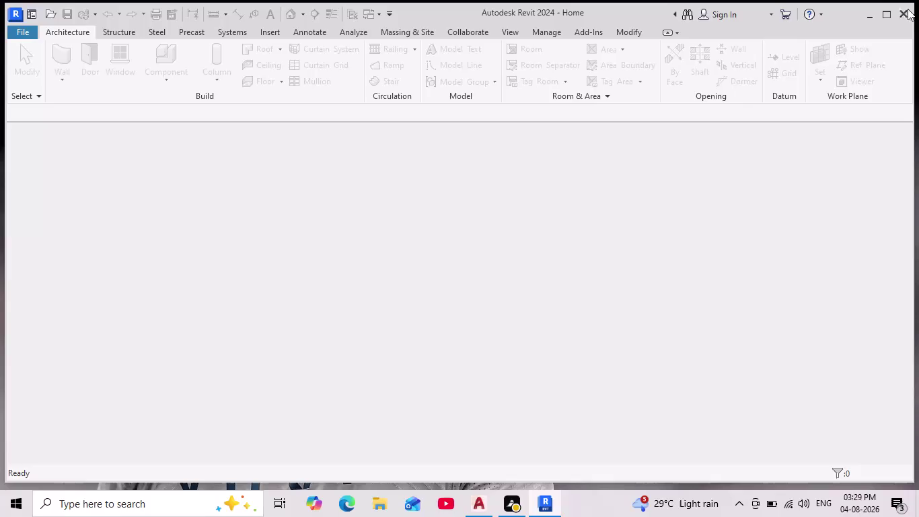
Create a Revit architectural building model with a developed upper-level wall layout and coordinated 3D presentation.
From the Home page's recent models, begin a new project.
click(34, 17)
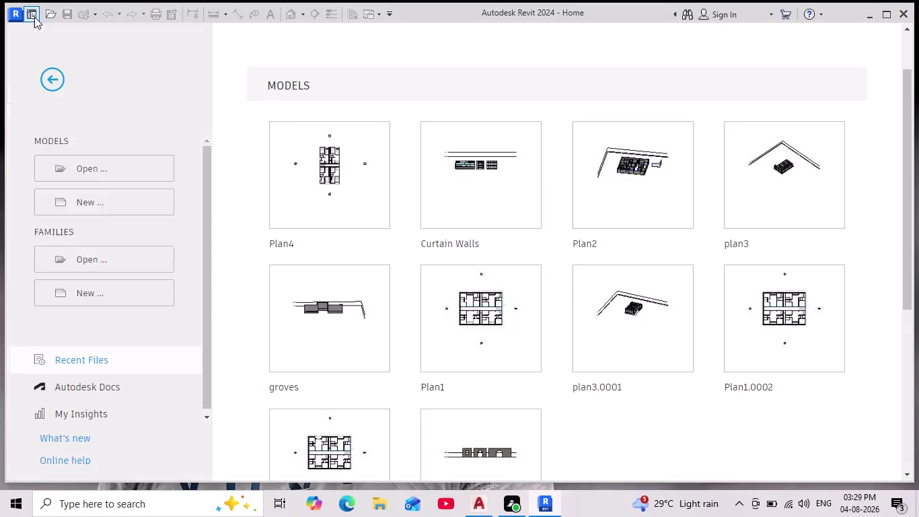
scroll(down, 3)
scroll(up, 3)
scroll(down, 3)
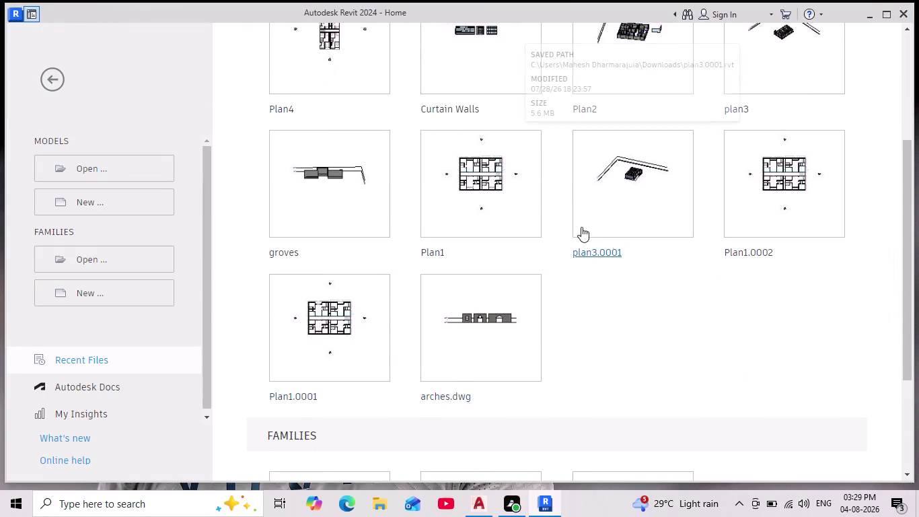
scroll(up, 3)
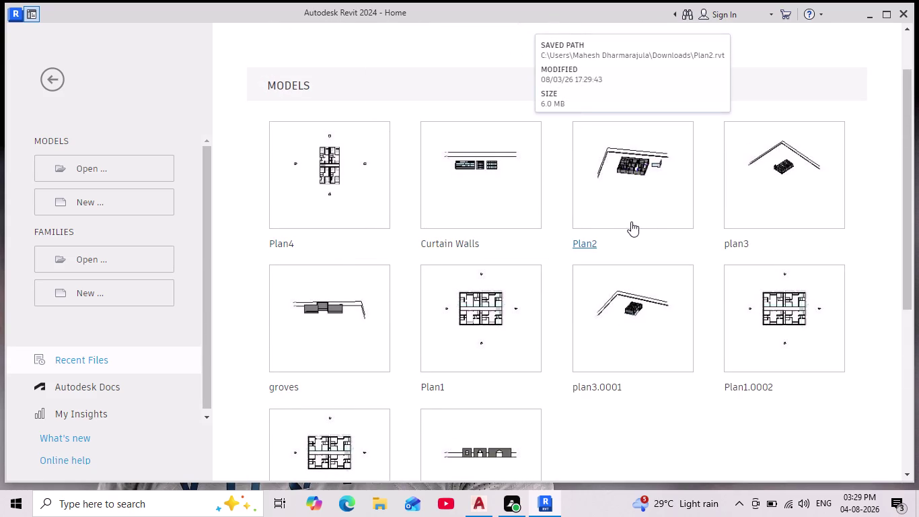
click(149, 199)
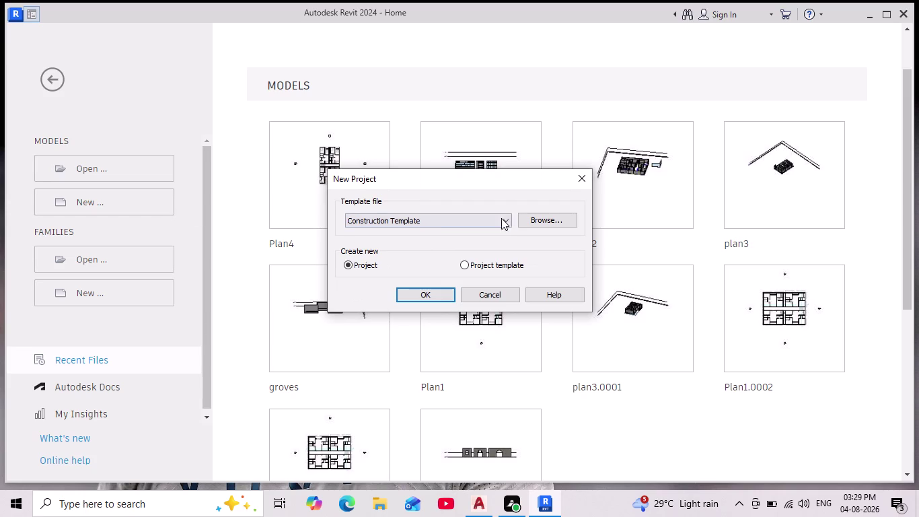
Create a project from the Arc1 template and open the South elevation.
click(492, 219)
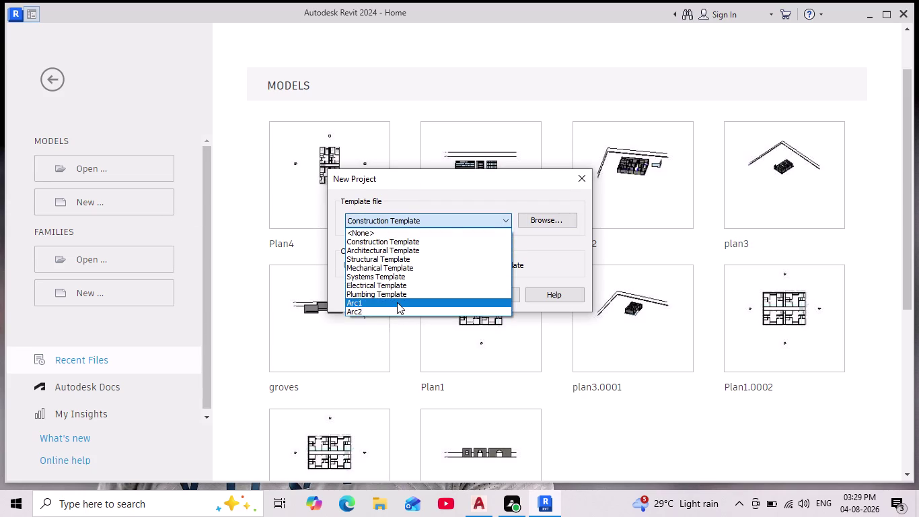
click(396, 302)
click(430, 290)
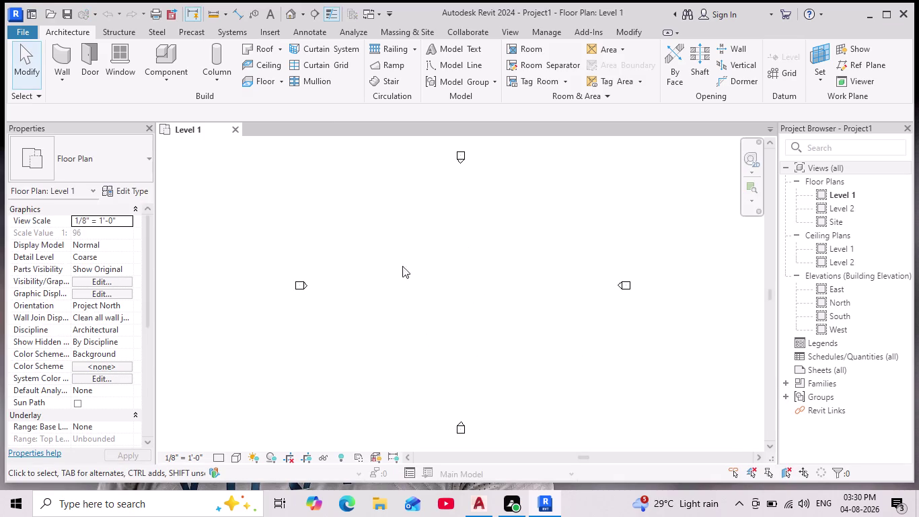
double_click(832, 316)
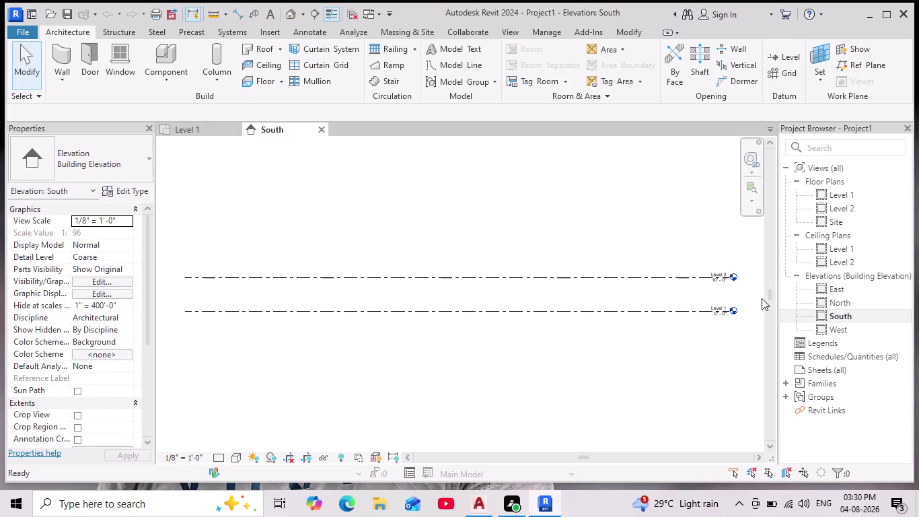
Add an elbow to the Level 2 head and move it up off its line.
scroll(up, 3)
scroll(up, 3)
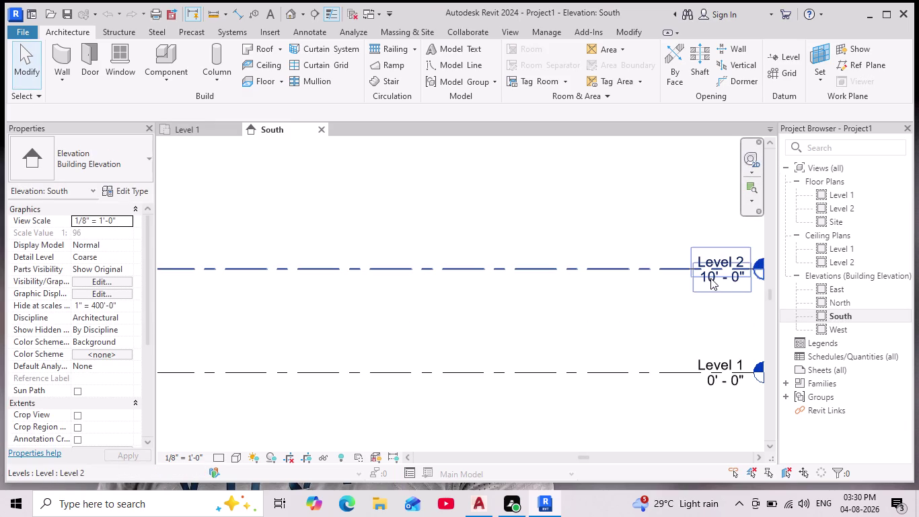
click(711, 277)
middle_drag(697, 318, 518, 278)
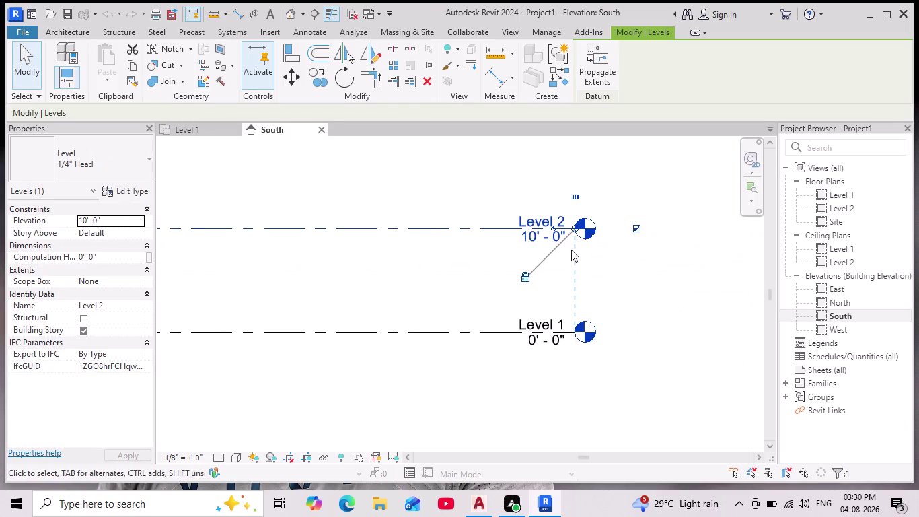
drag(555, 229, 562, 204)
drag(562, 204, 565, 178)
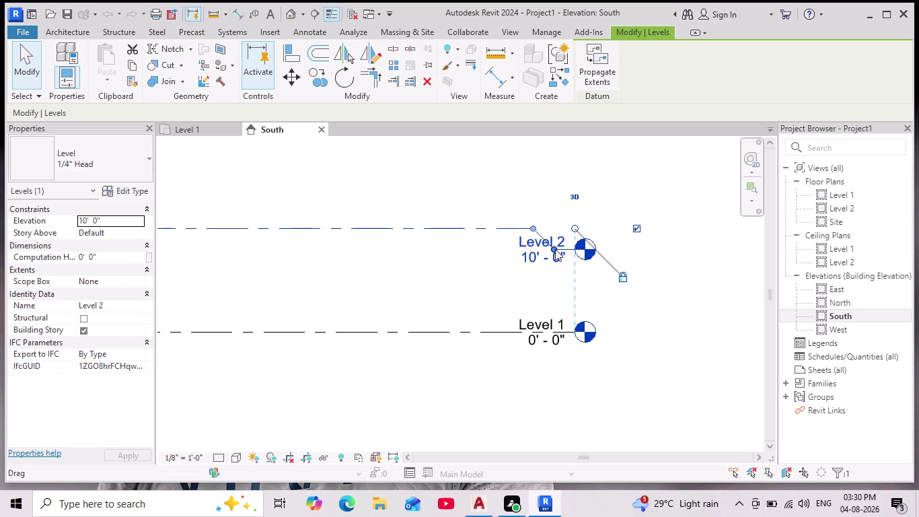
drag(555, 243, 565, 183)
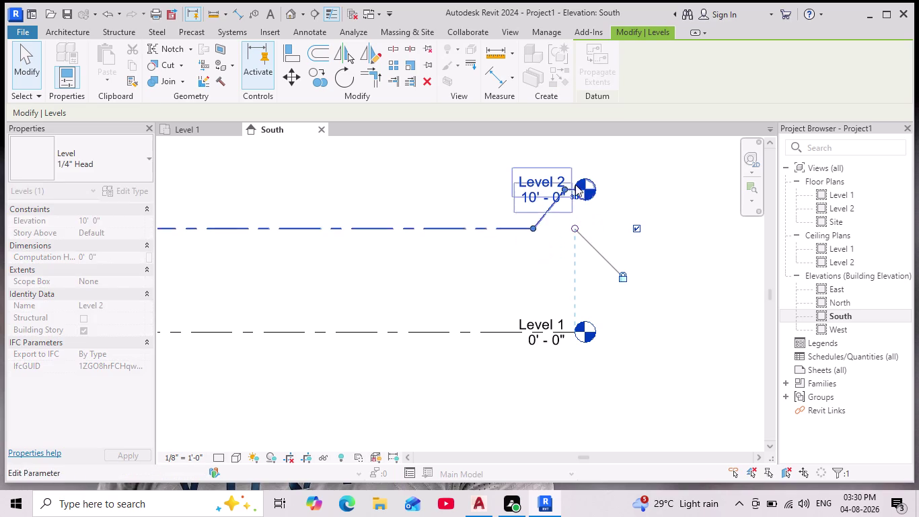
Change Level 2's elevation to 1'-6".
click(551, 195)
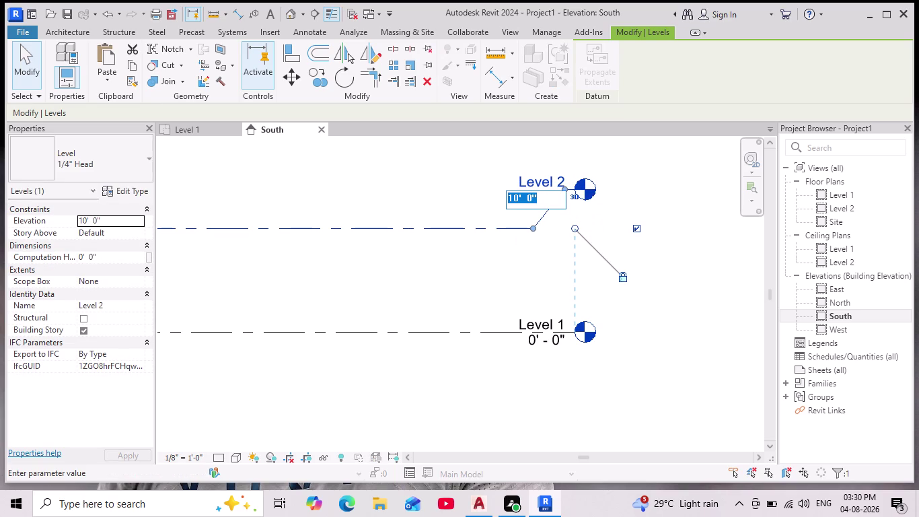
key(BackSpace)
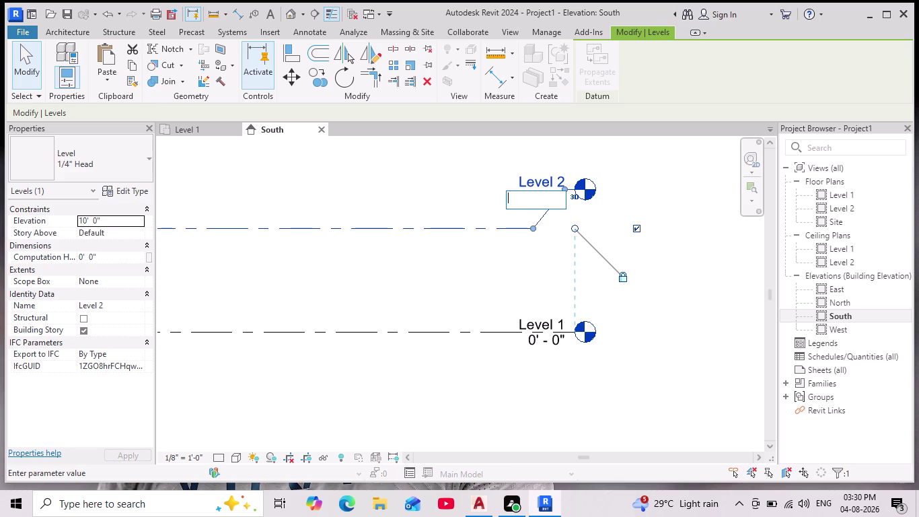
text(1')
text(6")
key(Return)
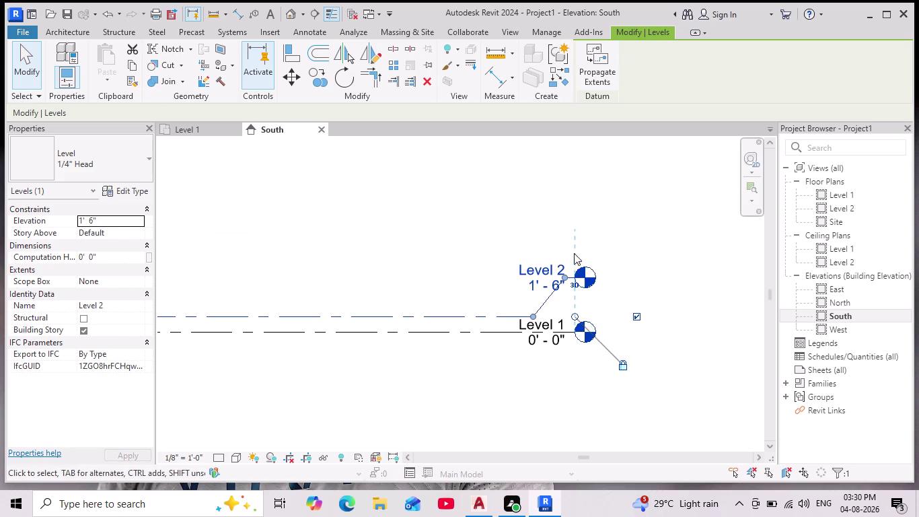
scroll(down, 3)
scroll(up, 3)
key(Escape)
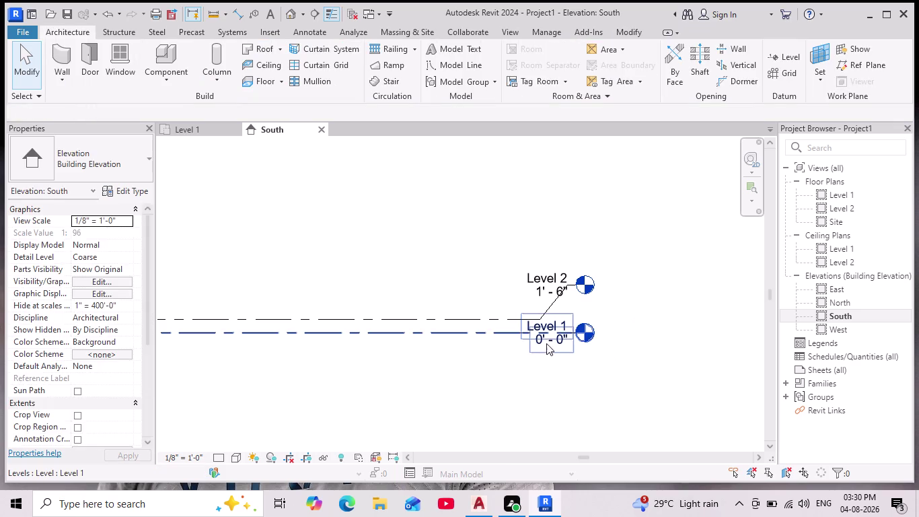
Offset the Level 1 head with an elbow.
click(546, 341)
click(558, 330)
key(Escape)
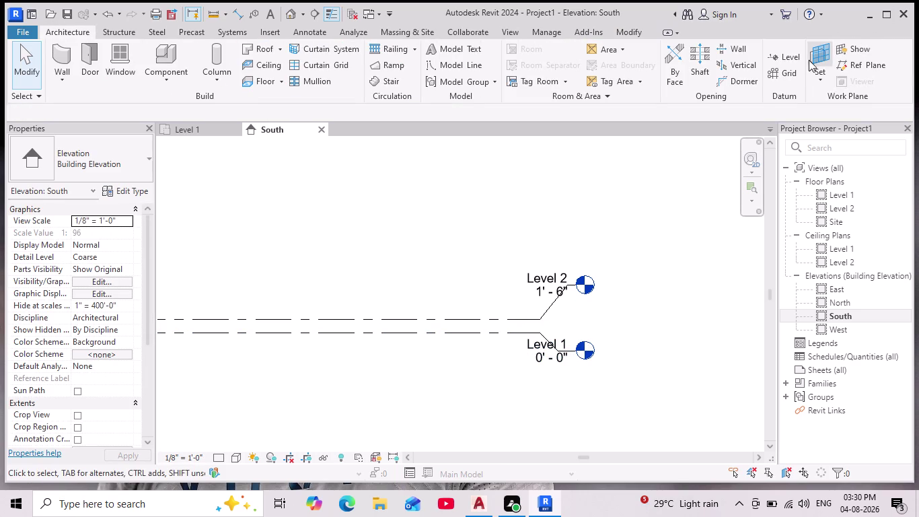
click(774, 57)
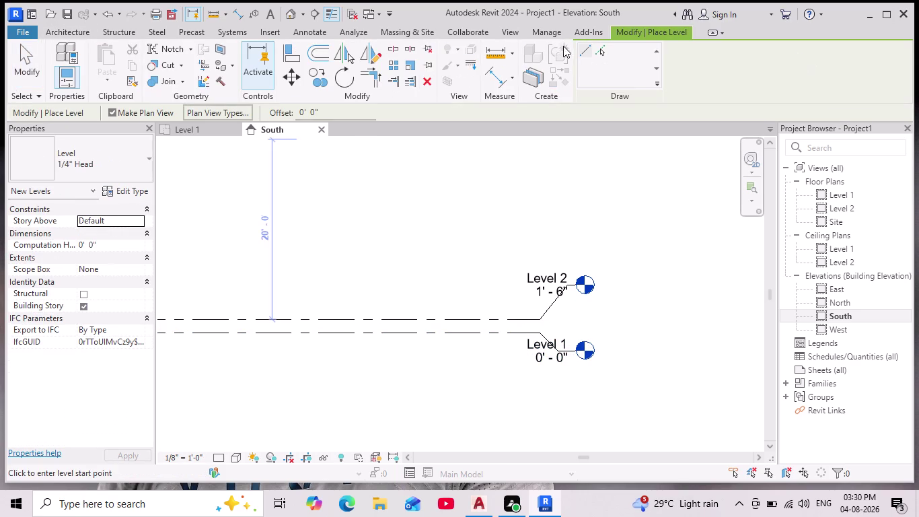
Create Level 3 by picking the Level 2 line with a 10' offset.
click(601, 53)
click(332, 111)
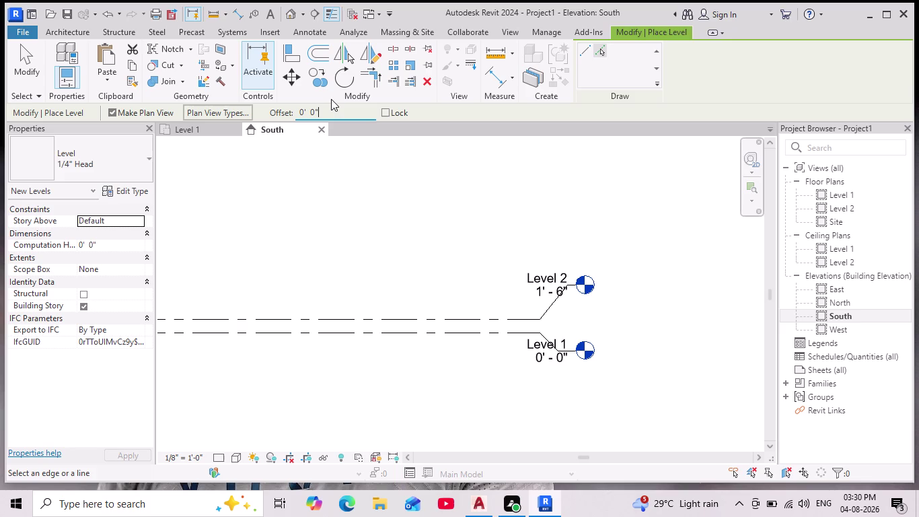
key(BackSpace)
key(BackSpace)
key(BackSpace)
text(1)
text(0')
key(Return)
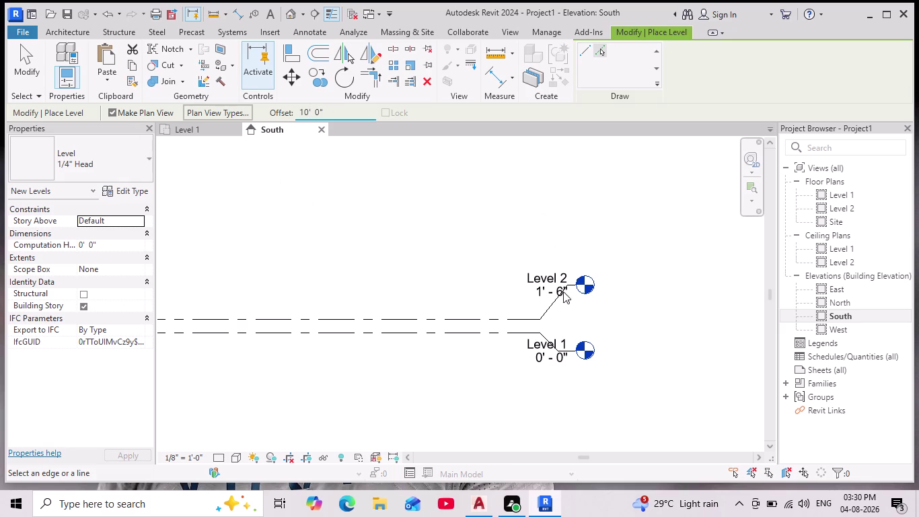
click(413, 316)
Undo the extra Level 4 placed above Level 3.
scroll(down, 3)
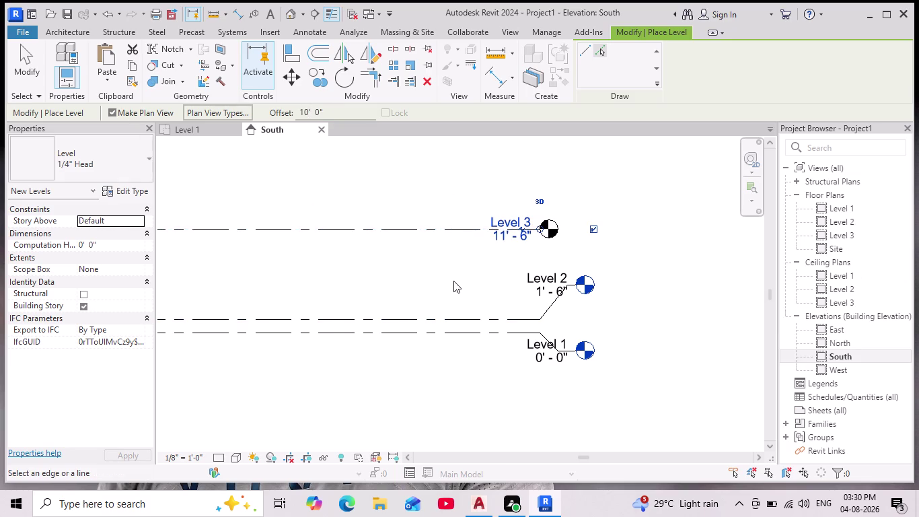
scroll(down, 3)
middle_drag(443, 317, 517, 324)
scroll(up, 3)
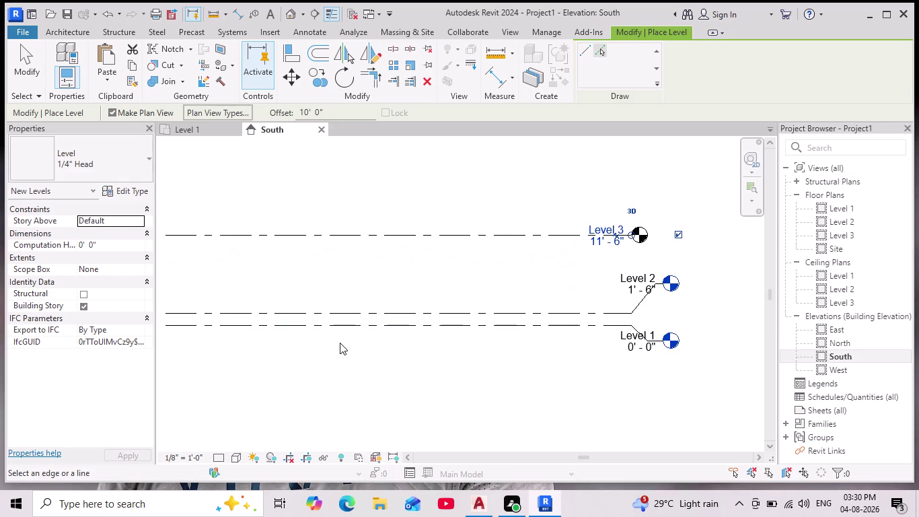
key(Escape)
click(610, 227)
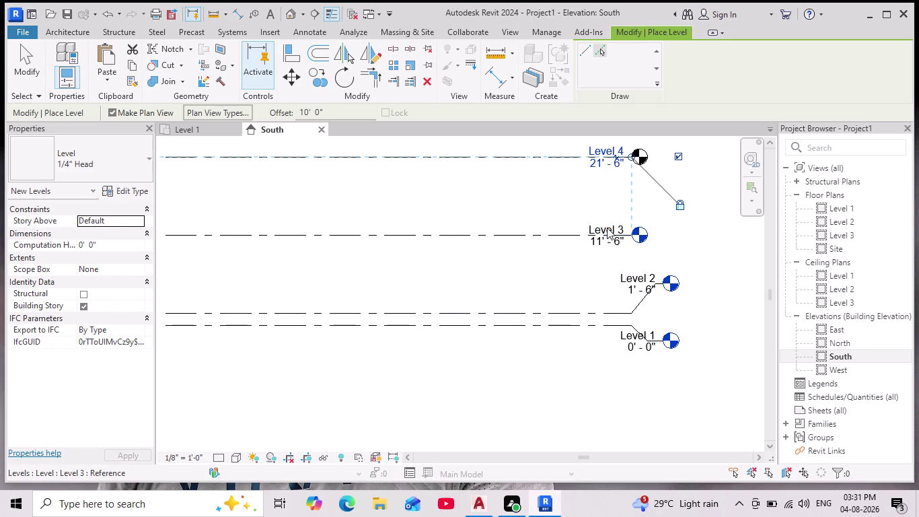
key(ctrl+z)
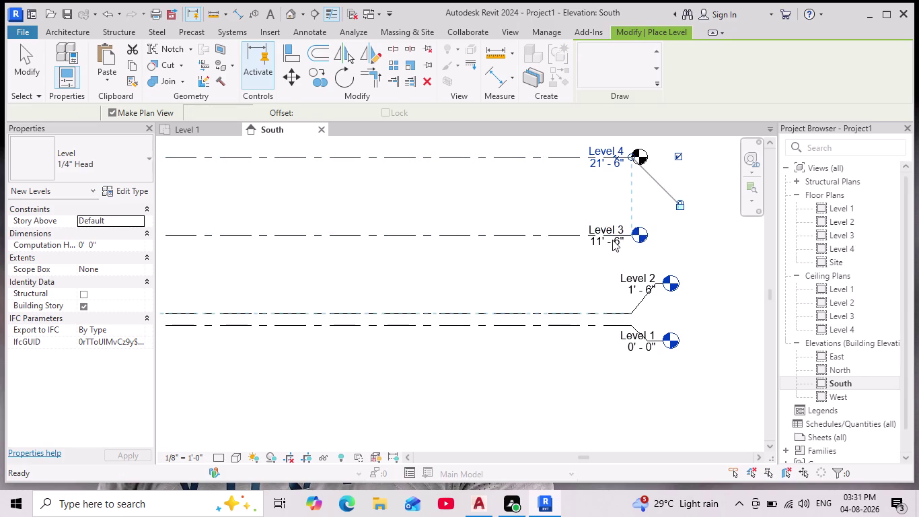
key(Escape)
Add an elbow to the Level 3 head and move it up off its line.
click(619, 244)
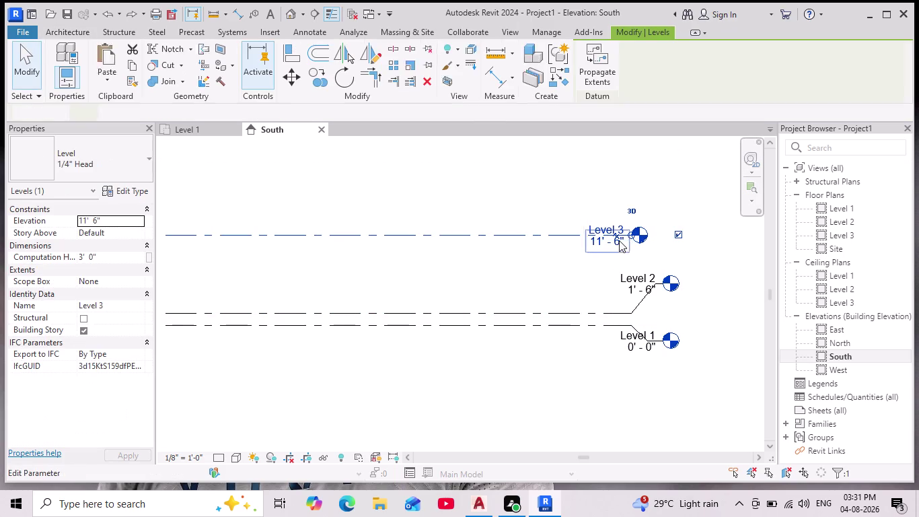
click(617, 236)
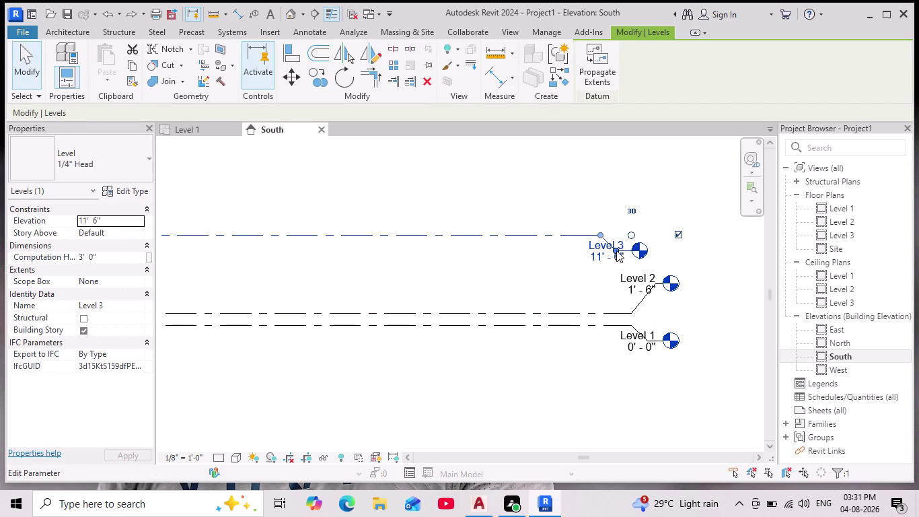
drag(616, 250, 645, 197)
key(Escape)
Recentre the levels in the elevation and open the Level 2 floor plan.
scroll(down, 3)
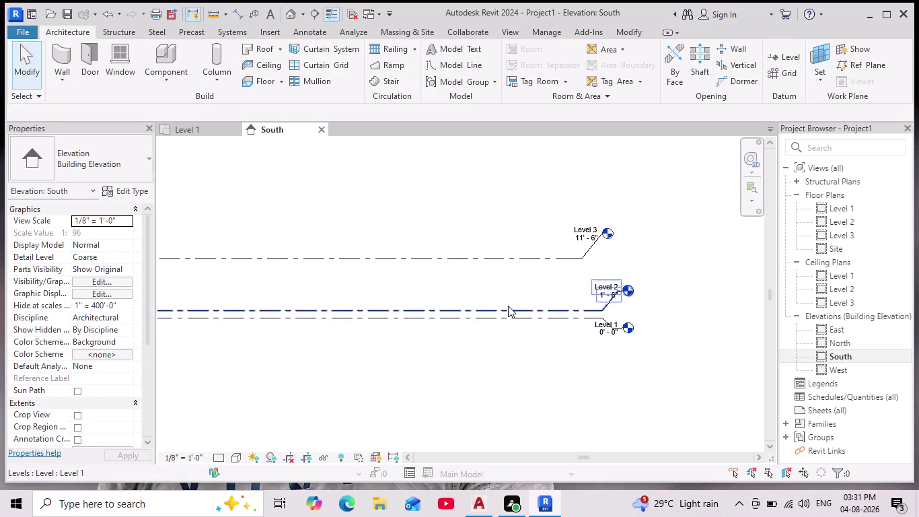
middle_drag(508, 305, 594, 306)
scroll(down, 3)
middle_drag(422, 328, 481, 333)
scroll(down, 3)
middle_drag(388, 341, 439, 347)
scroll(down, 3)
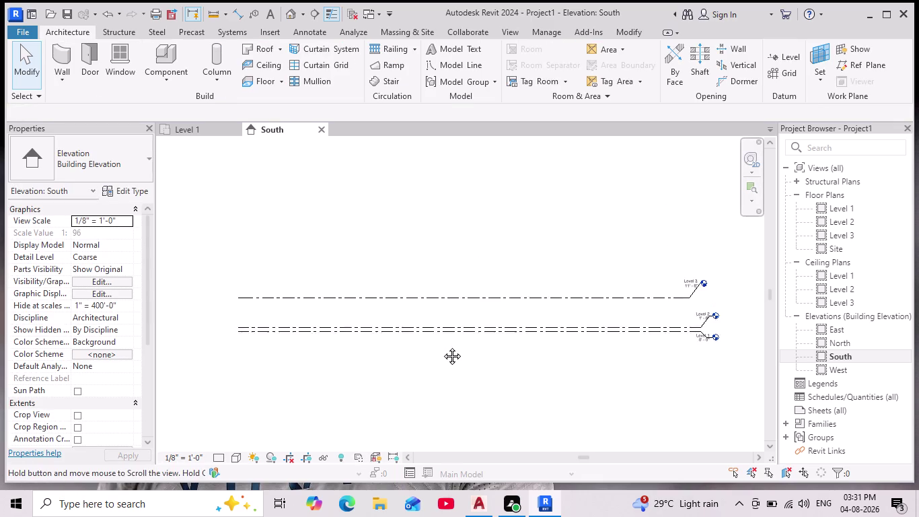
middle_drag(438, 347, 443, 345)
scroll(down, 3)
scroll(up, 3)
middle_drag(425, 339, 452, 327)
scroll(up, 3)
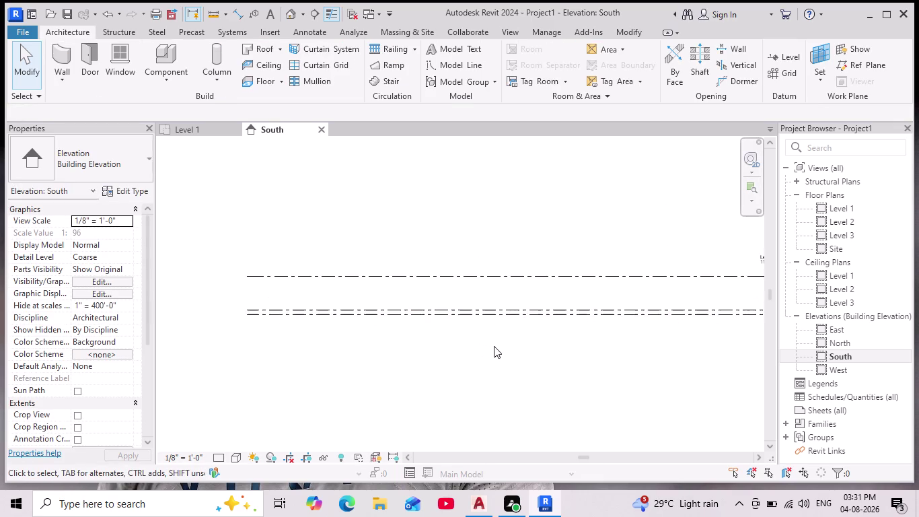
scroll(down, 3)
middle_drag(554, 344, 485, 340)
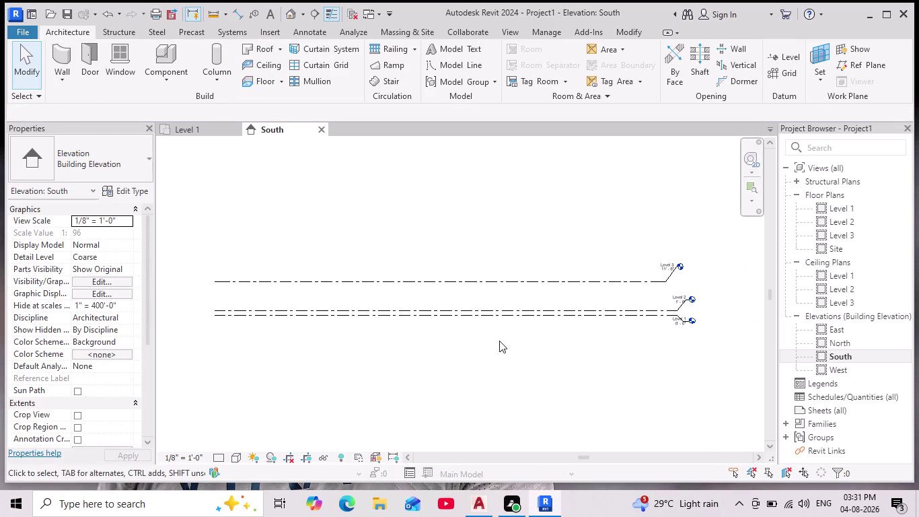
middle_drag(500, 340, 527, 344)
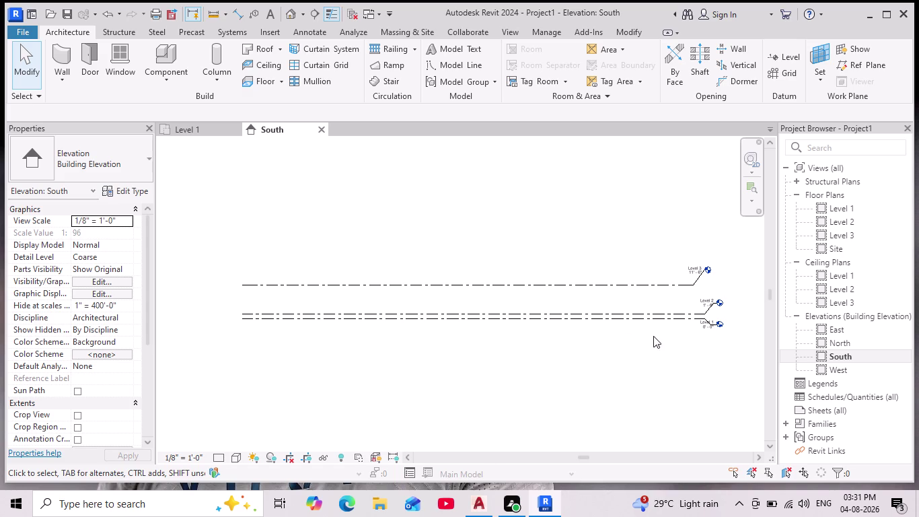
double_click(849, 223)
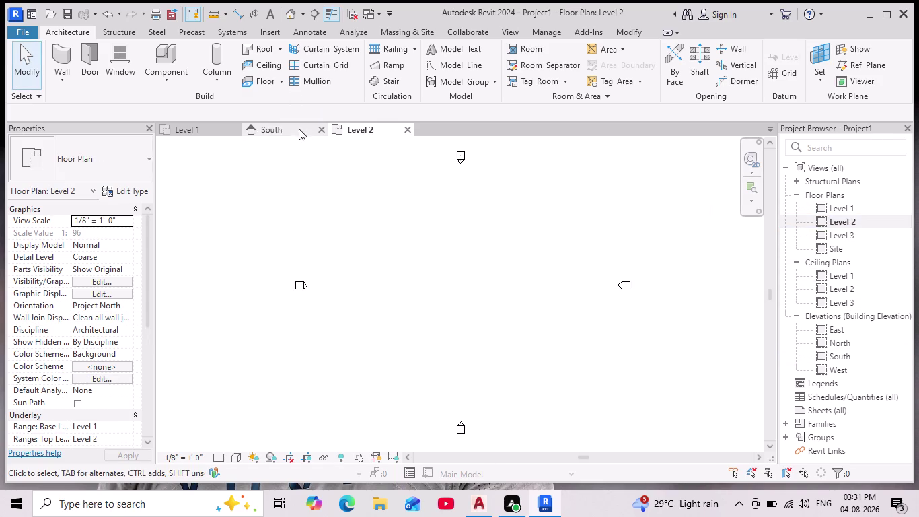
Close the Level 1 plan view and launch Link CAD from Insert.
click(235, 127)
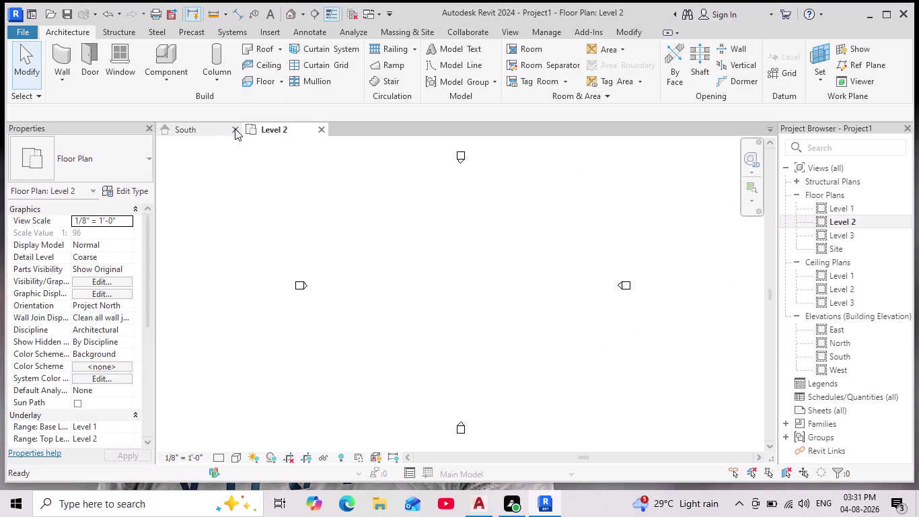
scroll(down, 3)
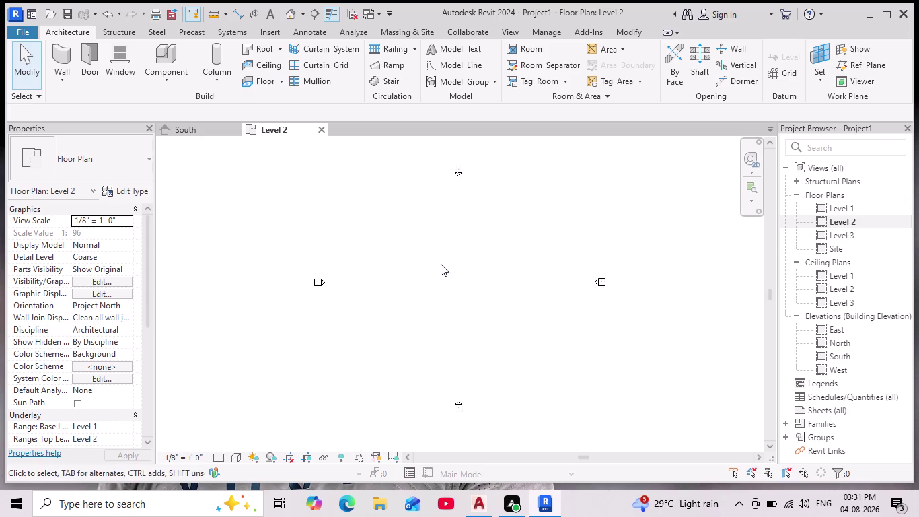
scroll(down, 3)
scroll(up, 3)
click(259, 34)
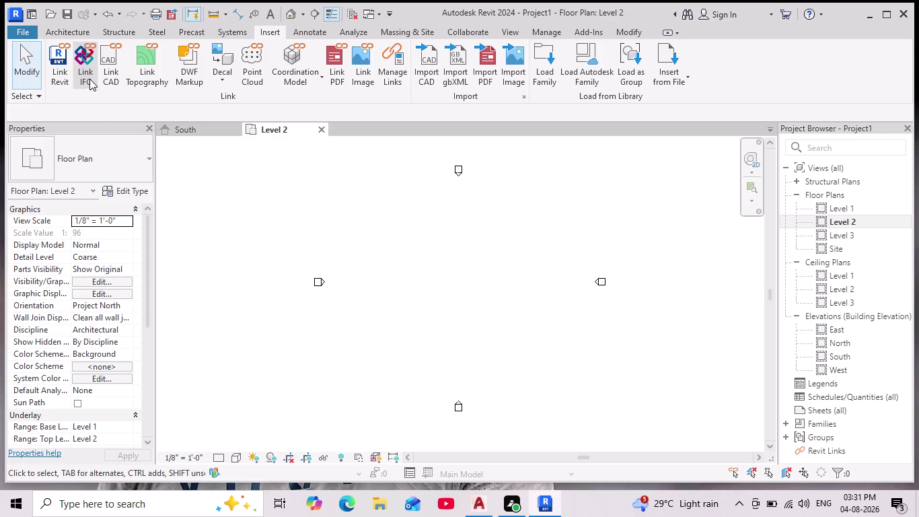
click(111, 79)
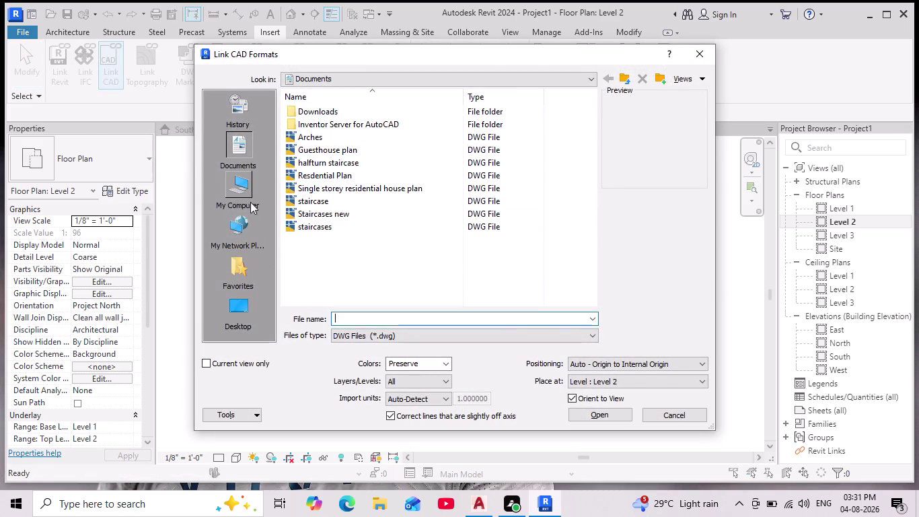
Link Plan 2.dwg from the Desktop using Auto - Center to Center positioning.
click(236, 309)
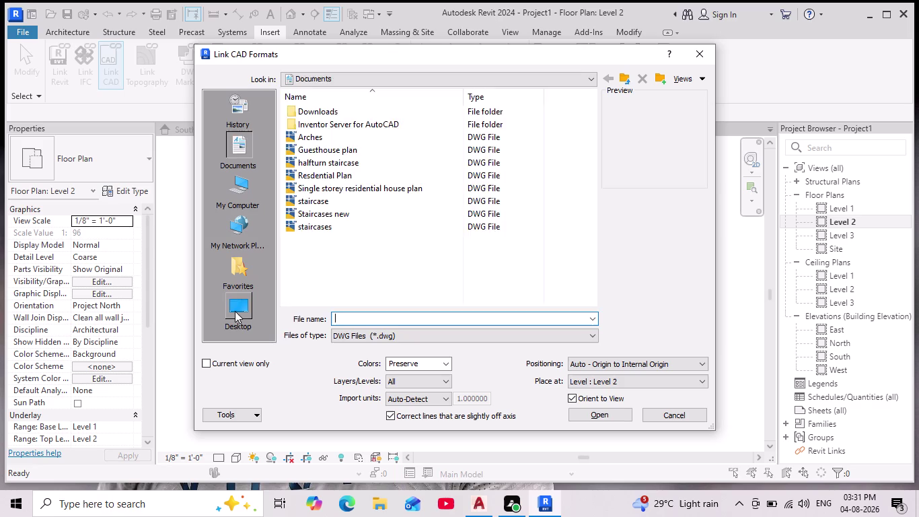
click(330, 175)
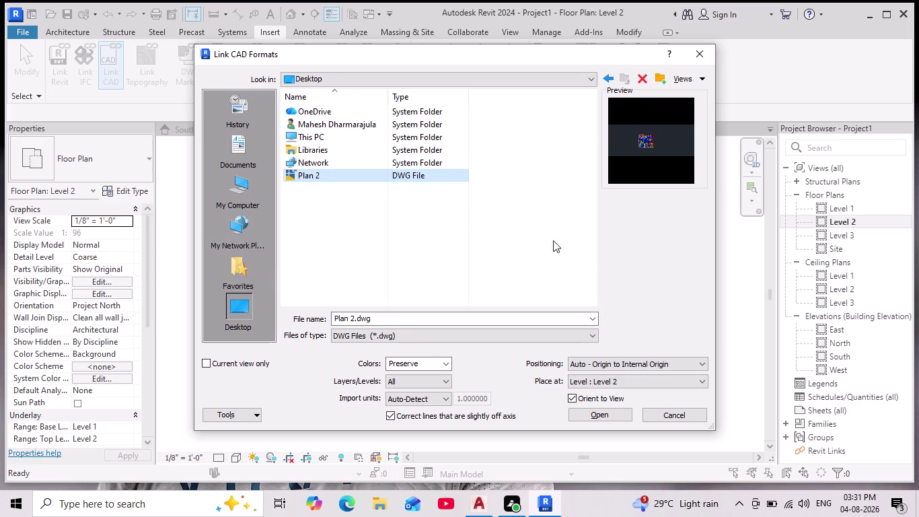
click(684, 359)
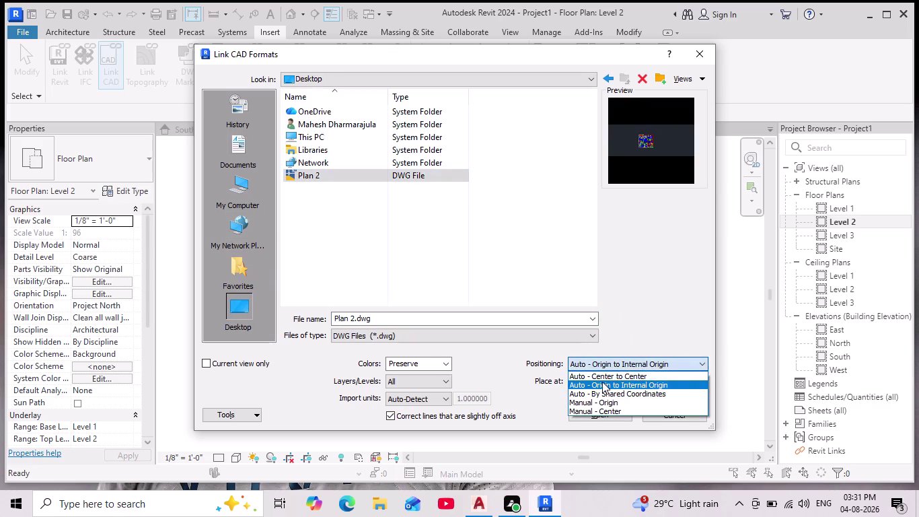
click(612, 377)
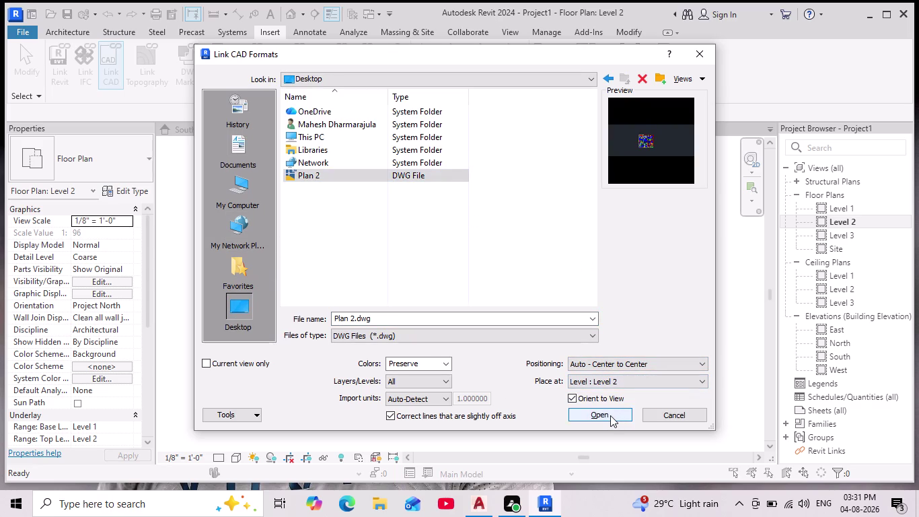
click(610, 415)
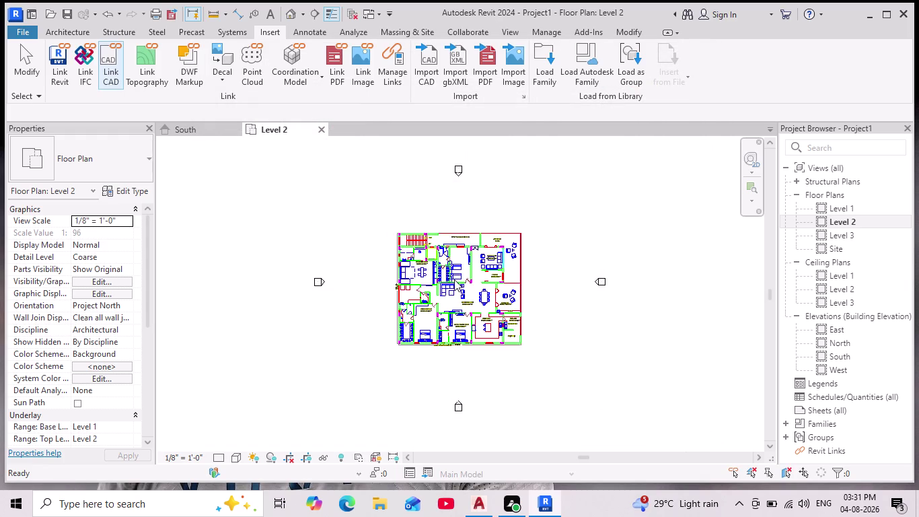
Zoom and pan over the linked CAD plan, then start the Wall tool.
scroll(up, 3)
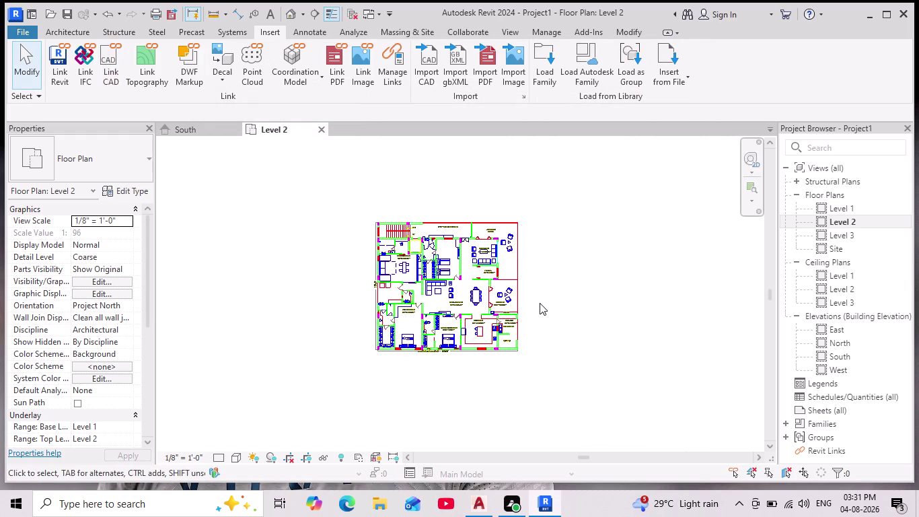
scroll(up, 3)
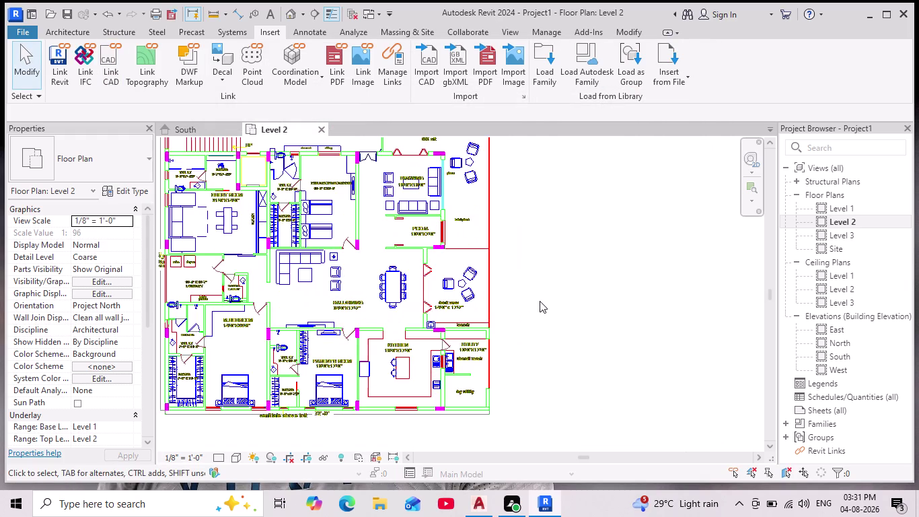
scroll(up, 3)
middle_drag(543, 302, 604, 304)
scroll(down, 3)
scroll(down, 3)
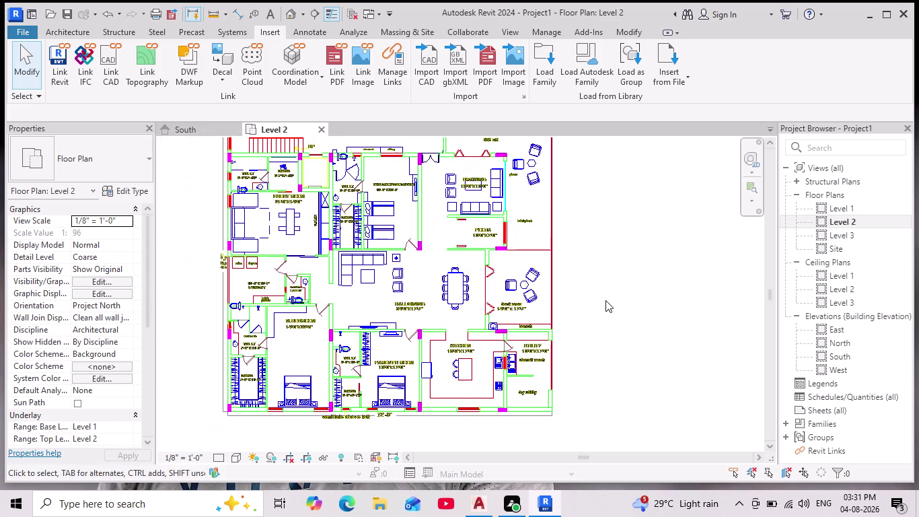
scroll(down, 3)
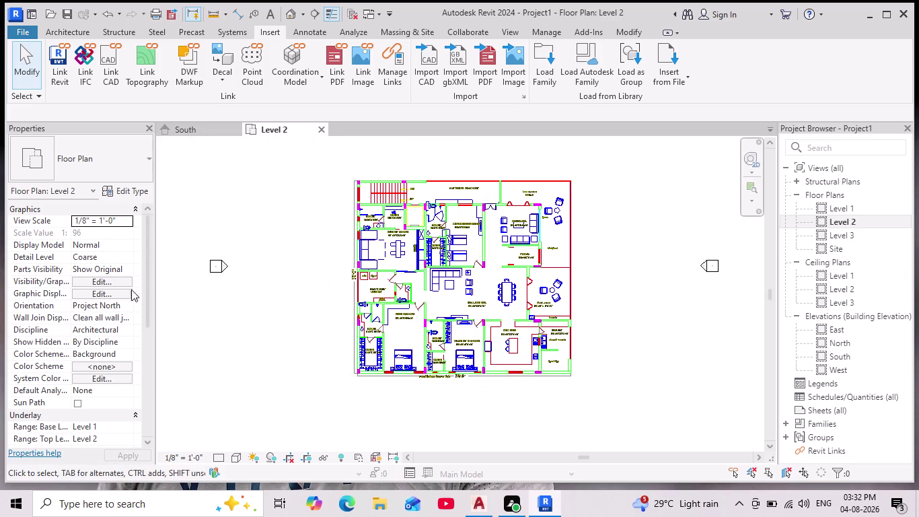
click(69, 26)
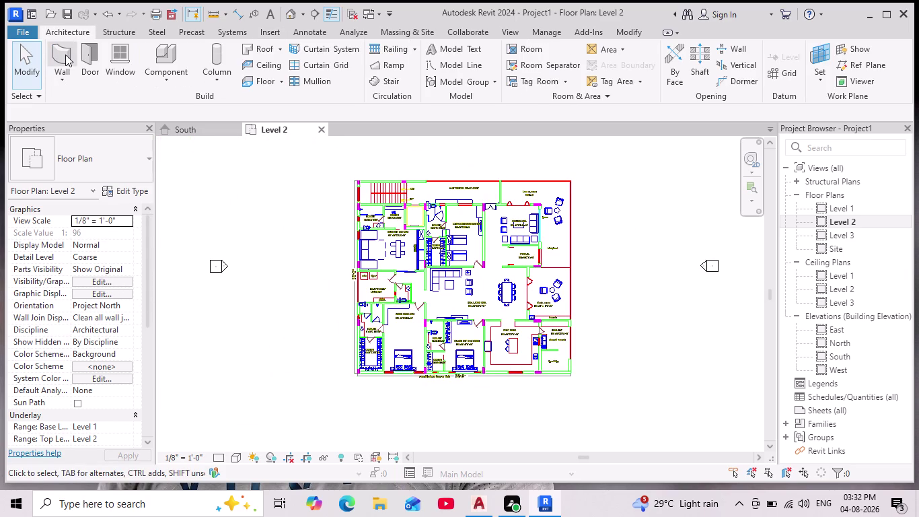
click(65, 54)
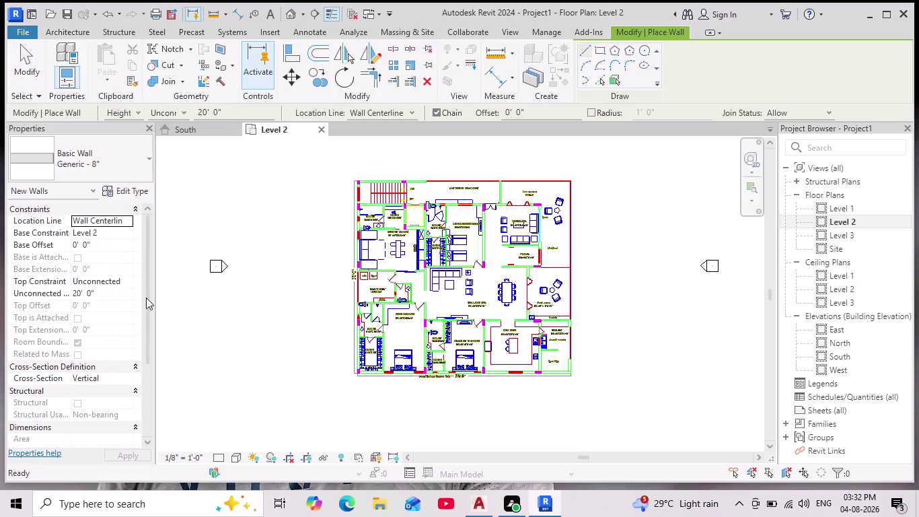
Set the wall Top Constraint to Up to level: Level 3.
click(125, 284)
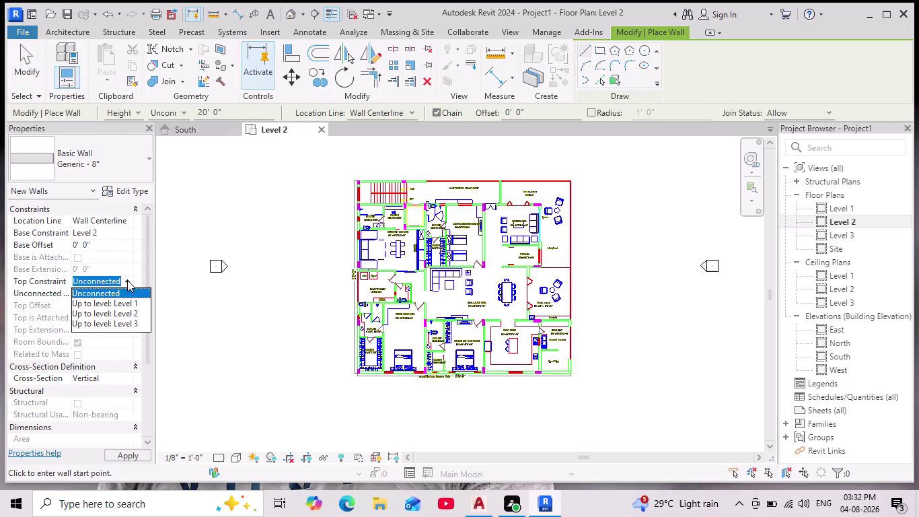
click(134, 322)
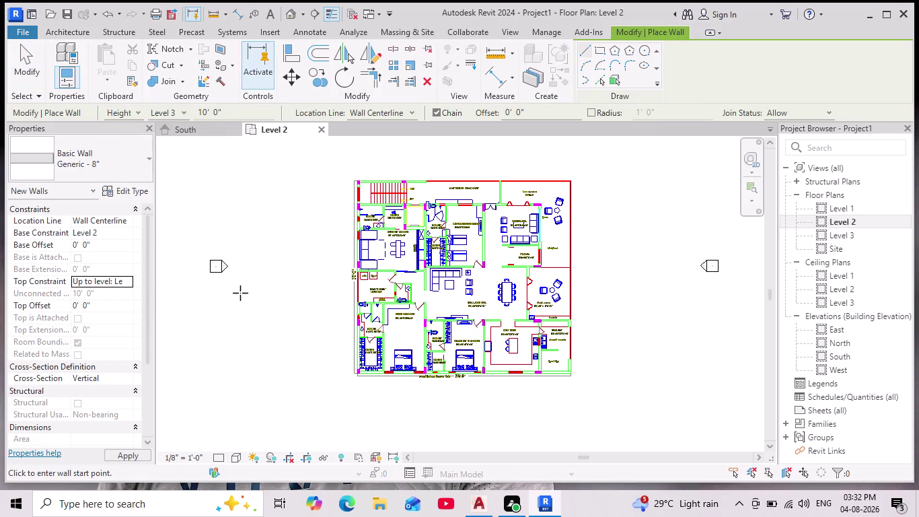
scroll(up, 3)
scroll(up, 3)
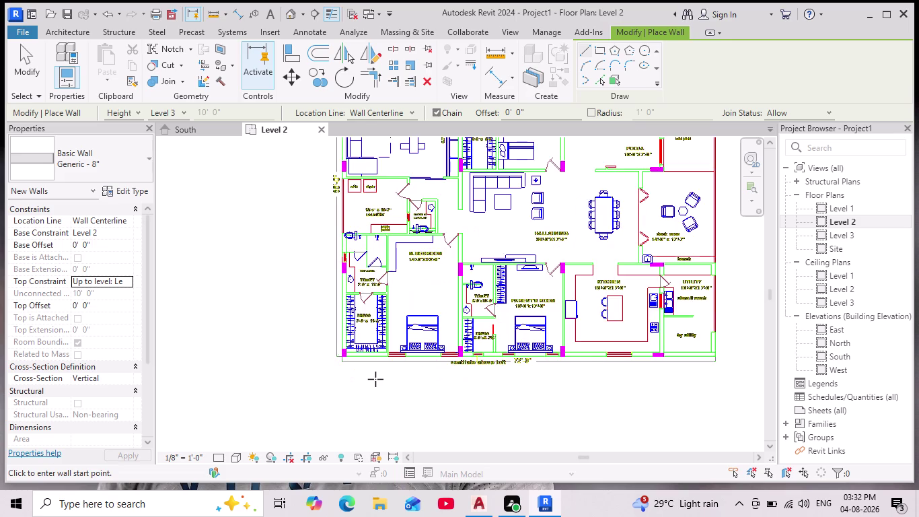
middle_drag(374, 376, 370, 418)
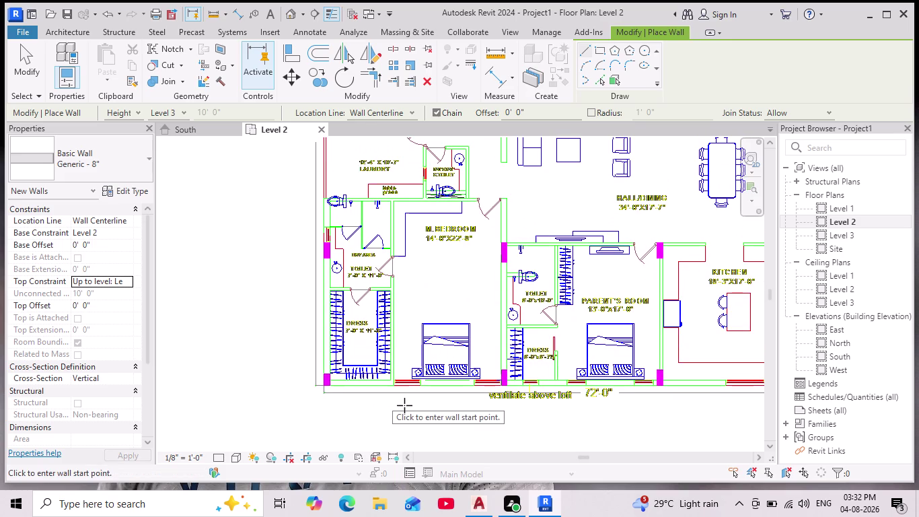
scroll(up, 3)
middle_drag(495, 400, 454, 408)
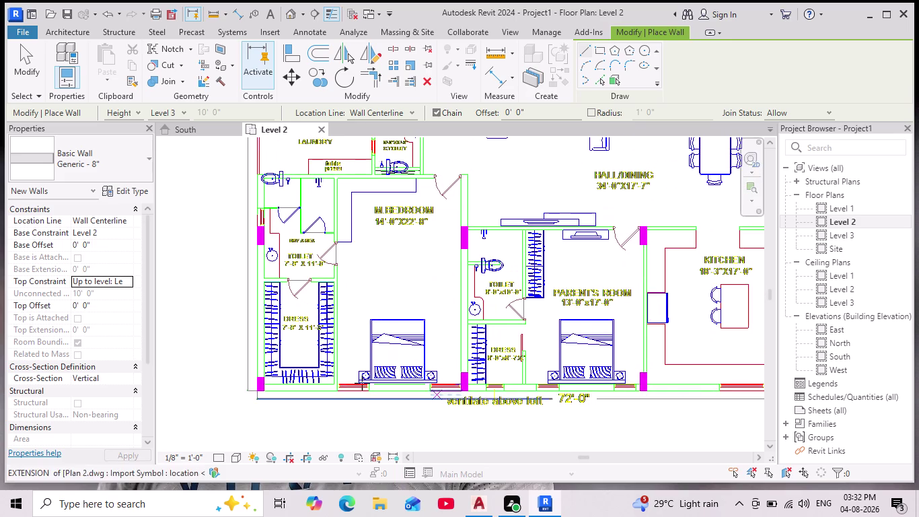
Zoom and recentre on the plan's bottom outer wall beneath the bedrooms.
scroll(up, 3)
scroll(up, 3)
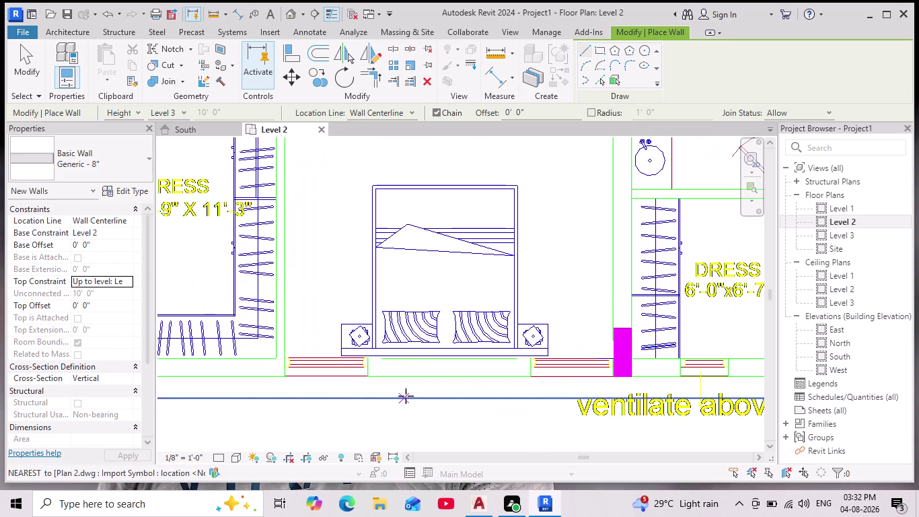
scroll(down, 3)
scroll(down, 3)
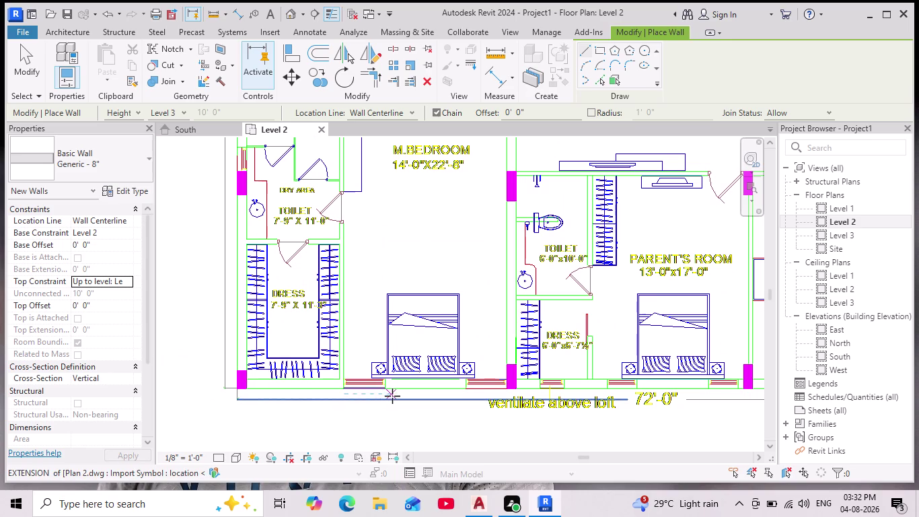
scroll(up, 3)
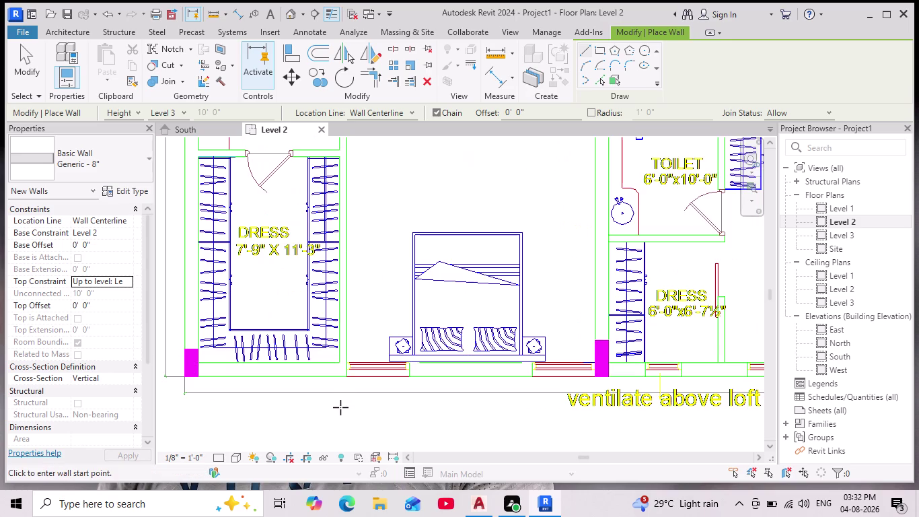
middle_drag(351, 394, 417, 421)
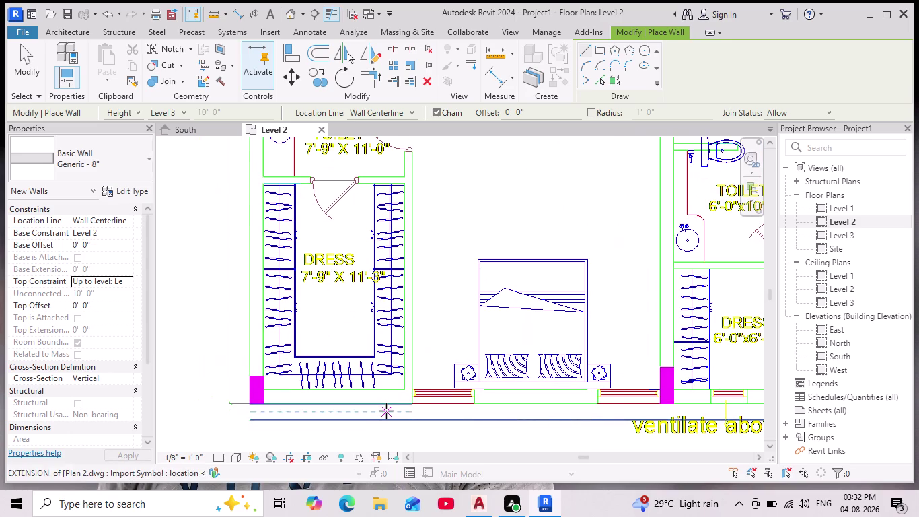
scroll(down, 3)
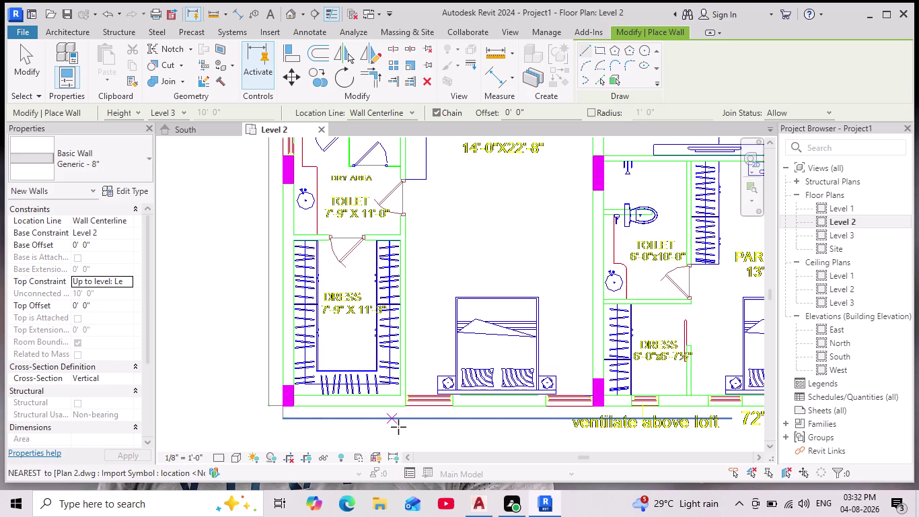
scroll(down, 3)
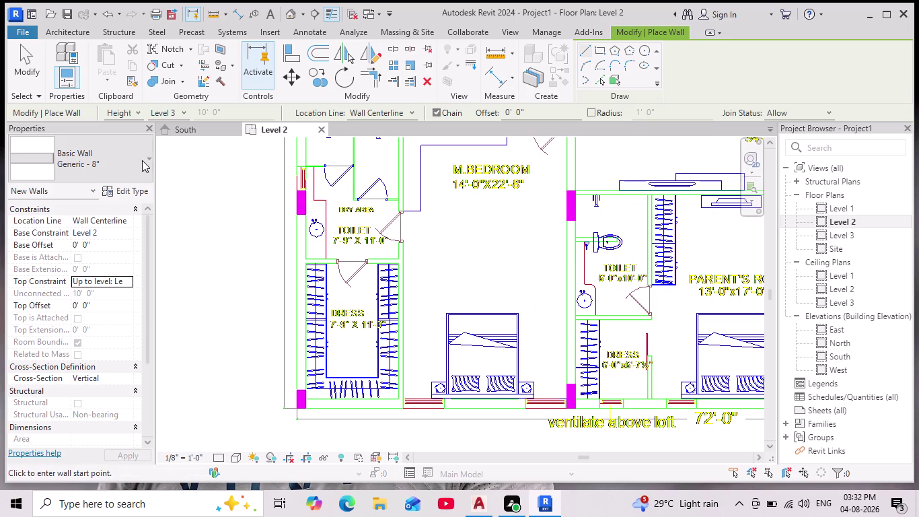
click(148, 159)
scroll(up, 3)
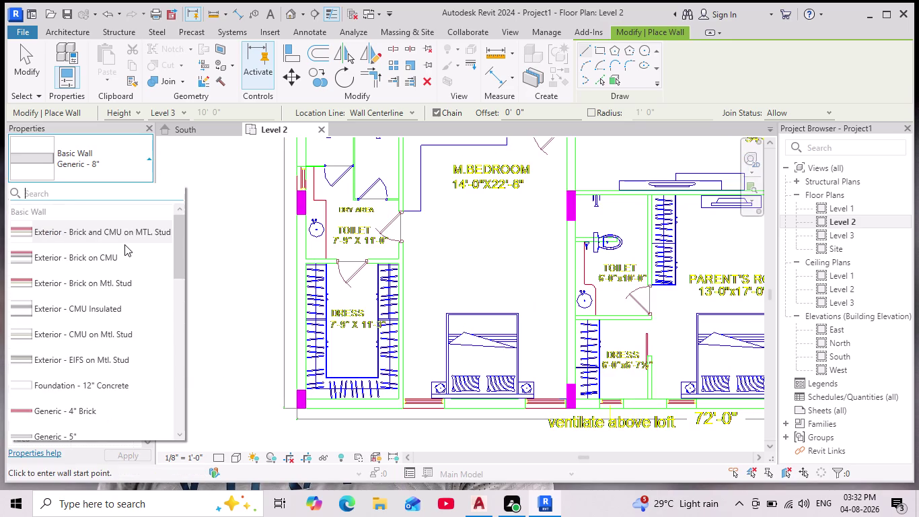
scroll(down, 3)
scroll(down, 3)
scroll(up, 3)
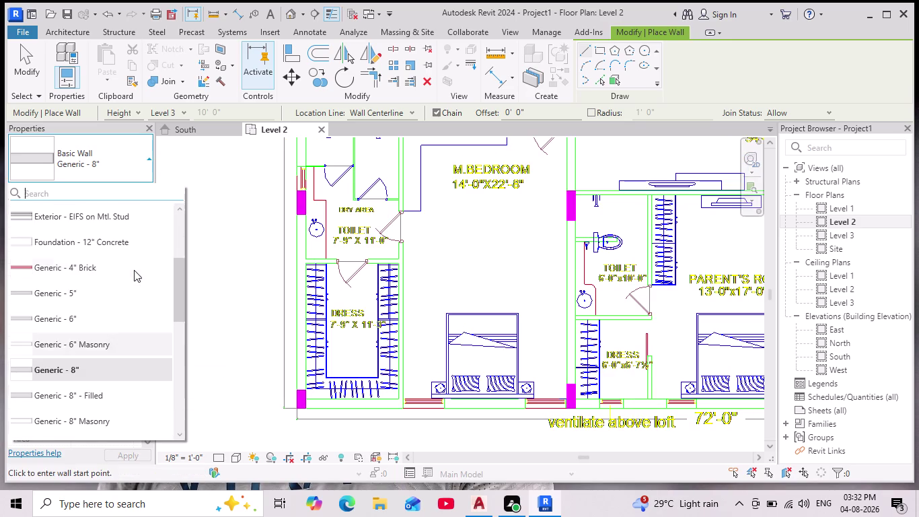
click(146, 171)
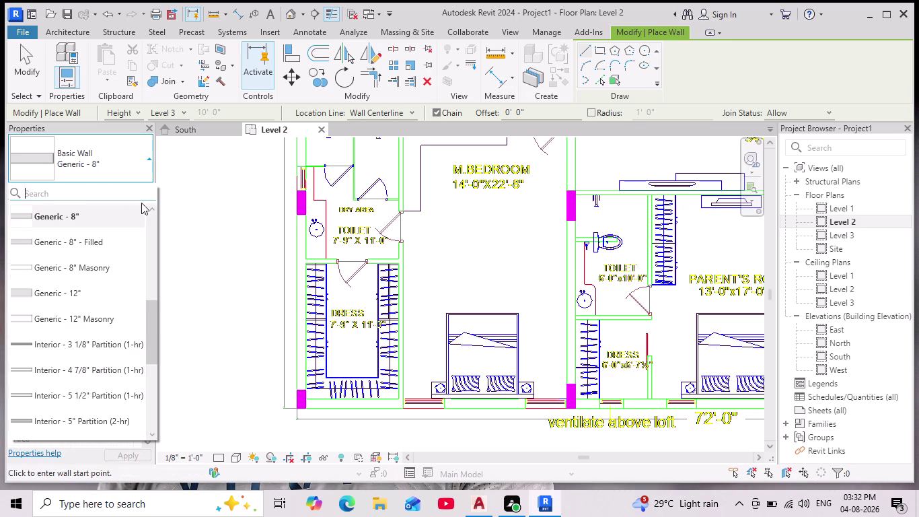
click(103, 158)
key(Escape)
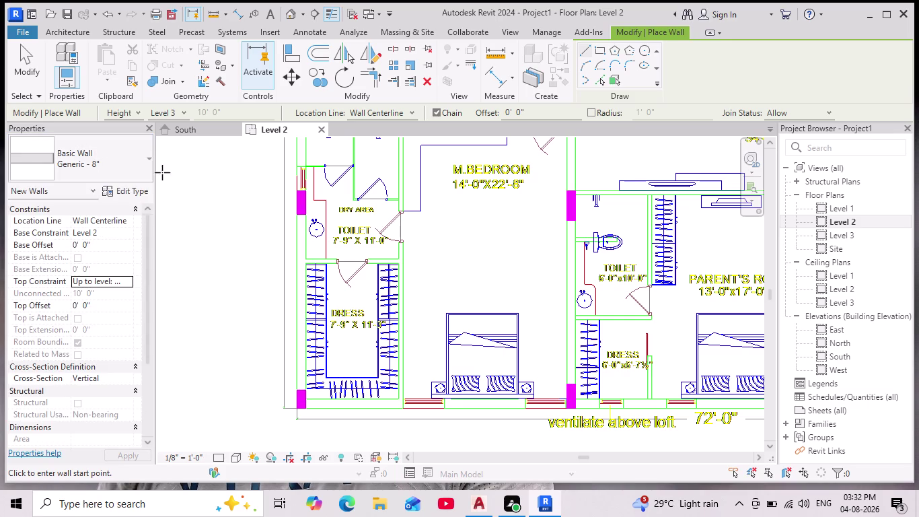
click(145, 194)
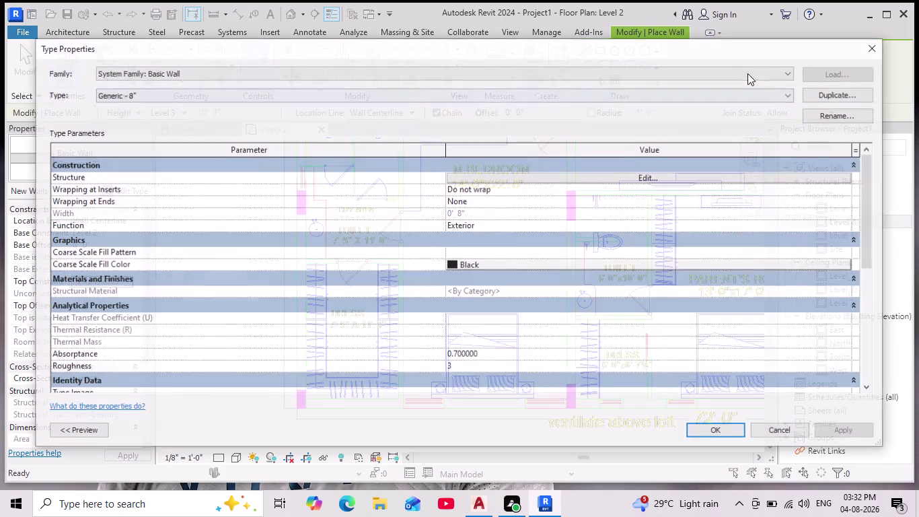
Duplicate the Generic - 8" wall type as '9" wall'.
click(834, 88)
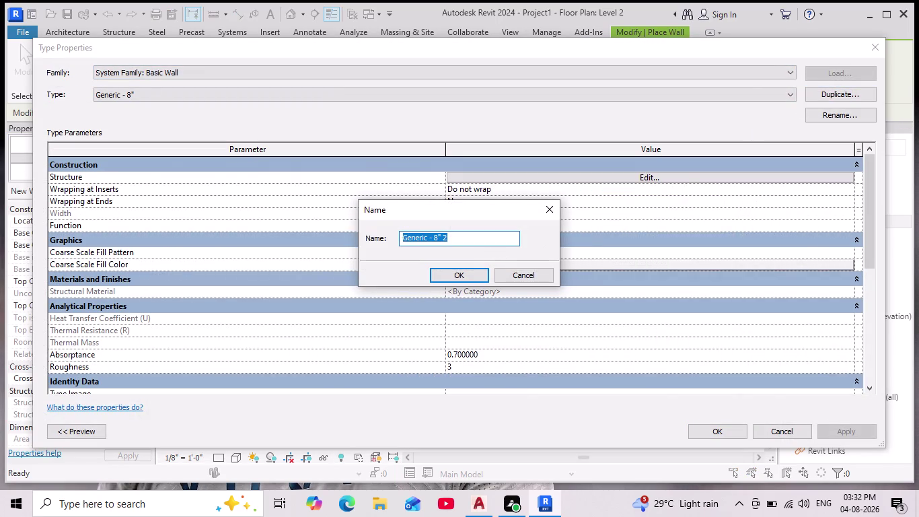
key(BackSpace)
text(+9")
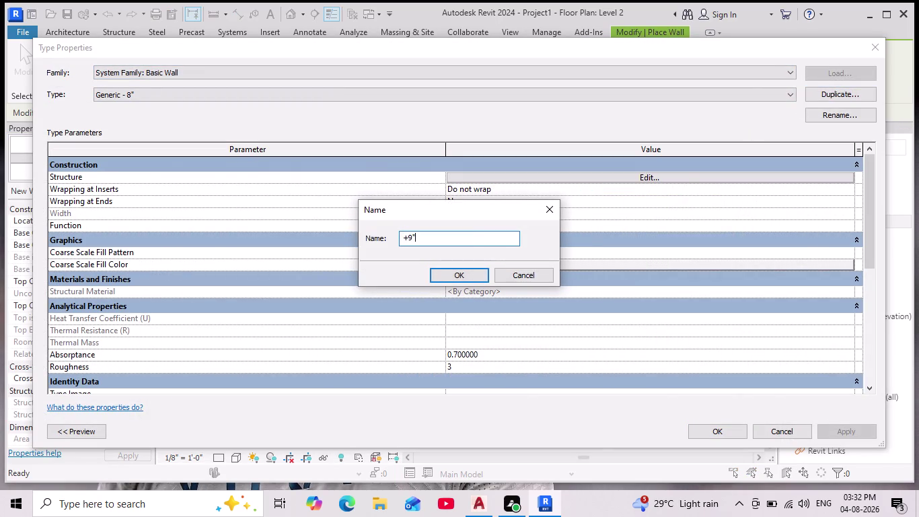
key(BackSpace)
key(BackSpace)
key(BackSpace)
key(BackSpace)
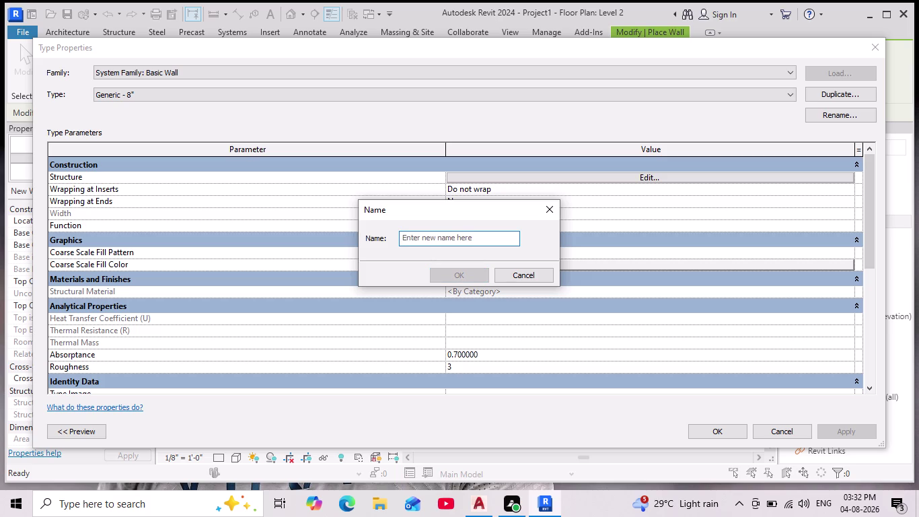
text(9")
key(space)
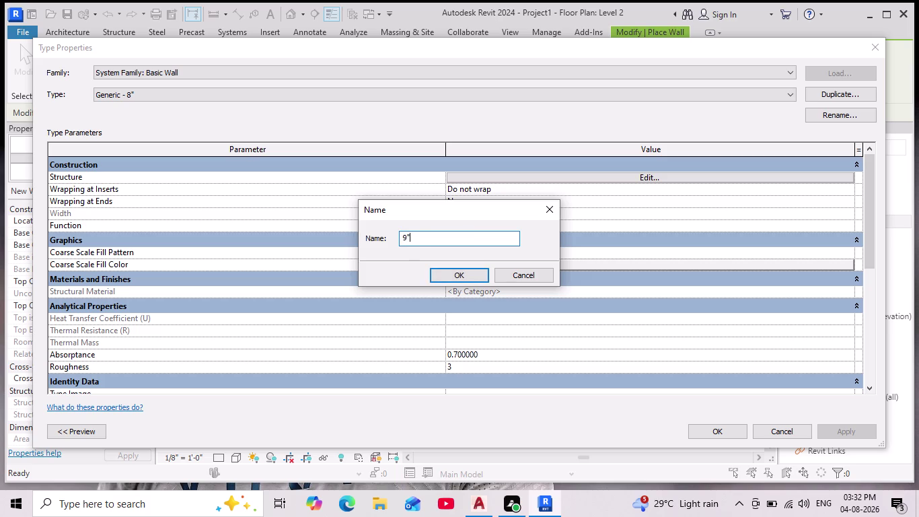
text(wall)
key(Return)
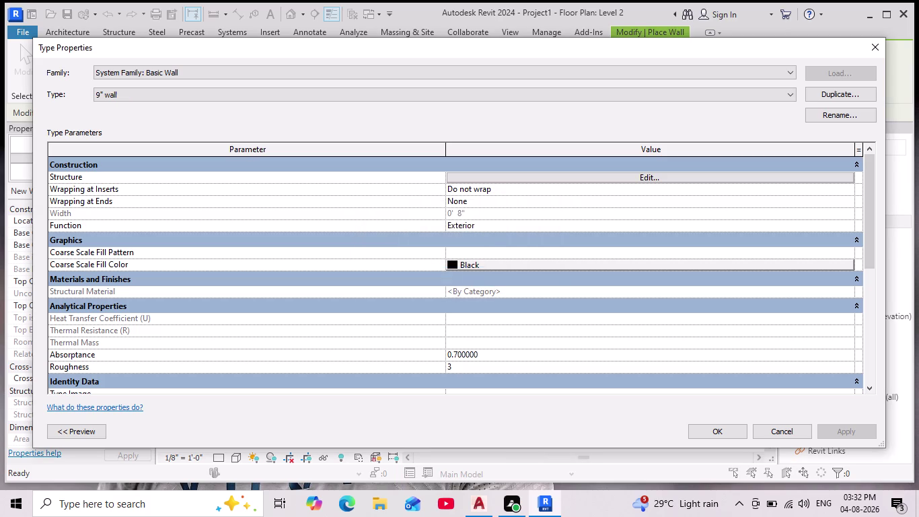
Set the structure layer thickness to 9" and save the type.
click(663, 179)
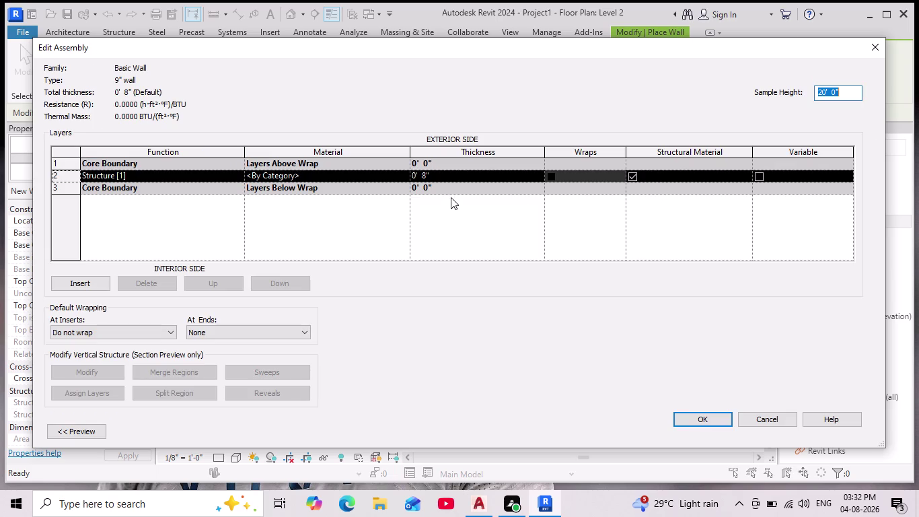
click(434, 174)
key(BackSpace)
key(BackSpace)
key(BackSpace)
key(BackSpace)
key(BackSpace)
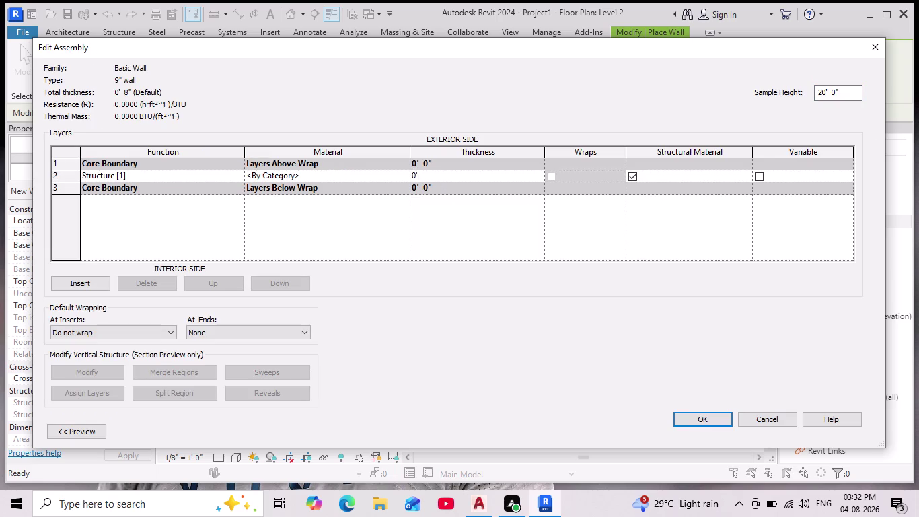
key(BackSpace)
text(9")
key(Return)
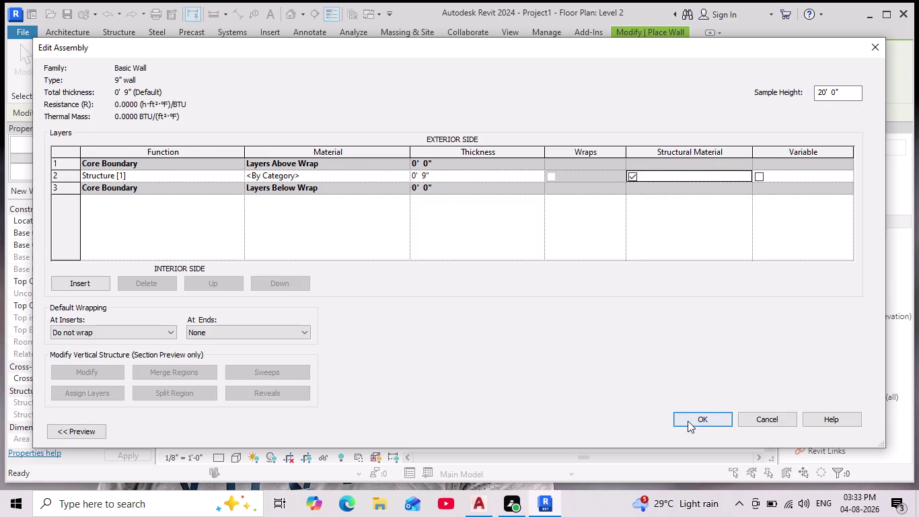
click(704, 417)
click(856, 428)
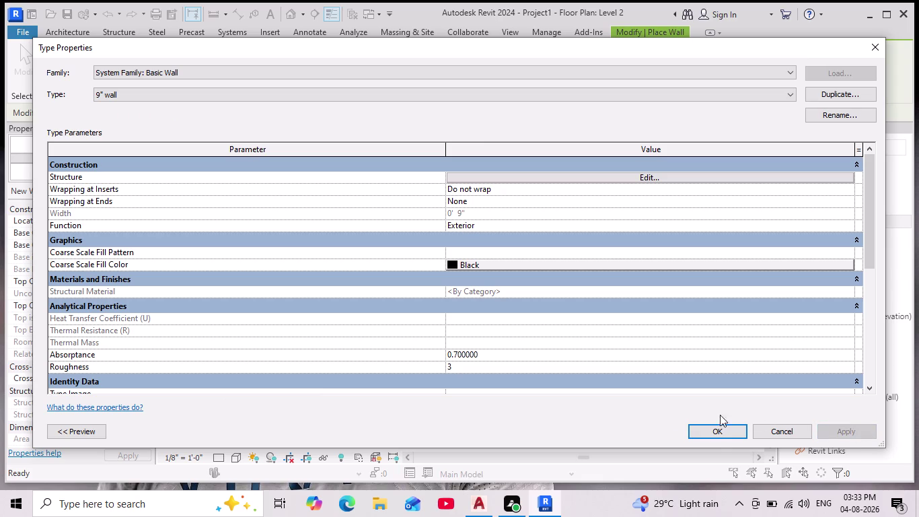
click(712, 435)
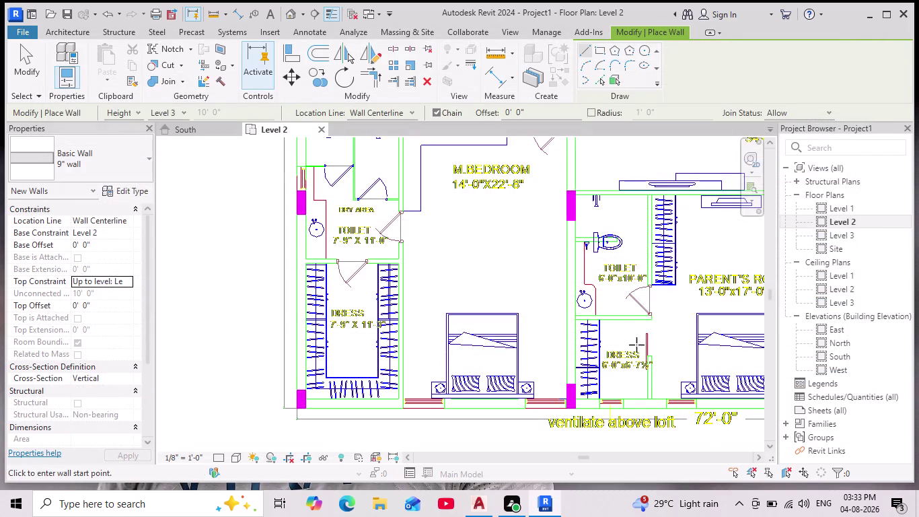
Switch wall drawing to Pick Lines and zoom to the bottom bedroom walls.
middle_drag(537, 379, 533, 303)
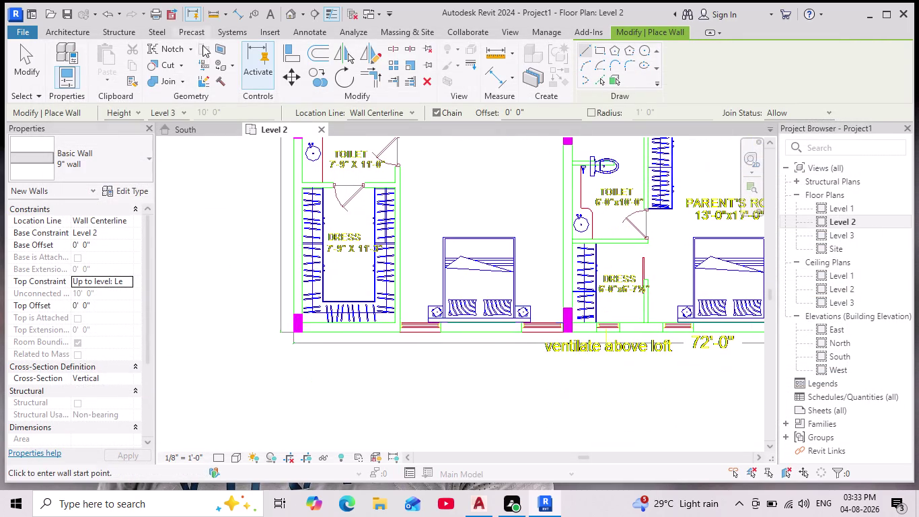
click(599, 80)
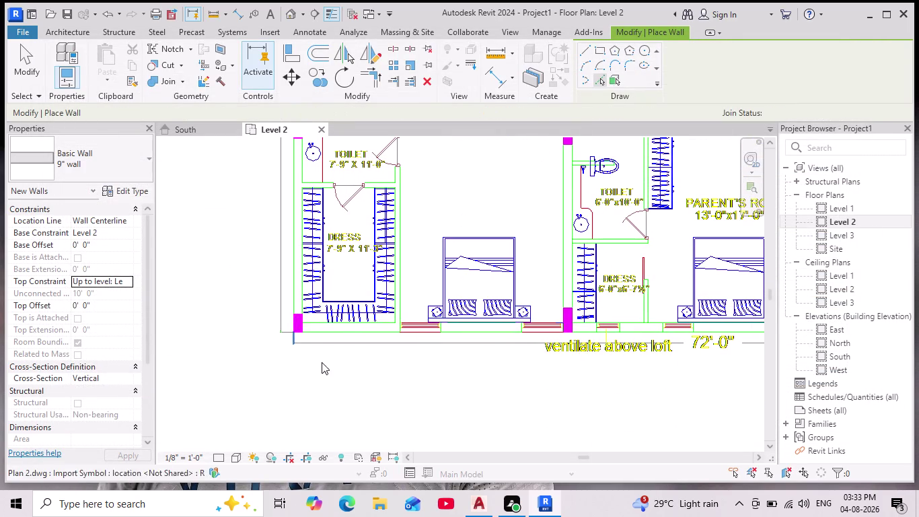
scroll(up, 3)
middle_drag(342, 335, 336, 413)
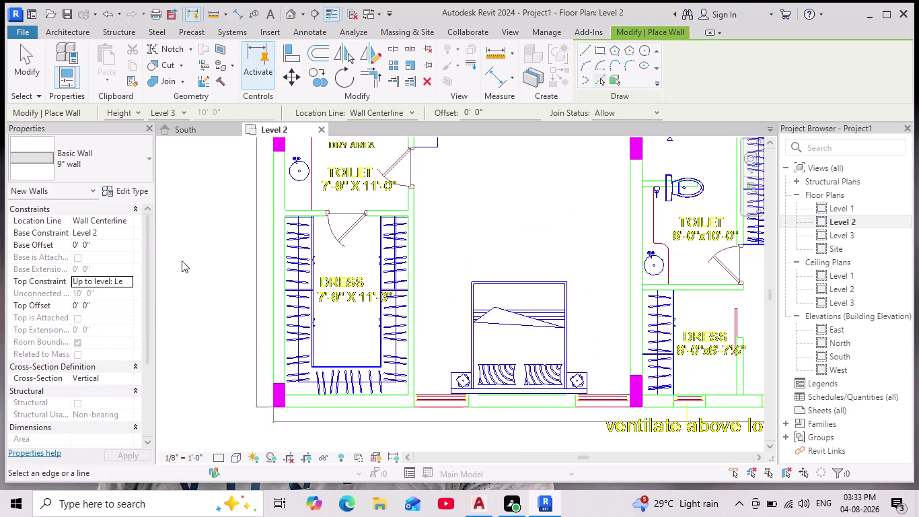
scroll(down, 3)
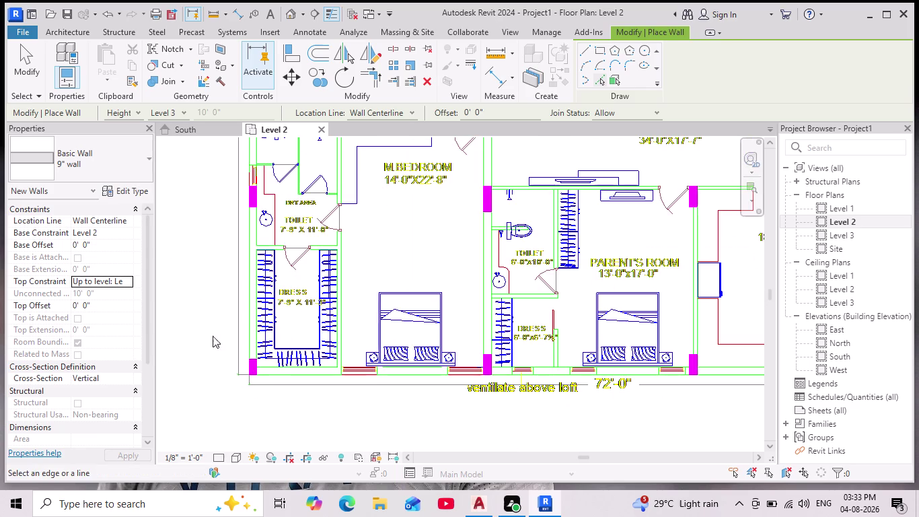
scroll(up, 3)
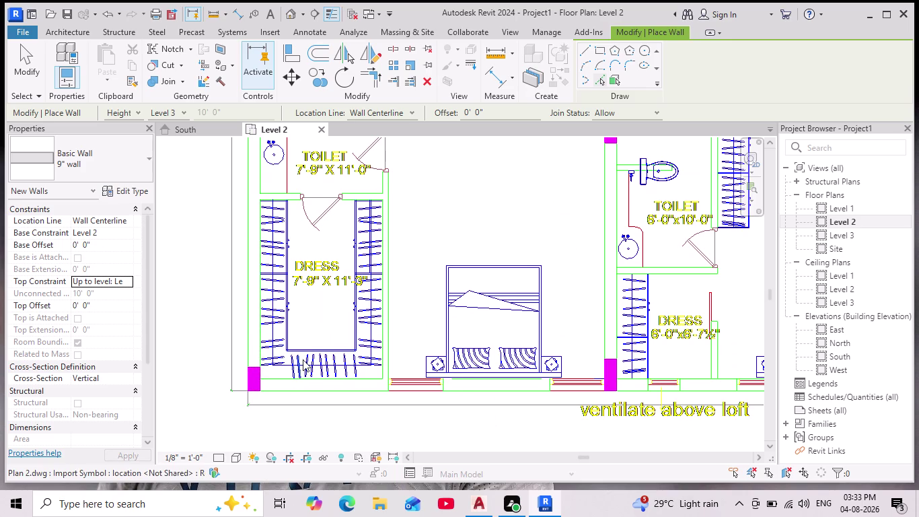
scroll(down, 3)
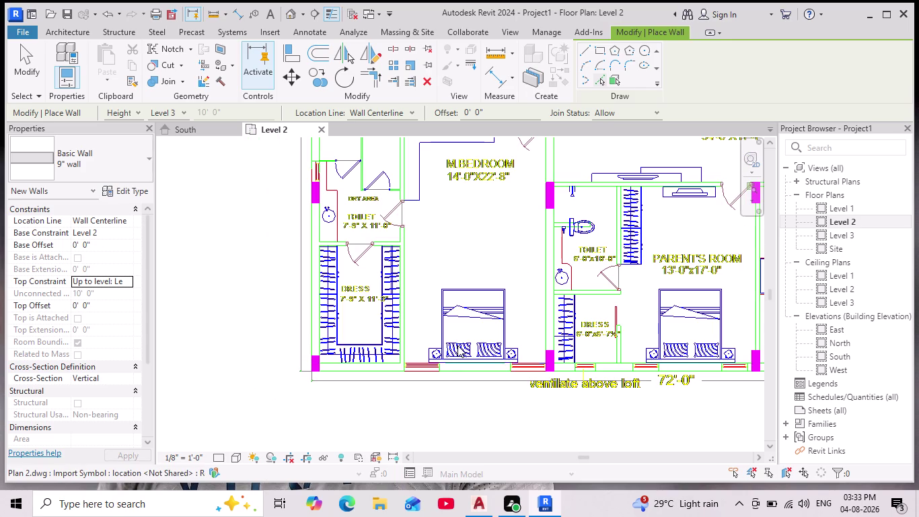
scroll(up, 3)
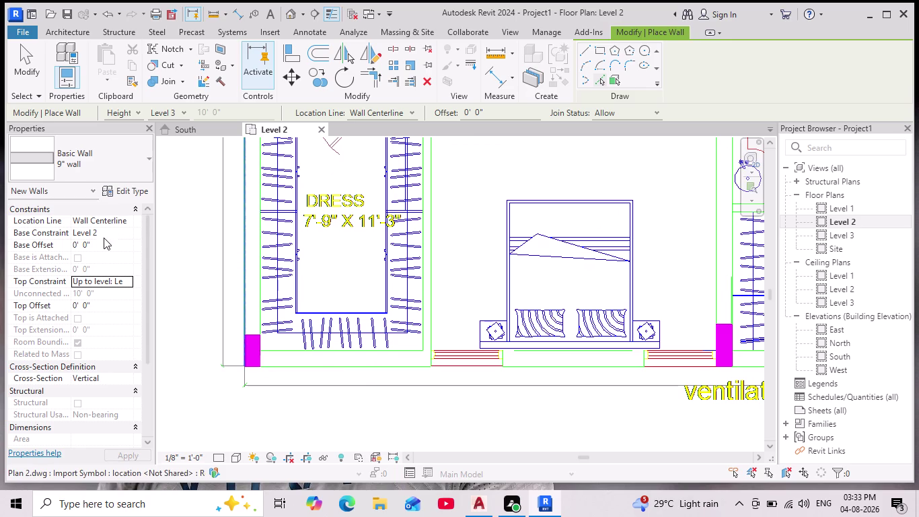
click(126, 222)
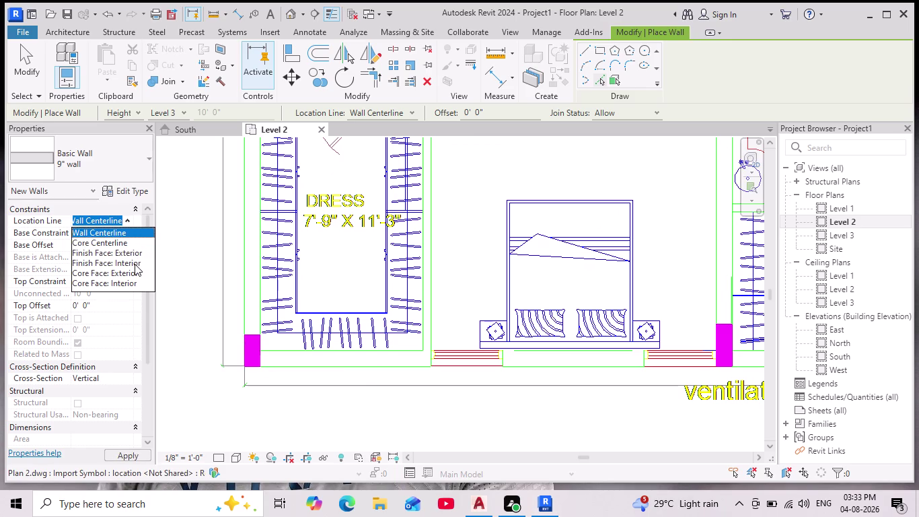
Place a 9" wall on the line below the dress room, aligned to Finish Face: Interior.
click(134, 255)
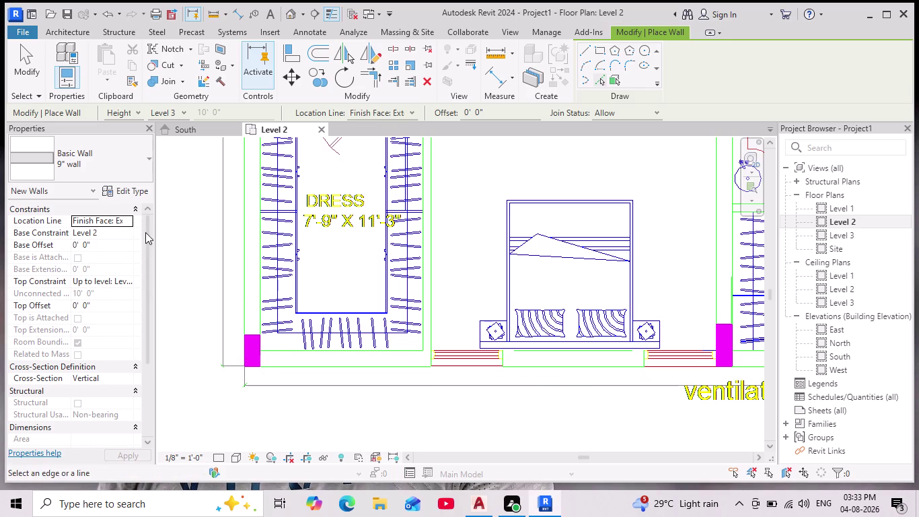
click(131, 223)
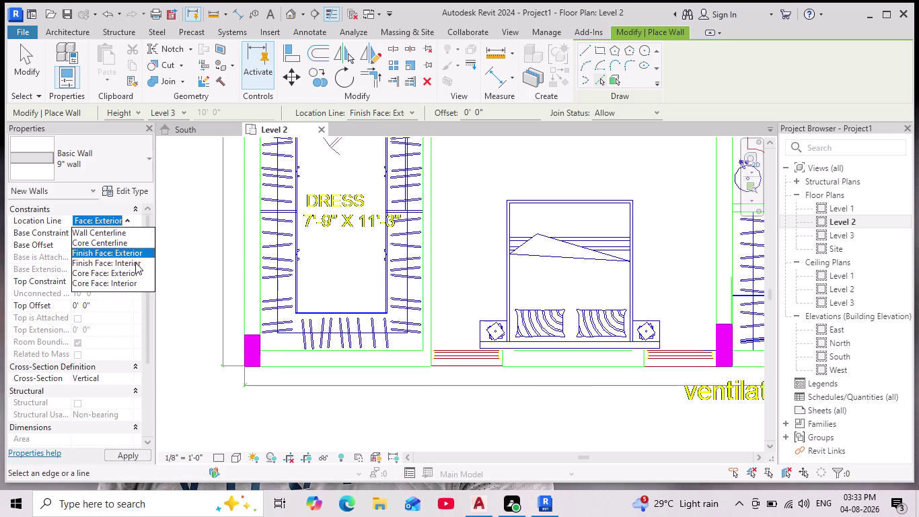
click(135, 262)
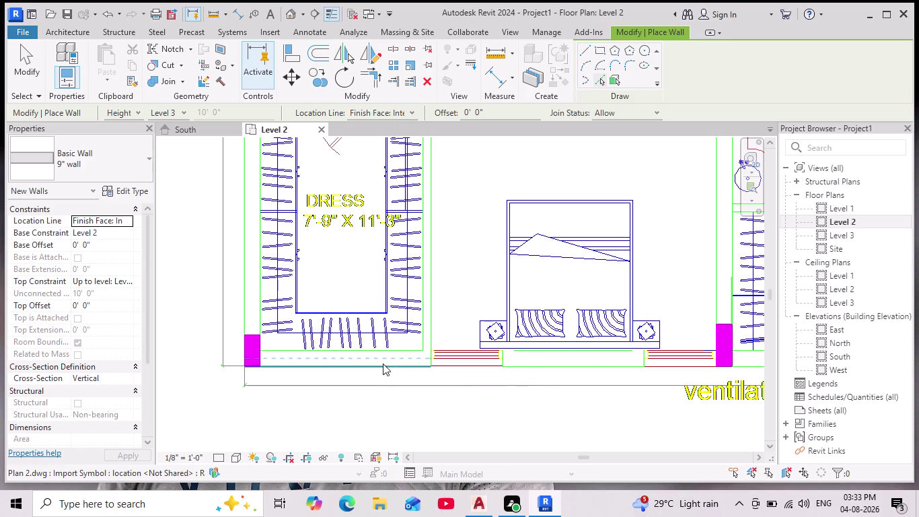
click(398, 361)
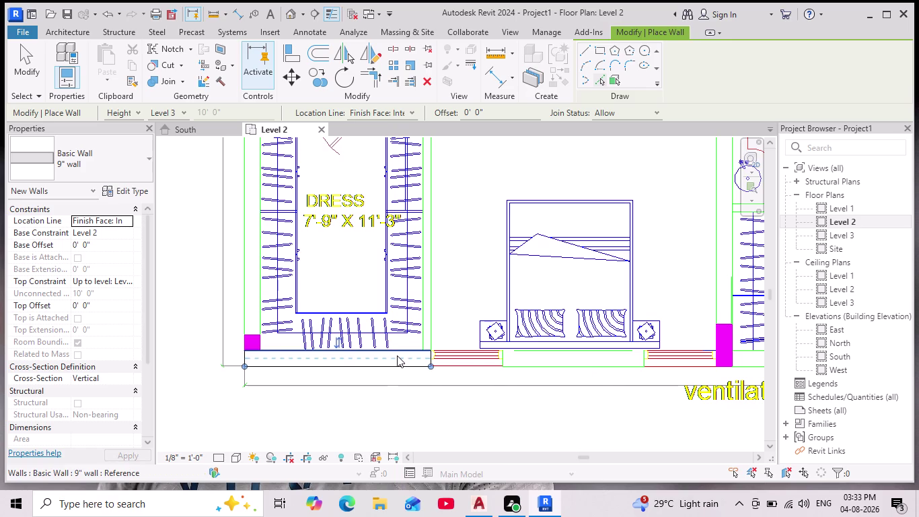
Change the plan's visual style for walls, then switch to the South elevation.
click(236, 452)
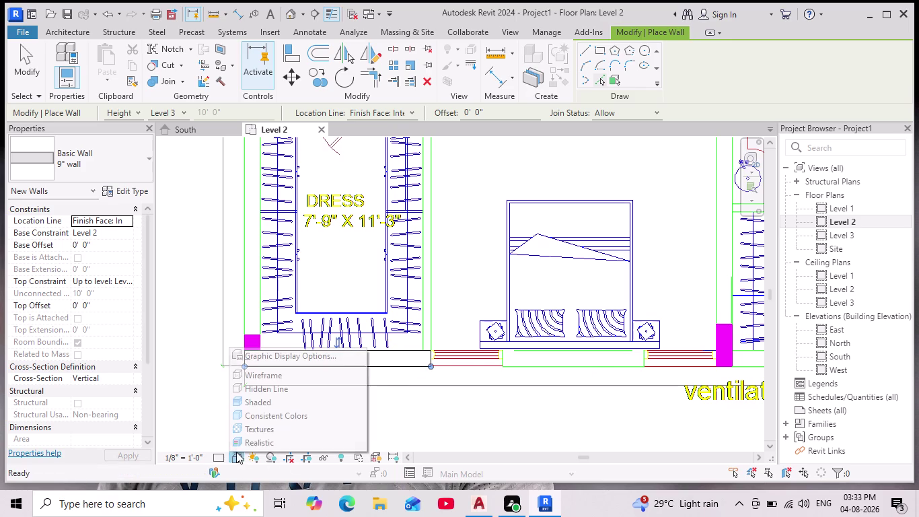
click(297, 431)
scroll(down, 3)
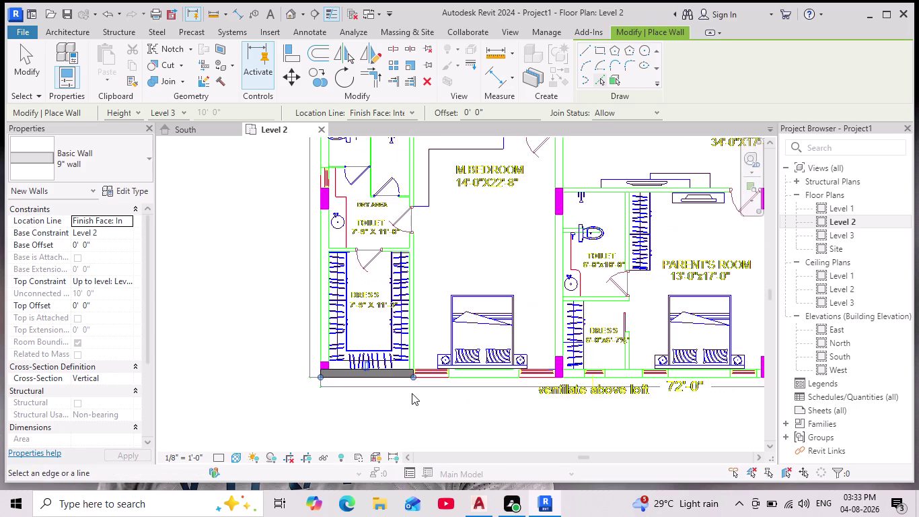
middle_drag(412, 393, 382, 430)
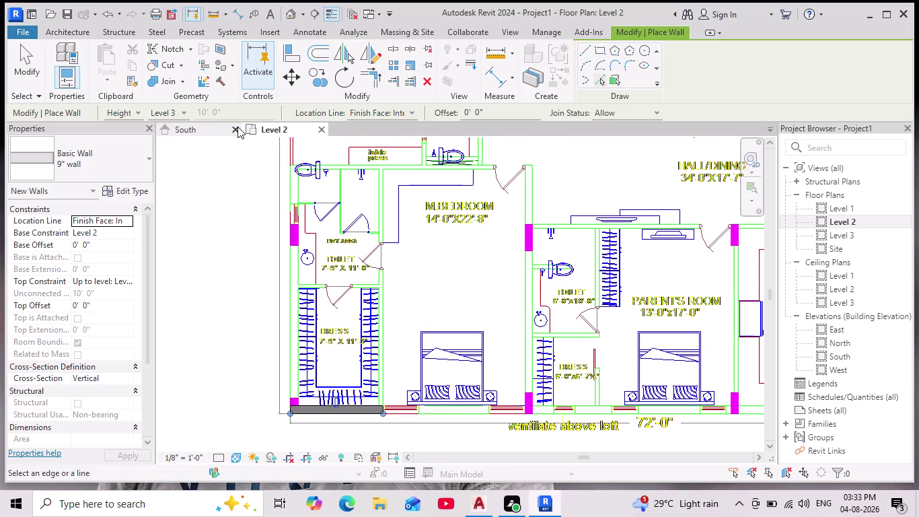
click(217, 128)
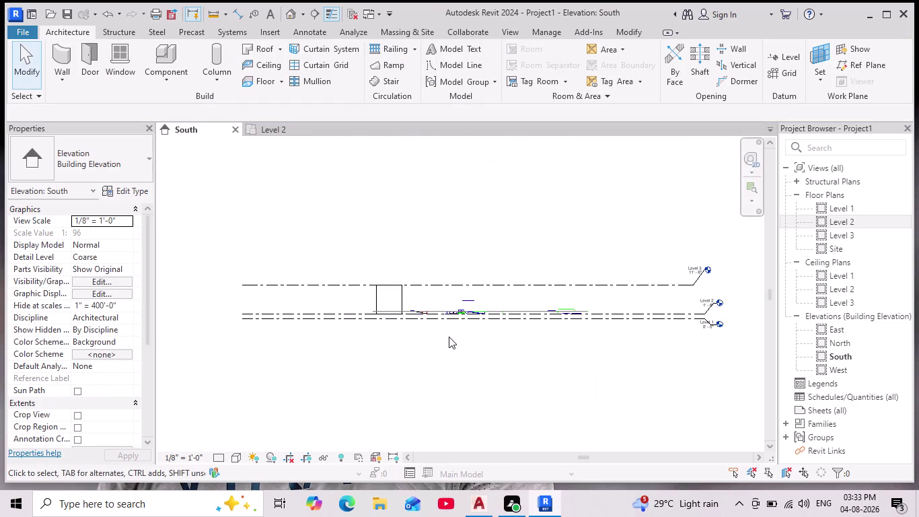
Return to the Level 2 plan, zoom in on the new wall, and start another 9" wall.
click(261, 131)
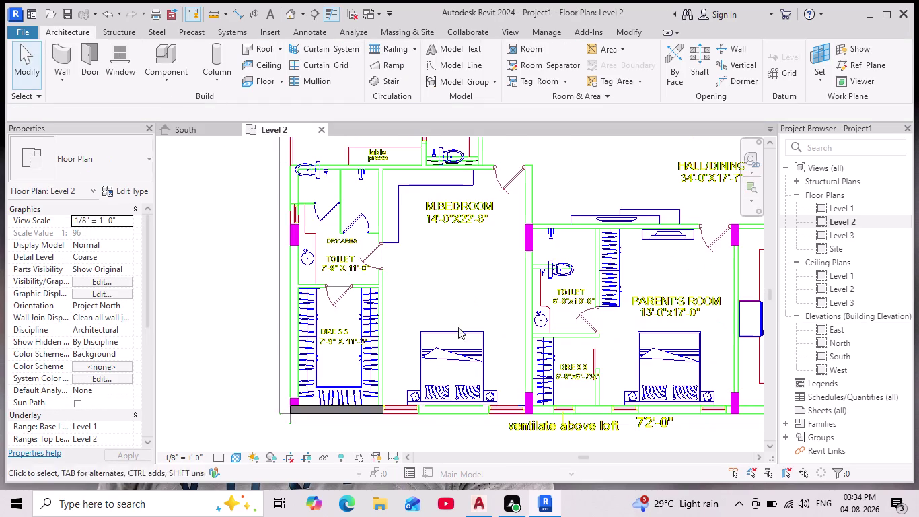
scroll(up, 3)
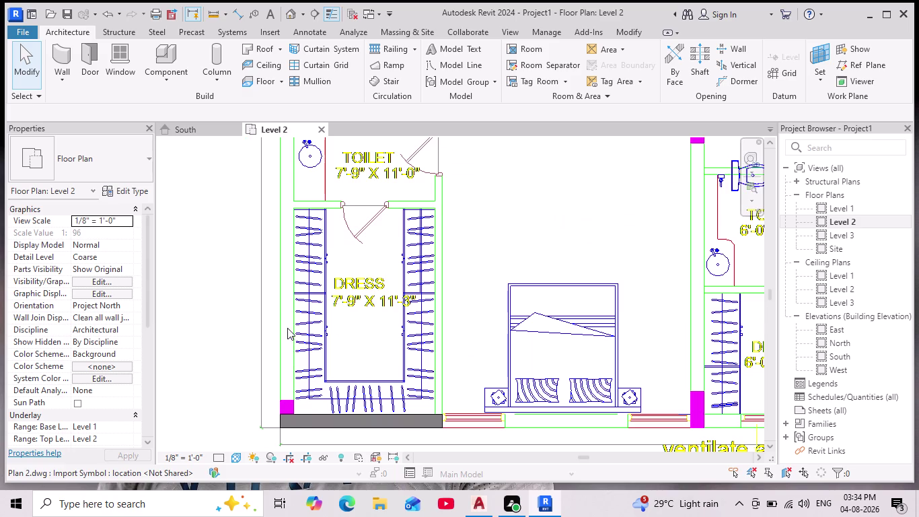
scroll(down, 3)
middle_drag(285, 300, 286, 387)
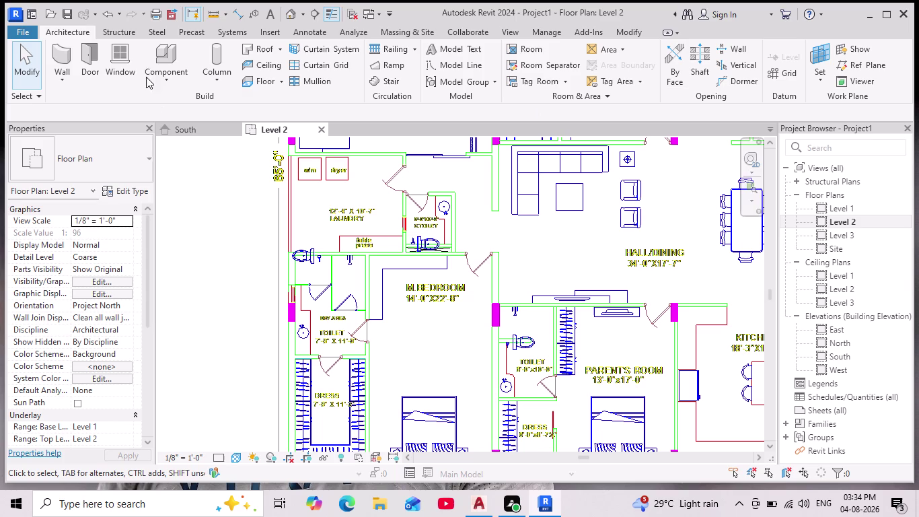
click(64, 54)
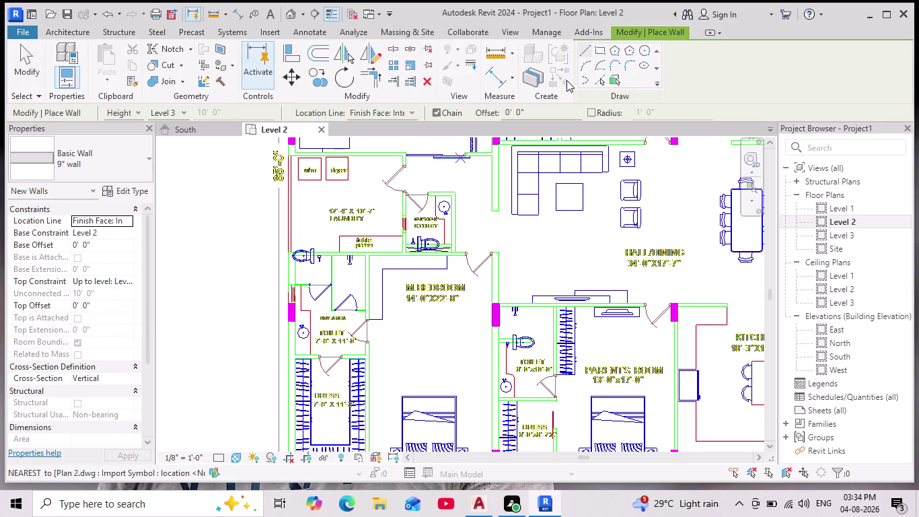
Pick the left exterior CAD line beside the bedroom wing to place a 9" wall.
click(601, 79)
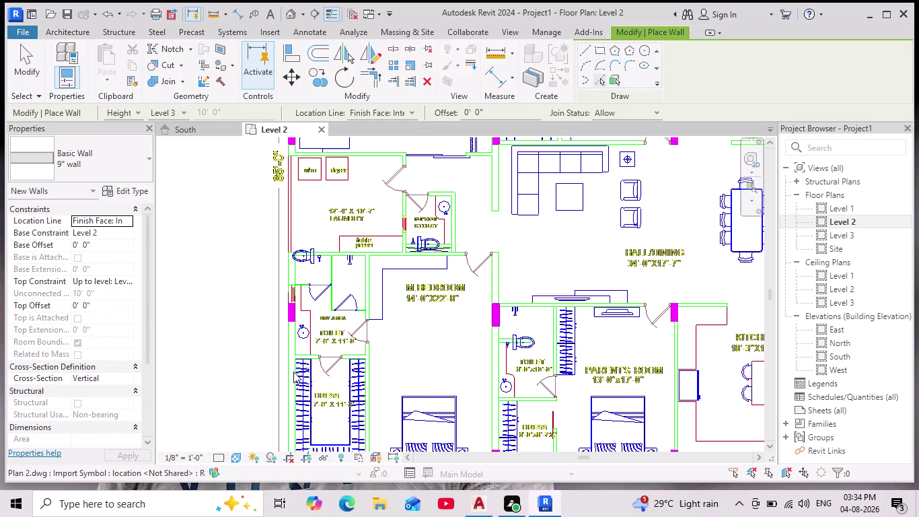
scroll(up, 3)
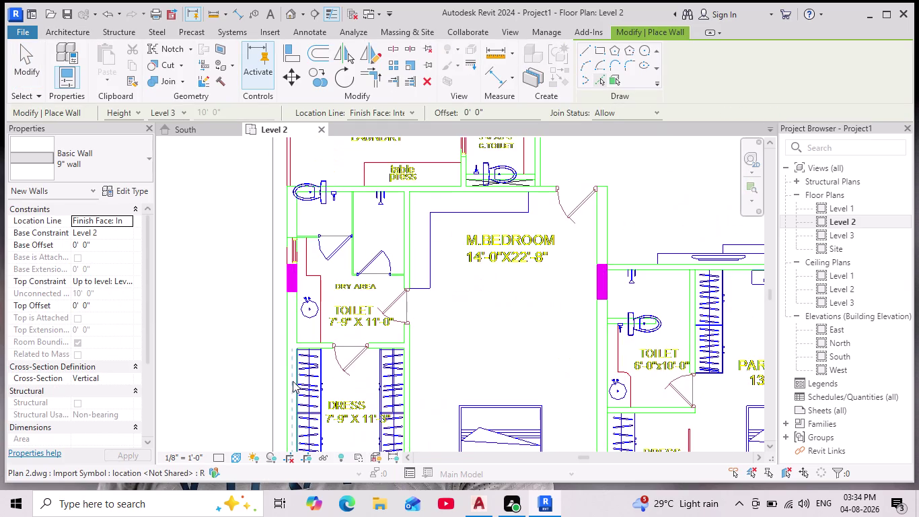
middle_drag(291, 377, 294, 237)
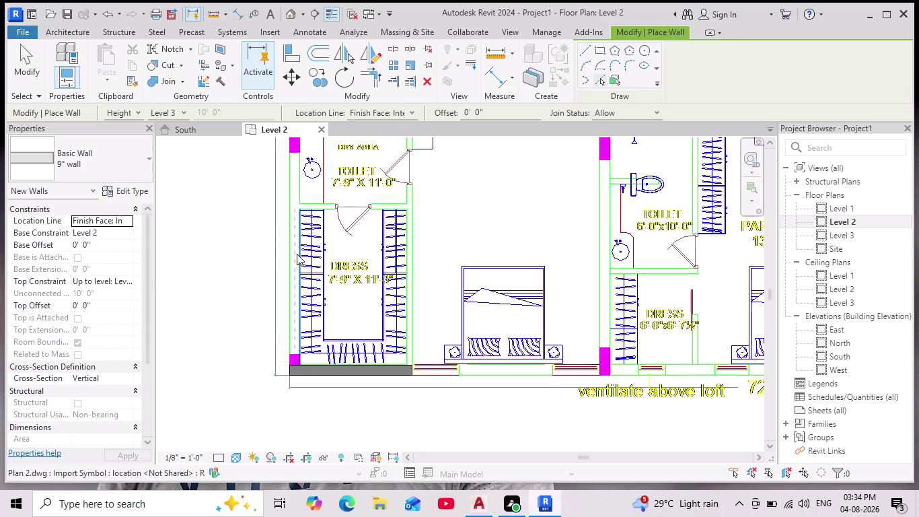
middle_drag(290, 261, 286, 307)
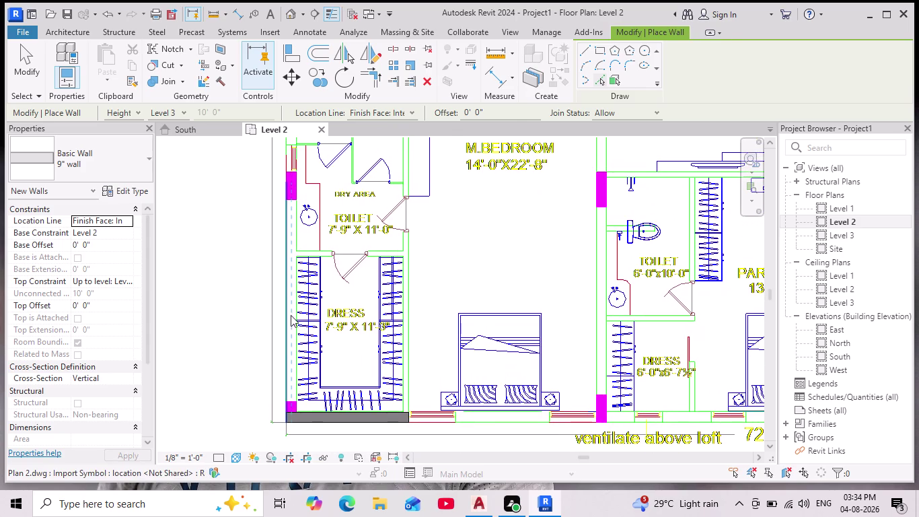
click(291, 319)
Stretch the left wall's top end up to the laundry junction.
middle_drag(292, 319, 280, 422)
scroll(down, 3)
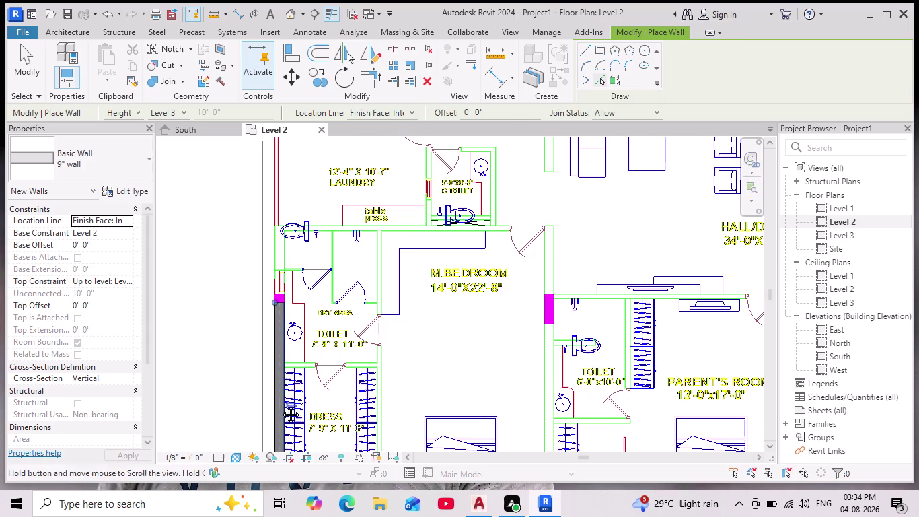
scroll(up, 3)
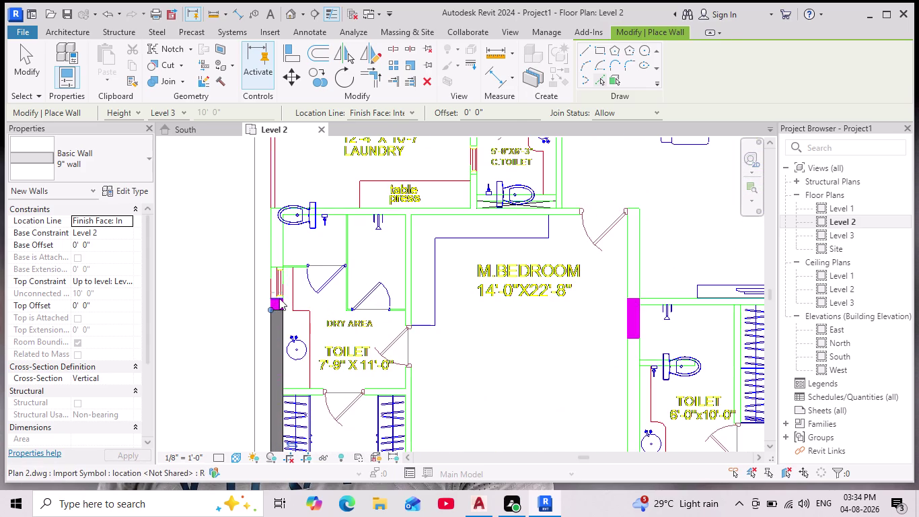
drag(272, 309, 272, 294)
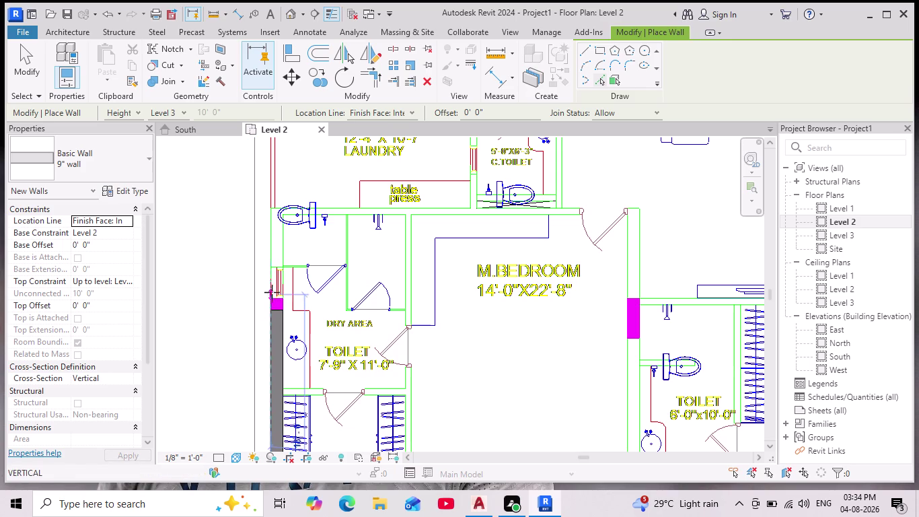
drag(271, 294, 275, 271)
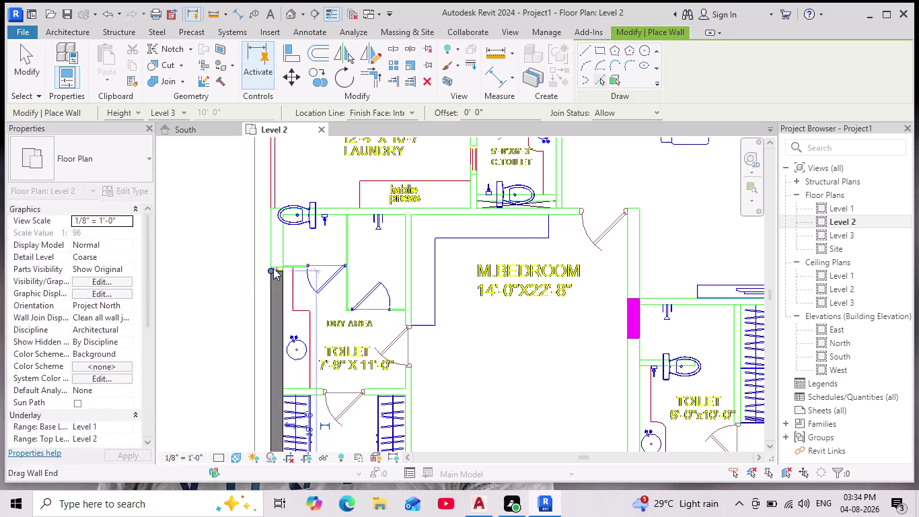
scroll(down, 3)
scroll(up, 3)
scroll(up, 3)
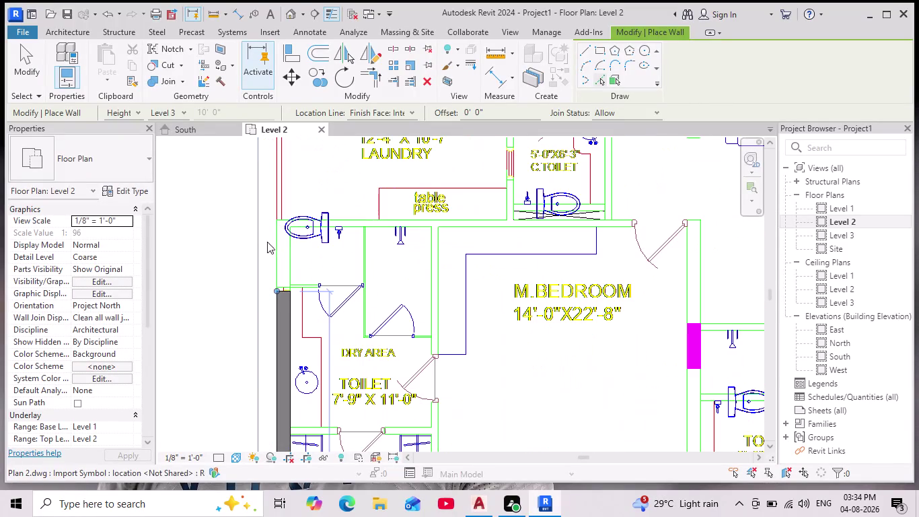
drag(275, 287, 275, 232)
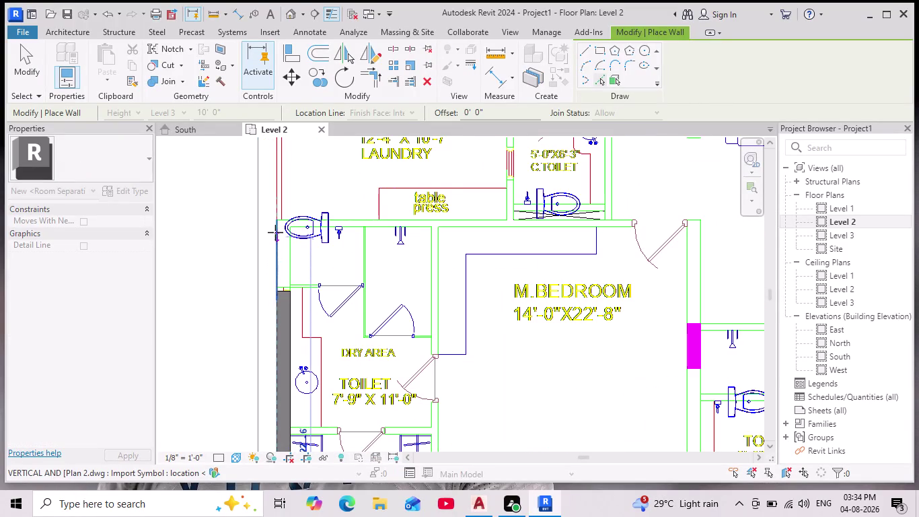
drag(276, 232, 275, 224)
Pan along the left and bottom edges to check the new wall's ends.
scroll(down, 3)
middle_drag(248, 265, 268, 333)
scroll(down, 3)
scroll(up, 3)
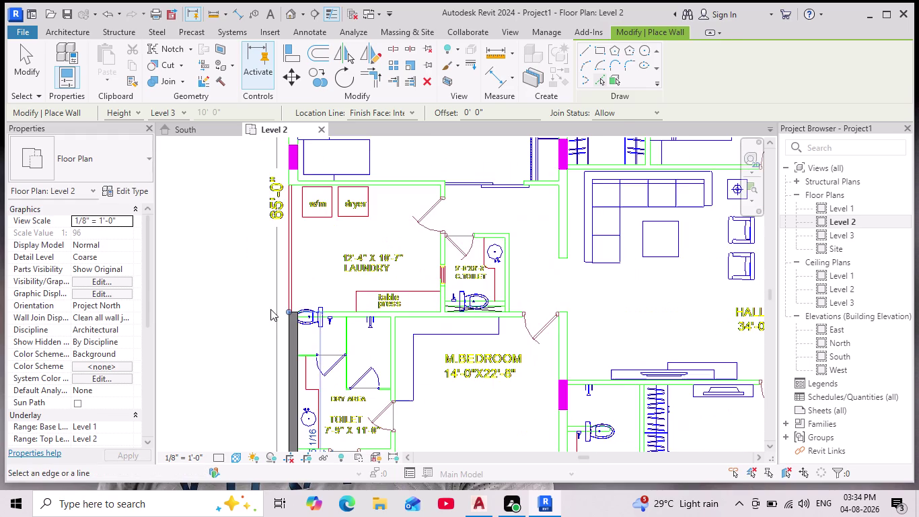
scroll(up, 3)
scroll(down, 3)
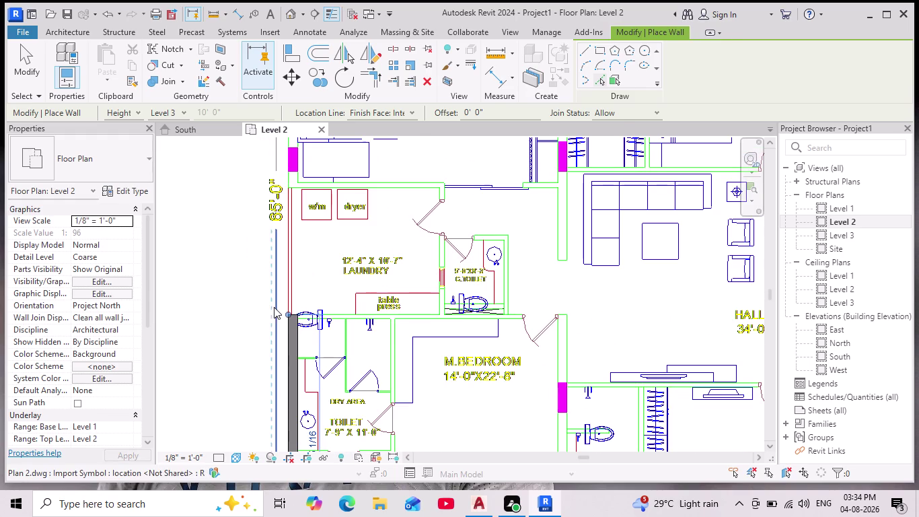
middle_drag(274, 301, 271, 323)
scroll(down, 3)
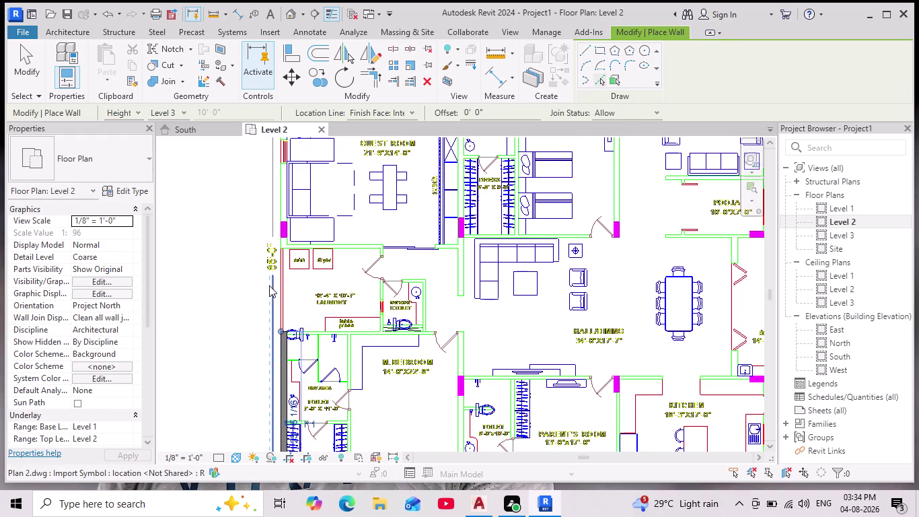
middle_drag(255, 299, 262, 255)
scroll(down, 3)
middle_drag(270, 331, 266, 237)
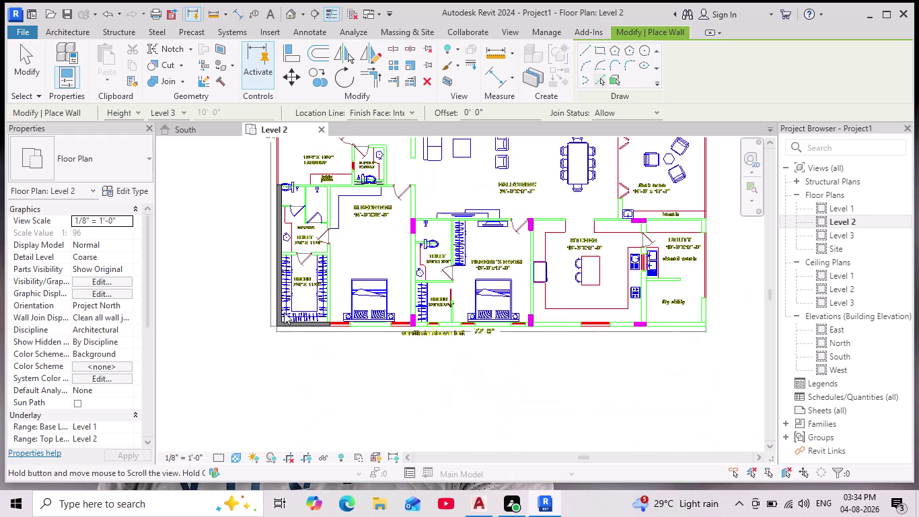
scroll(up, 3)
scroll(up, 3)
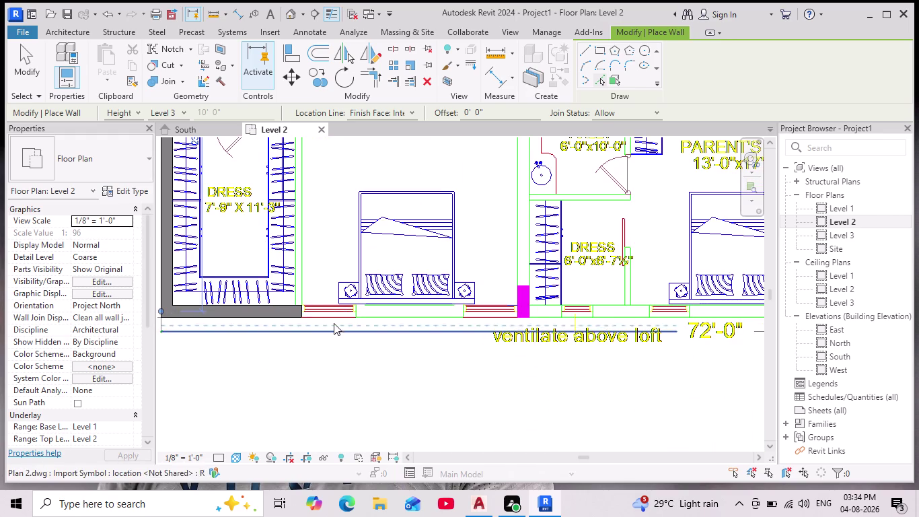
scroll(down, 3)
middle_drag(497, 353, 411, 387)
scroll(down, 3)
middle_drag(483, 388, 476, 386)
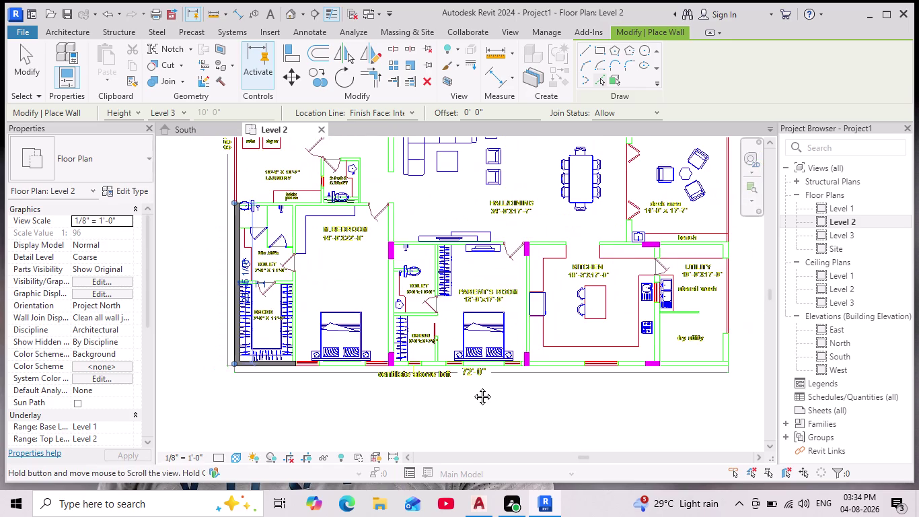
middle_drag(477, 387, 427, 382)
scroll(down, 3)
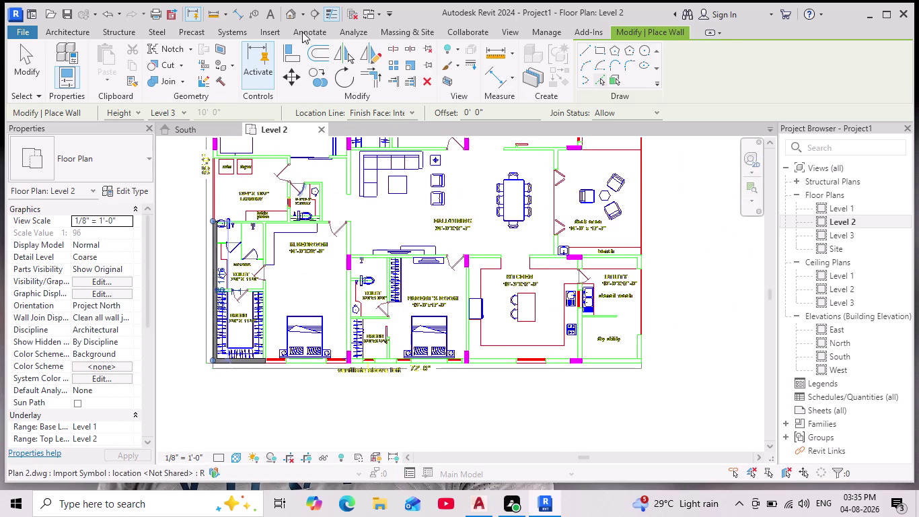
click(292, 56)
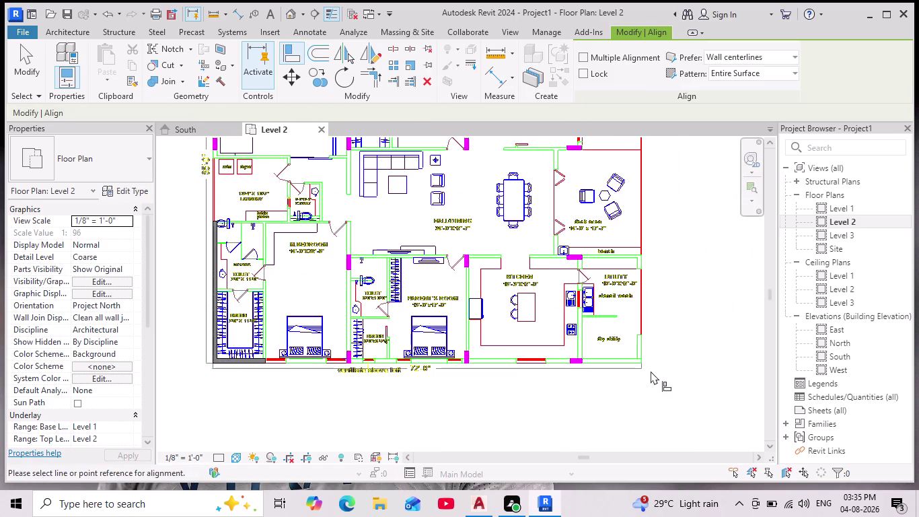
Align the bottom 9" wall to the plan's bottom outer CAD line.
scroll(up, 3)
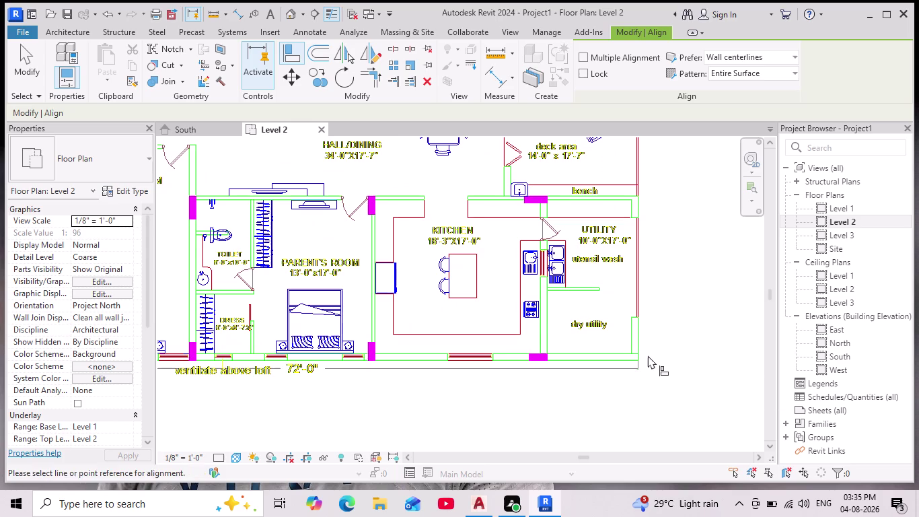
key(Escape)
key(Escape)
key(Escape)
click(293, 54)
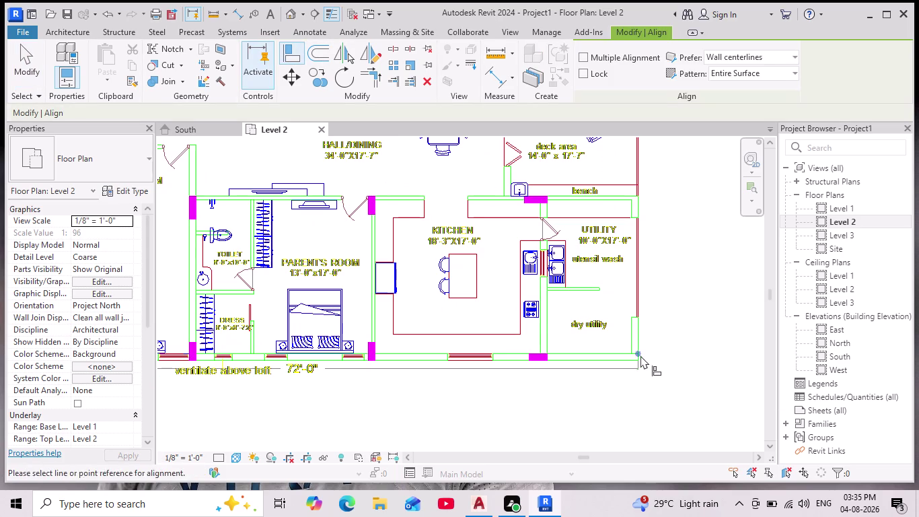
click(638, 357)
middle_drag(218, 370, 334, 380)
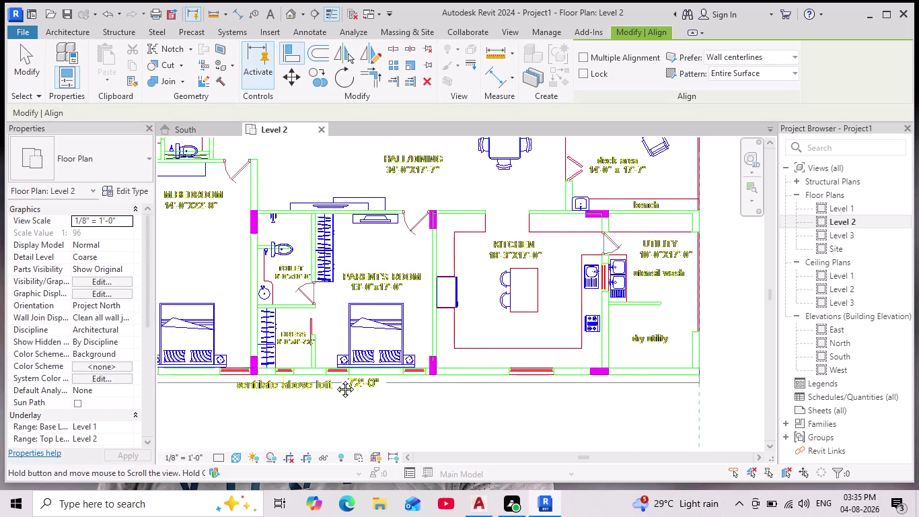
middle_drag(334, 380, 350, 374)
scroll(down, 3)
click(218, 362)
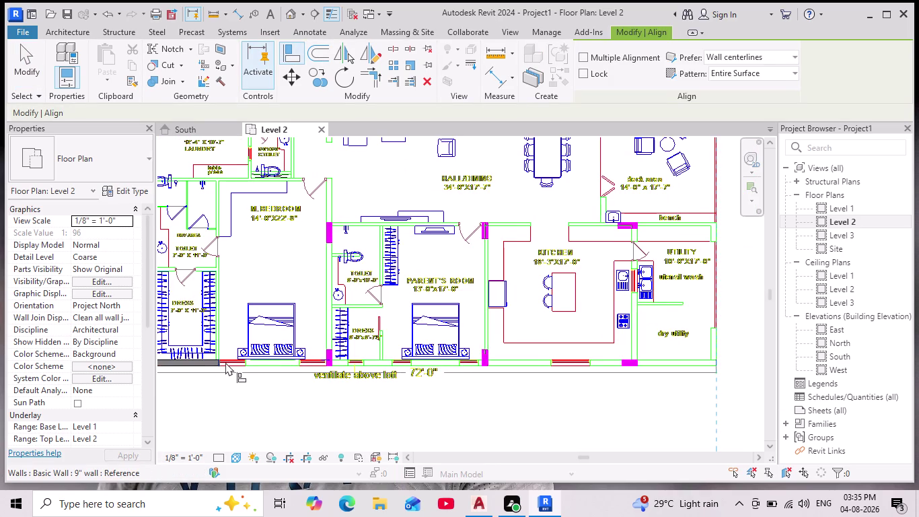
Pan toward the plan's top-left corner and cancel the pending alignment.
scroll(down, 3)
scroll(down, 3)
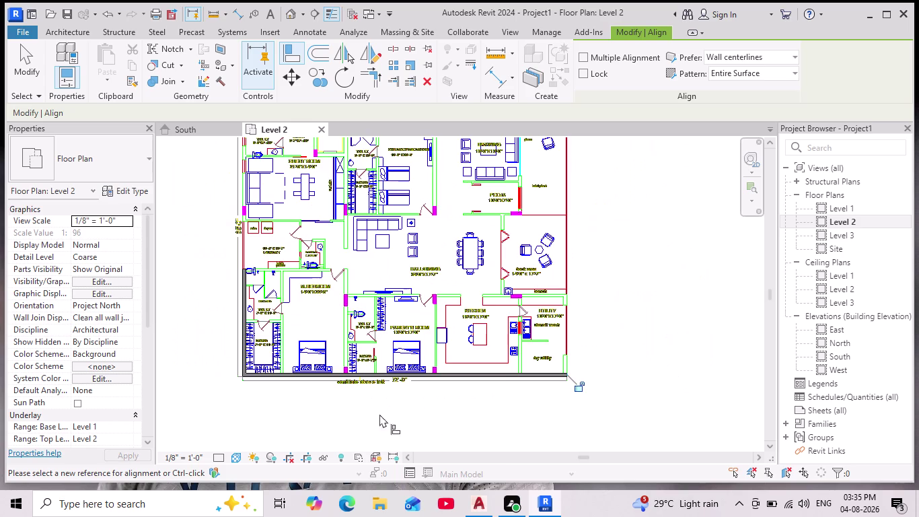
scroll(up, 3)
scroll(up, 3)
middle_drag(290, 283, 287, 289)
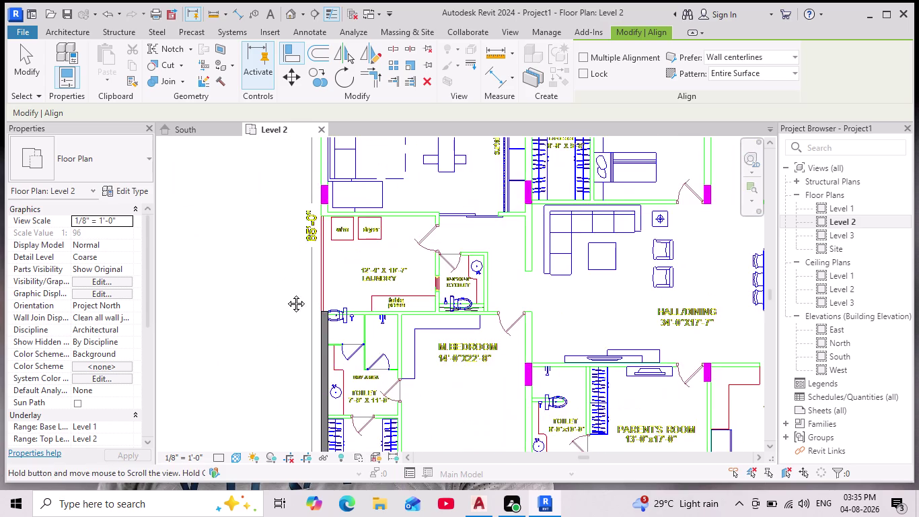
middle_drag(287, 289, 282, 307)
scroll(down, 3)
middle_drag(281, 304, 289, 367)
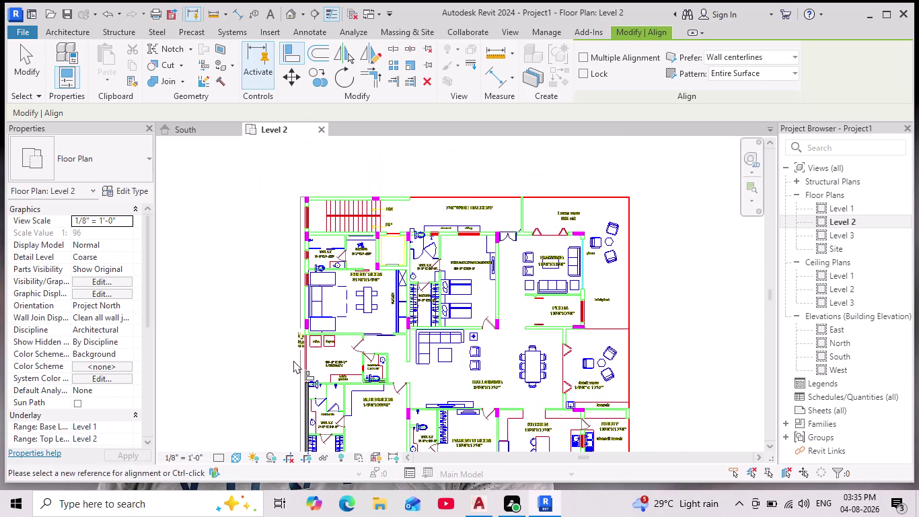
scroll(up, 3)
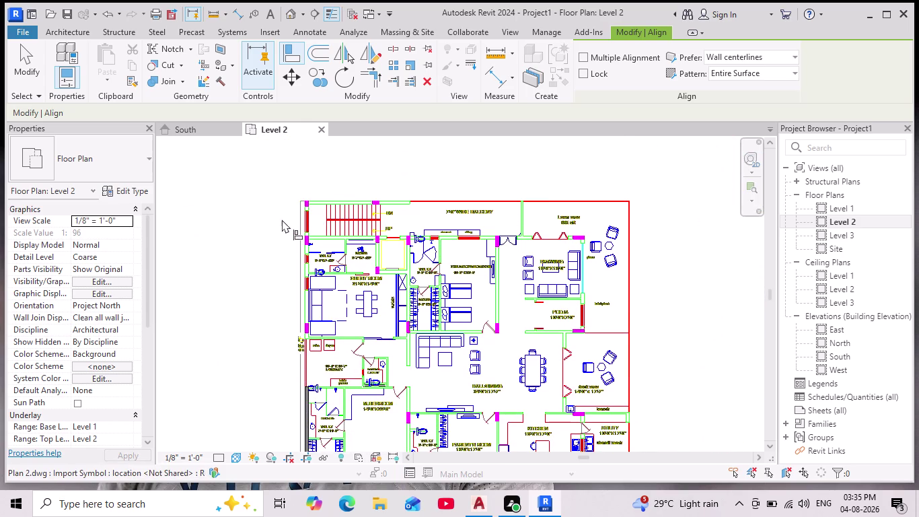
key(Escape)
key(Escape)
Align the left wall to the plan's top outer edge, then exit Align.
click(291, 55)
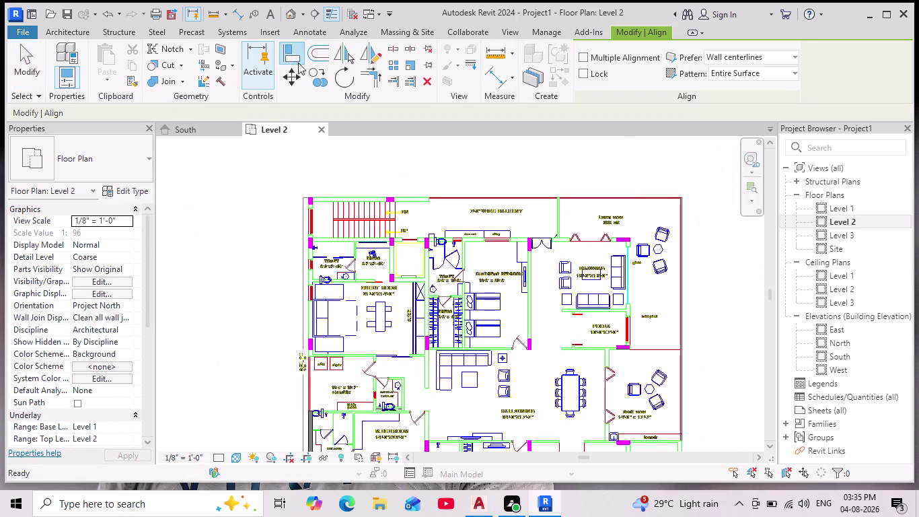
click(313, 195)
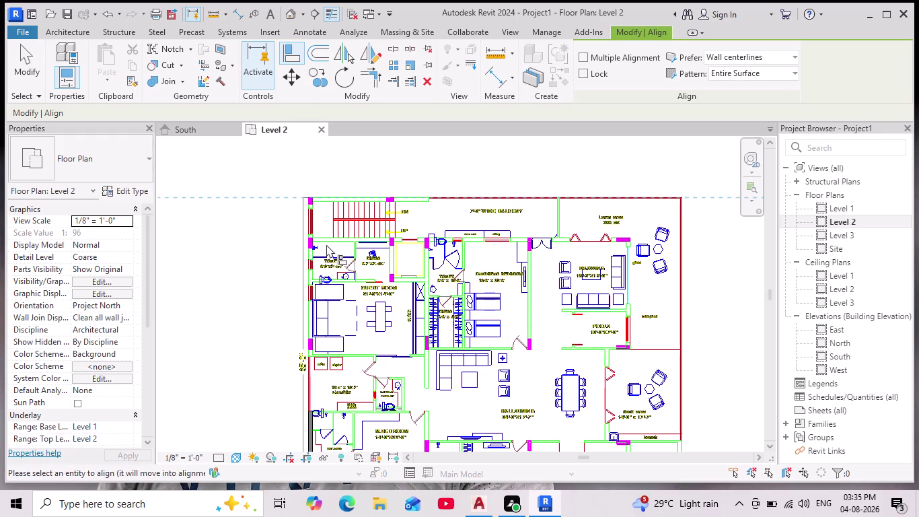
click(311, 409)
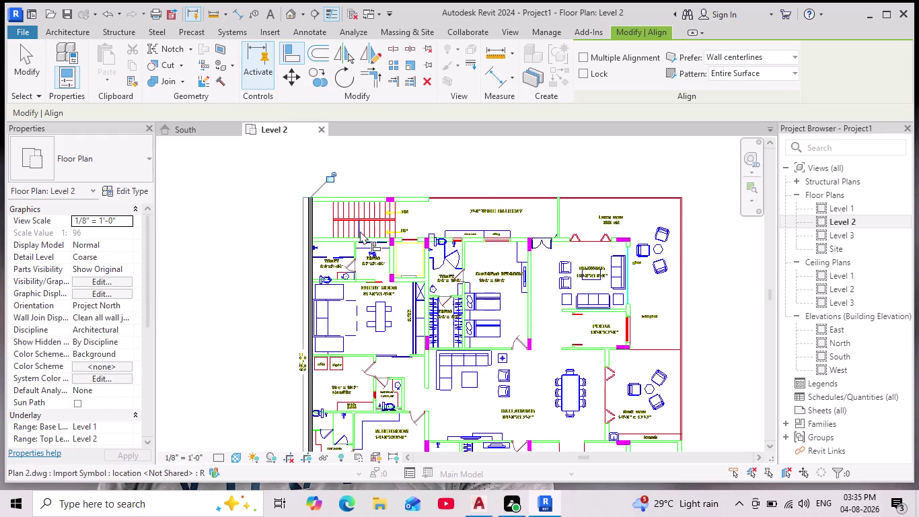
scroll(down, 3)
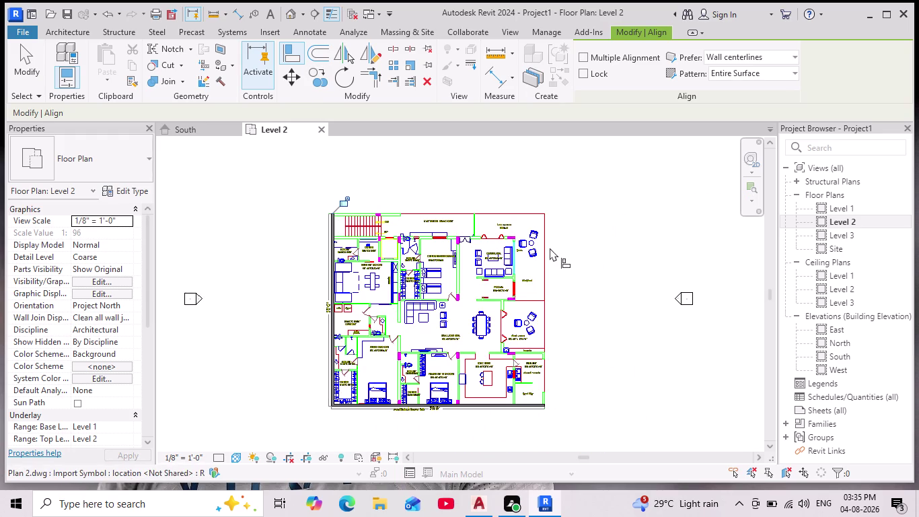
scroll(up, 3)
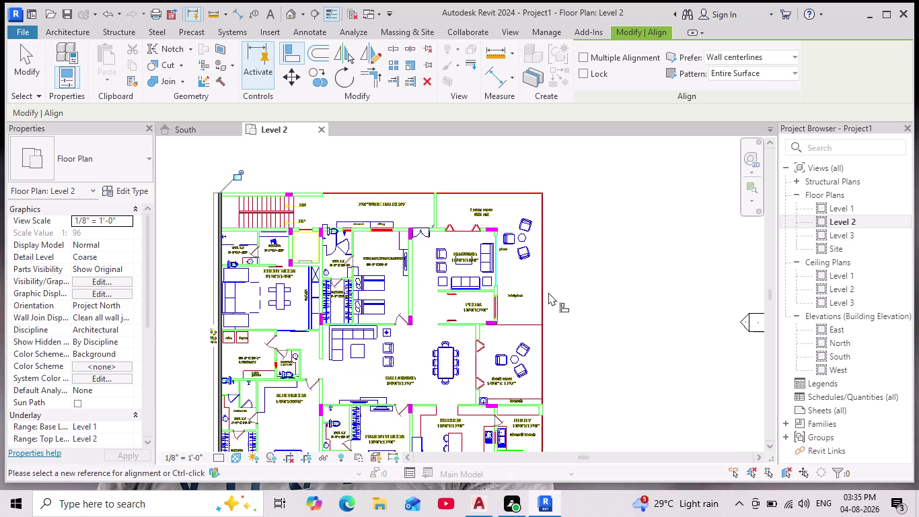
key(Escape)
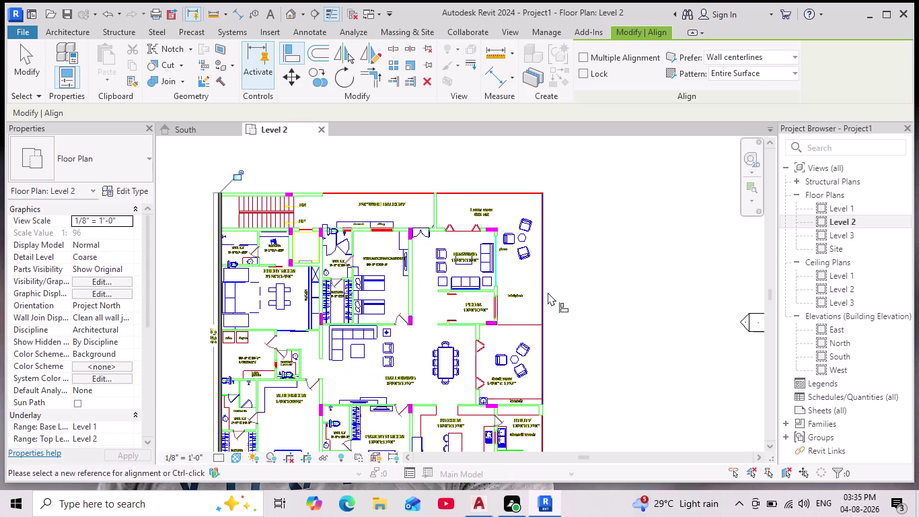
key(Escape)
key(Escape)
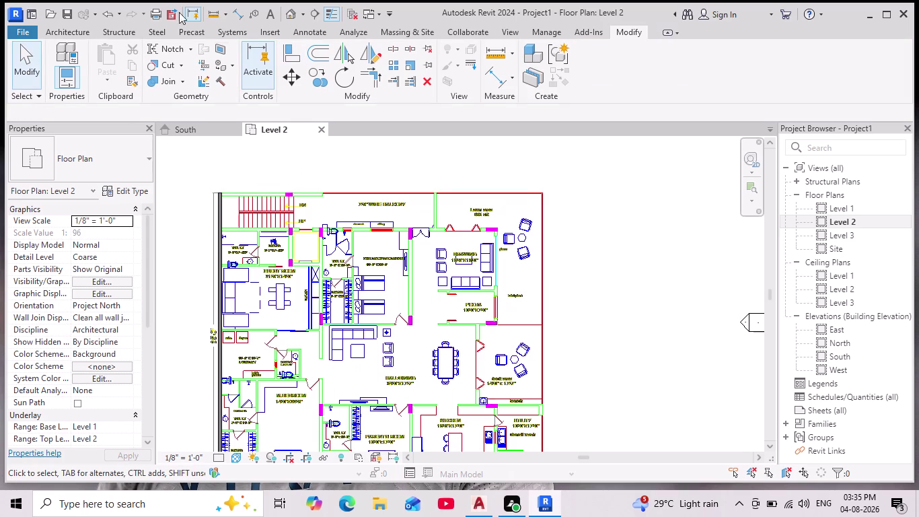
Trace a 9" wall along the top CAD line above the stair using Pick Lines.
click(74, 30)
click(77, 58)
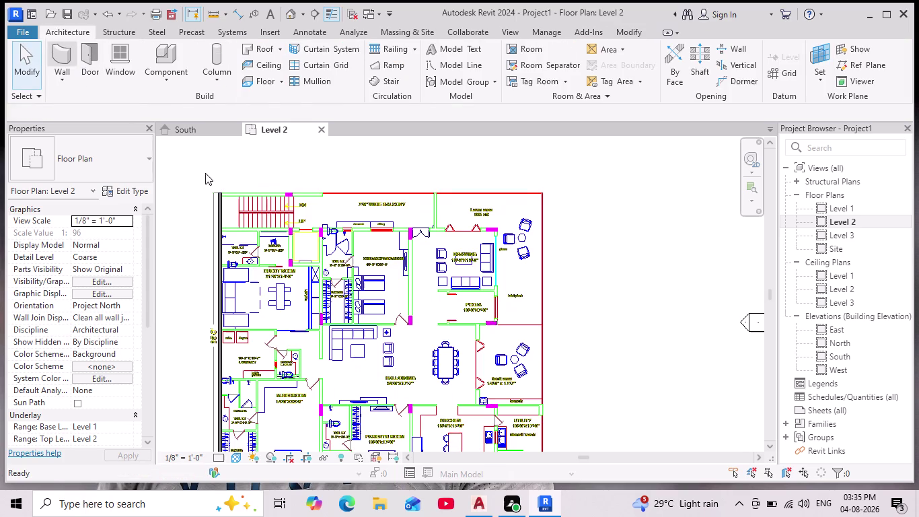
scroll(up, 3)
scroll(up, 3)
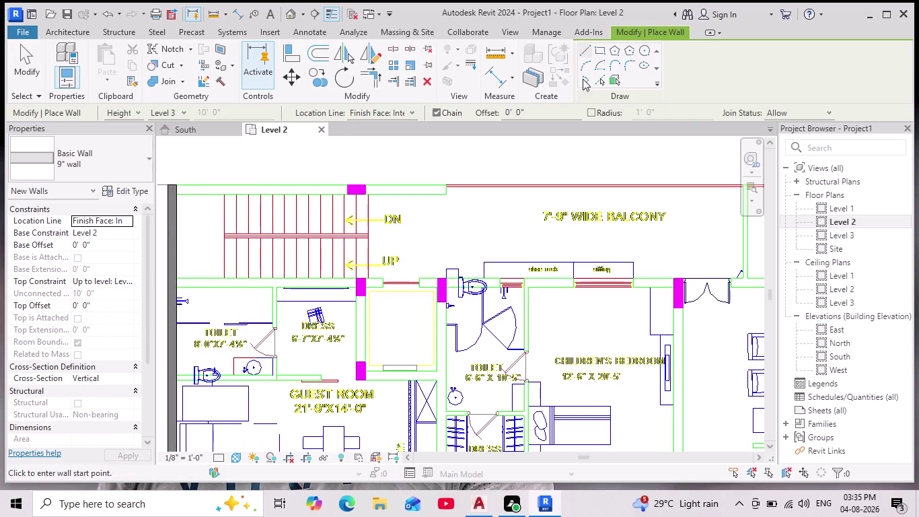
click(600, 80)
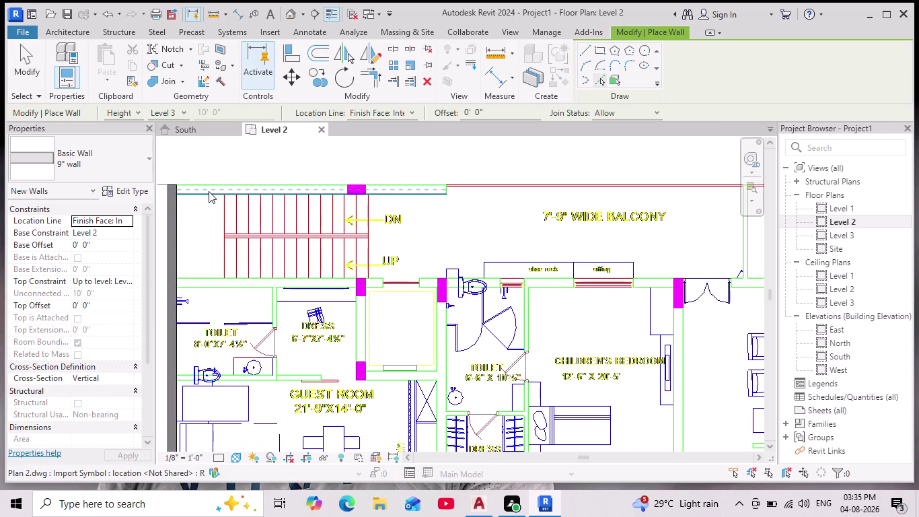
click(208, 191)
Trace a 9" wall along the plan's right outer edge and leave wall placement.
scroll(down, 3)
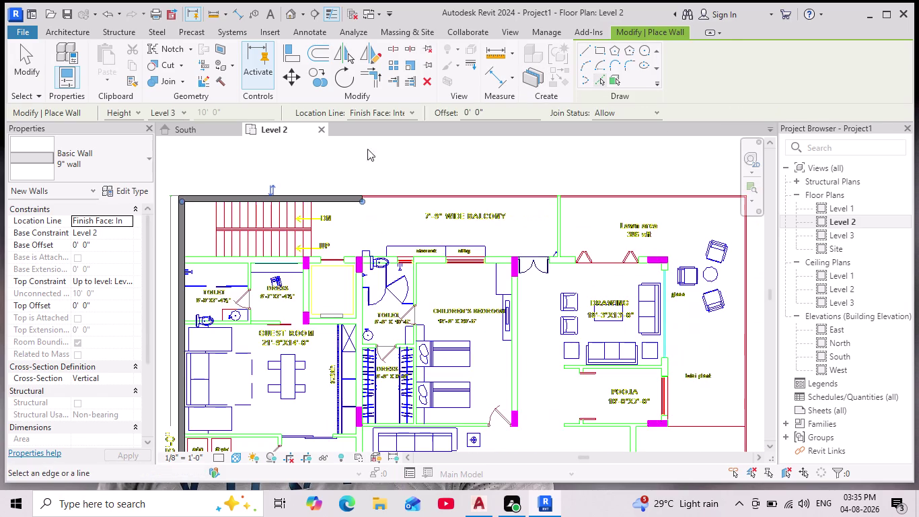
scroll(down, 3)
middle_click(429, 162)
scroll(down, 3)
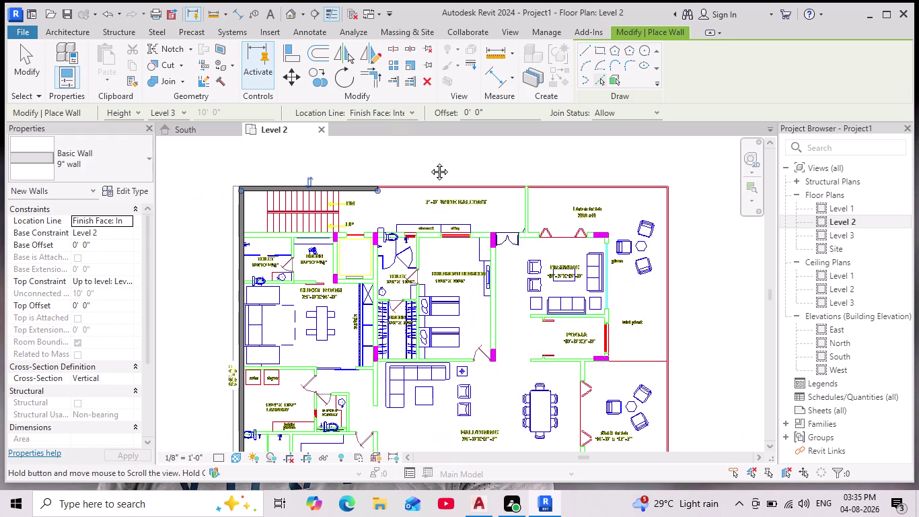
scroll(down, 3)
middle_drag(626, 256, 619, 243)
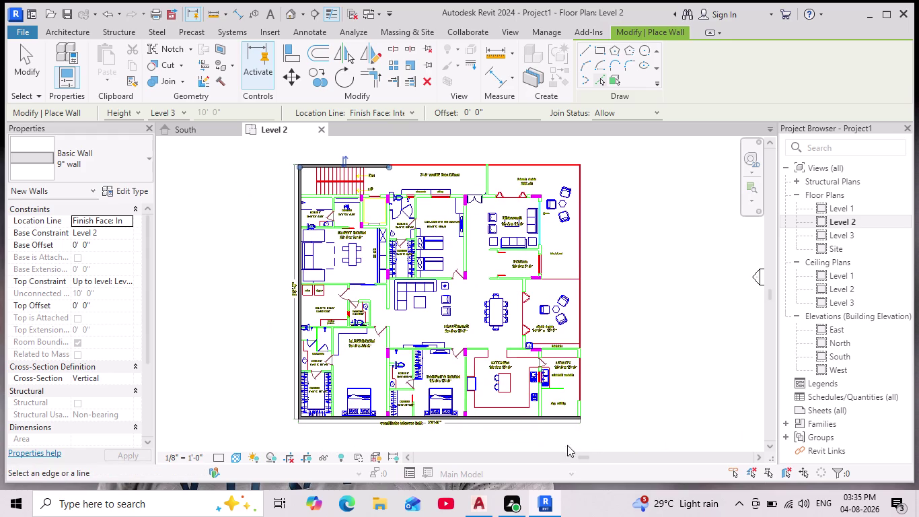
scroll(up, 3)
scroll(up, 3)
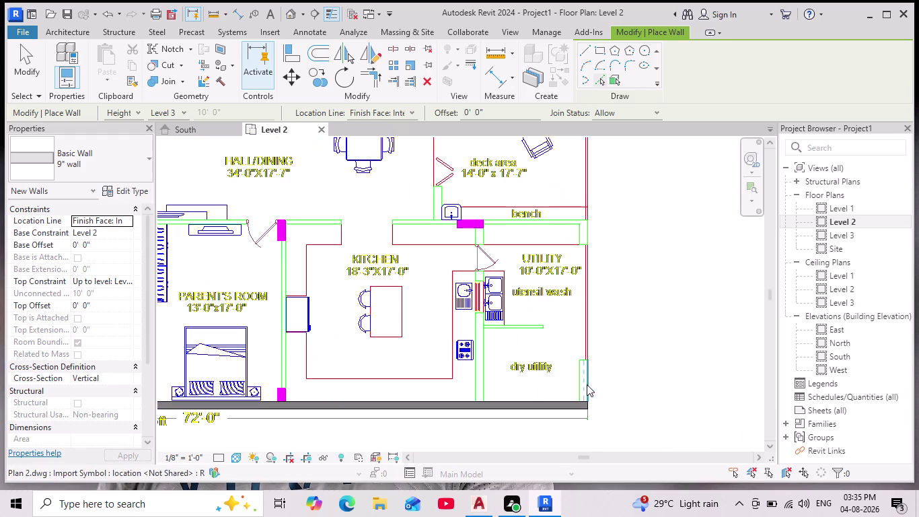
click(587, 385)
key(Escape)
key(Escape)
Extend the top wall to the right wall with Trim/Extend to Corner, closing the perimeter.
scroll(down, 3)
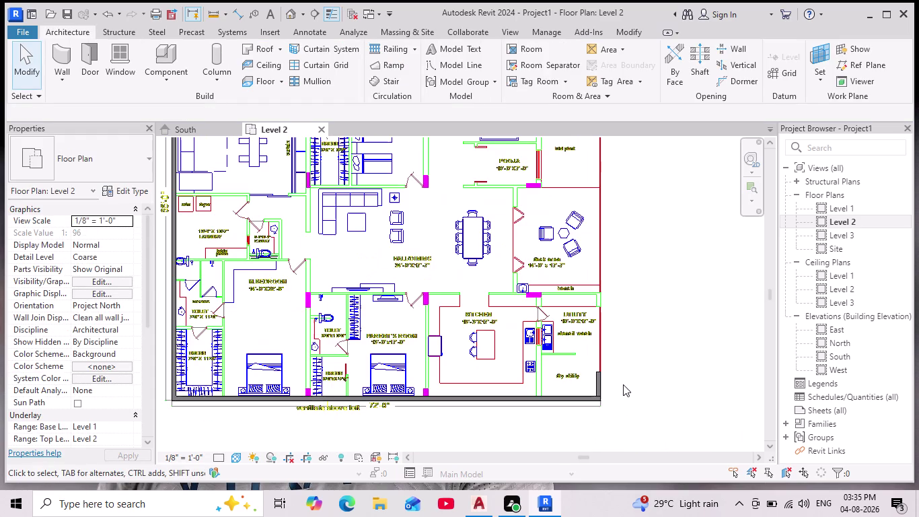
scroll(down, 3)
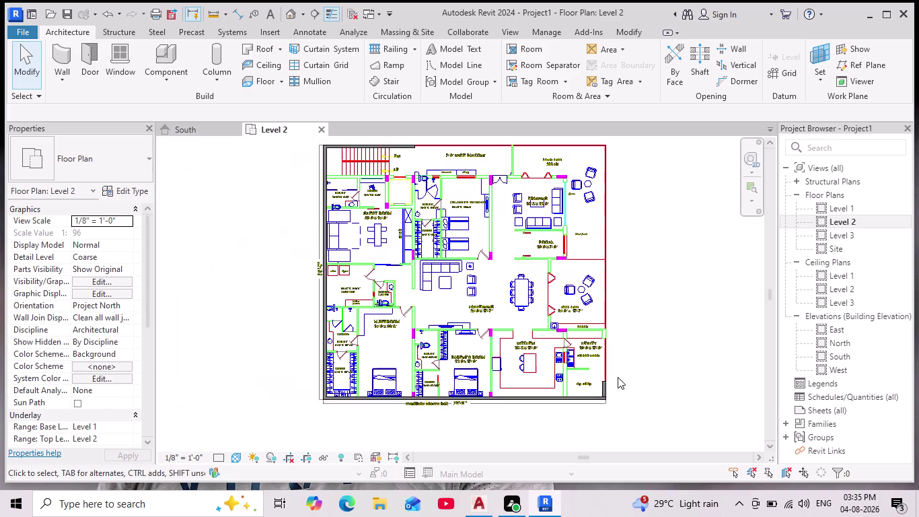
scroll(down, 3)
middle_drag(619, 366, 590, 384)
scroll(up, 3)
scroll(up, 3)
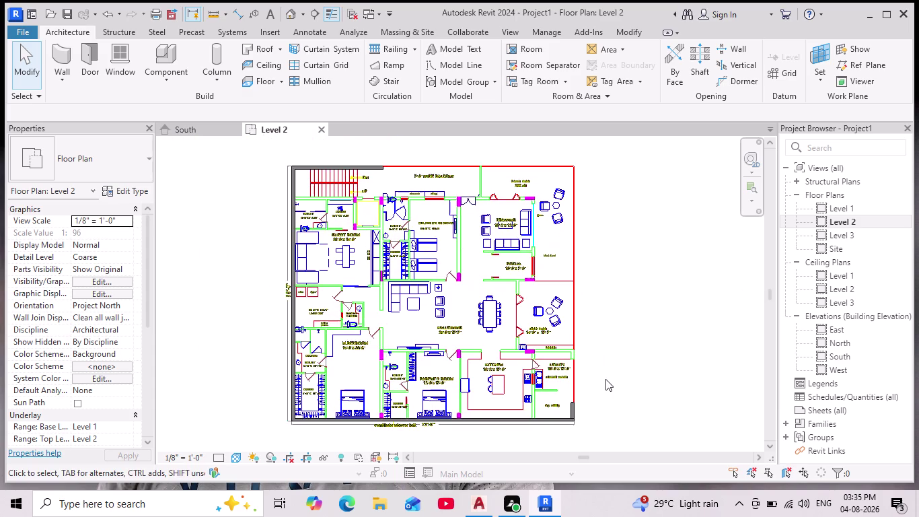
click(76, 36)
click(65, 58)
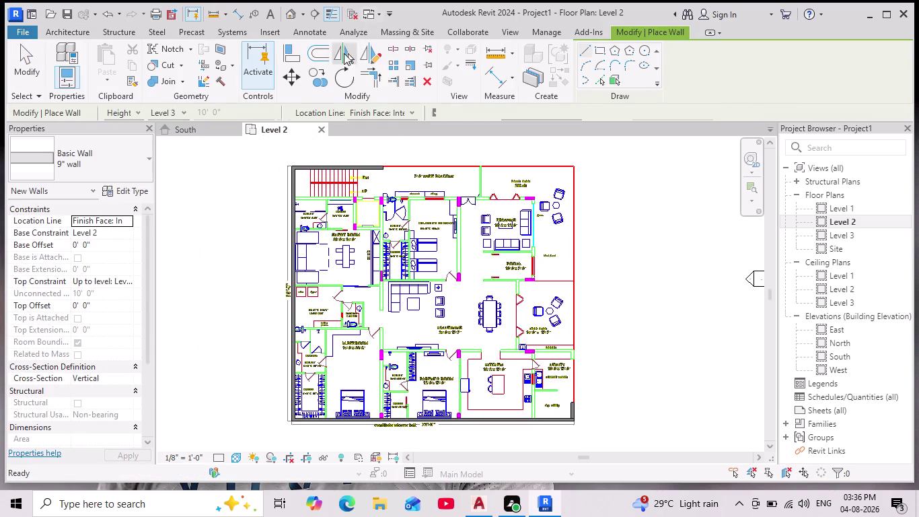
click(379, 80)
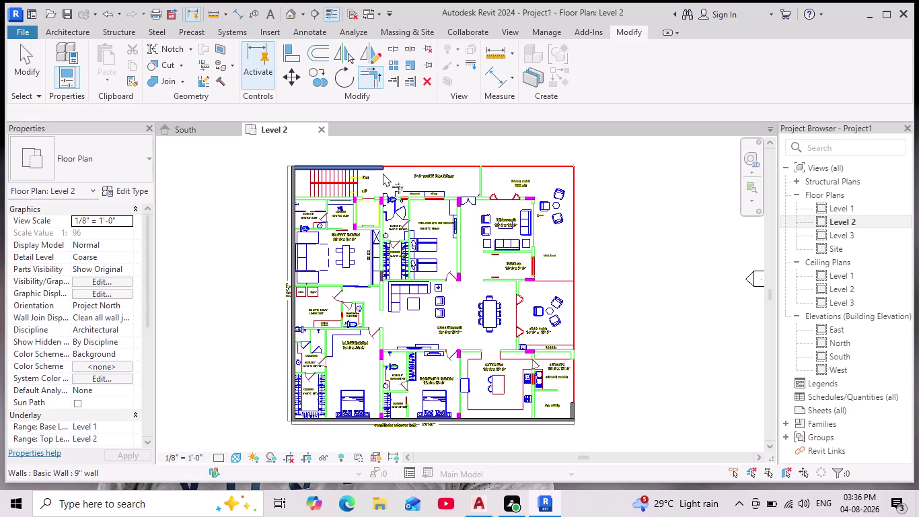
click(382, 167)
click(572, 400)
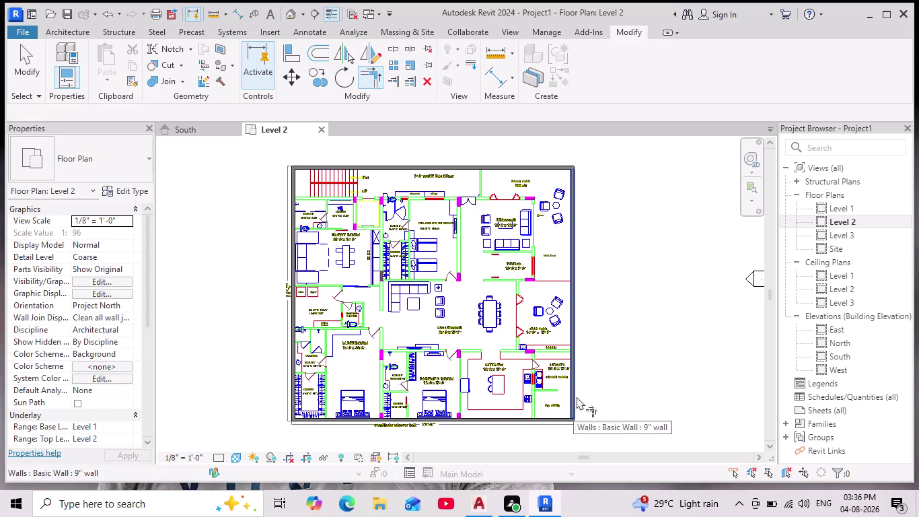
Recentre the plan and view the enclosed perimeter walls in the South elevation.
scroll(down, 3)
middle_drag(621, 388, 602, 312)
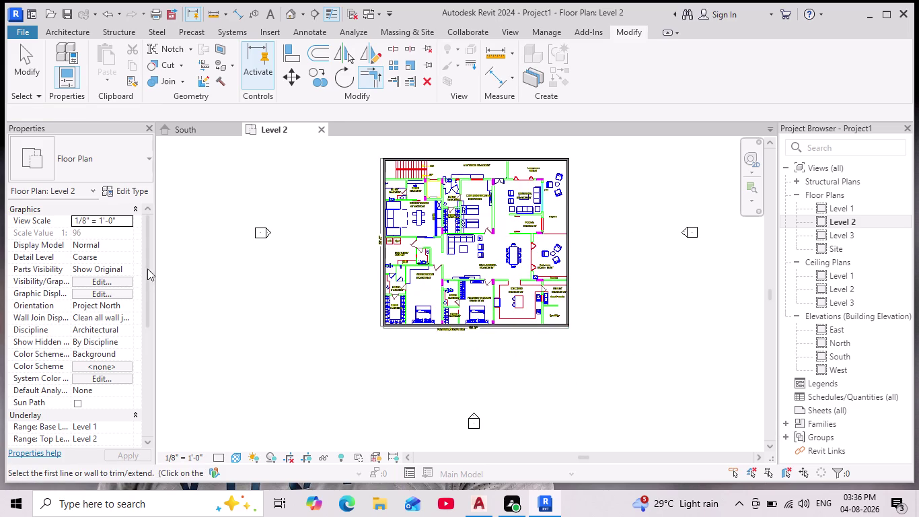
click(210, 130)
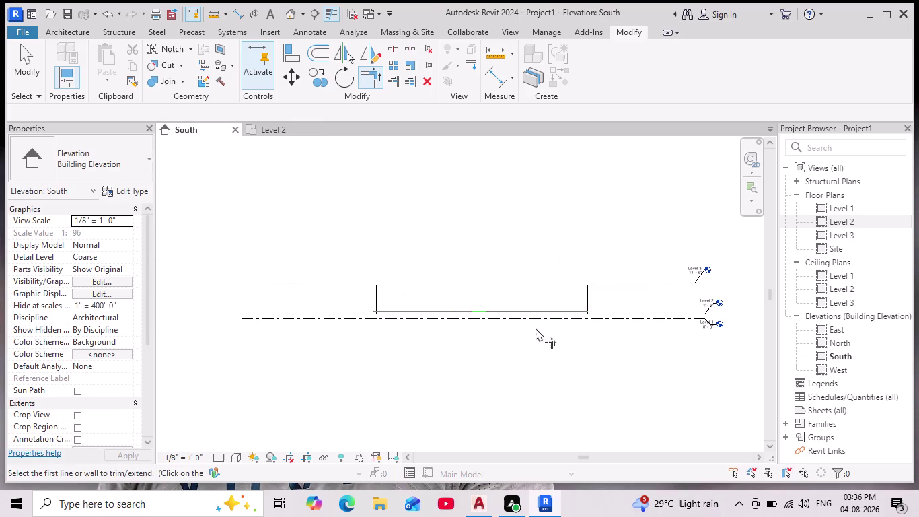
click(288, 17)
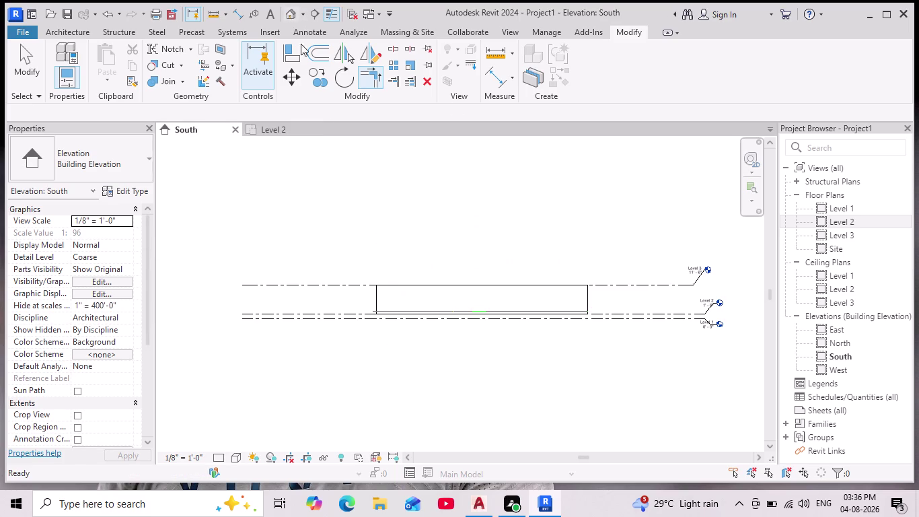
Centre the 3D perimeter walls and set the visual style to Shaded.
scroll(up, 3)
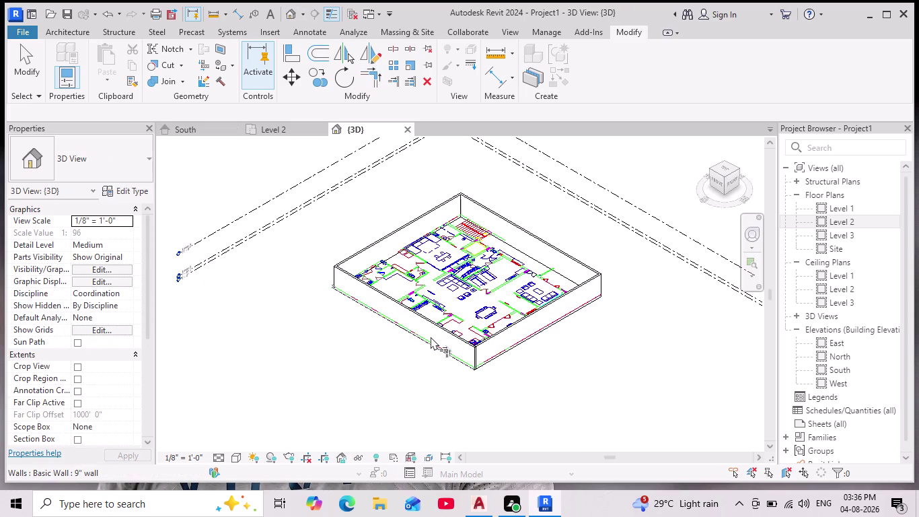
scroll(up, 3)
scroll(up, 3)
middle_drag(424, 343, 414, 383)
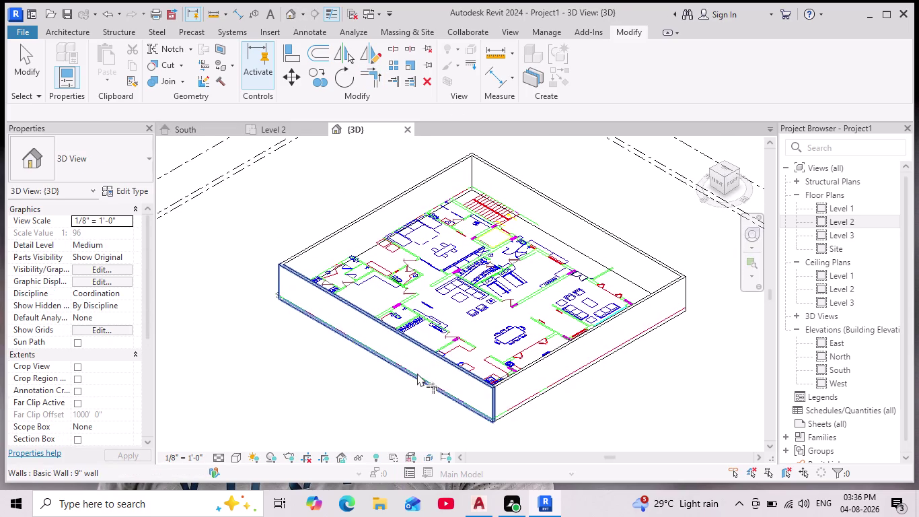
click(235, 459)
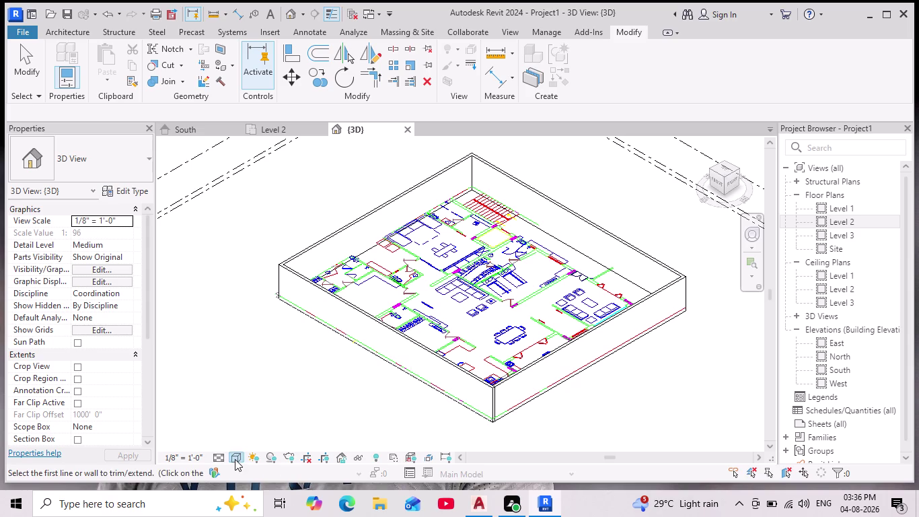
click(260, 444)
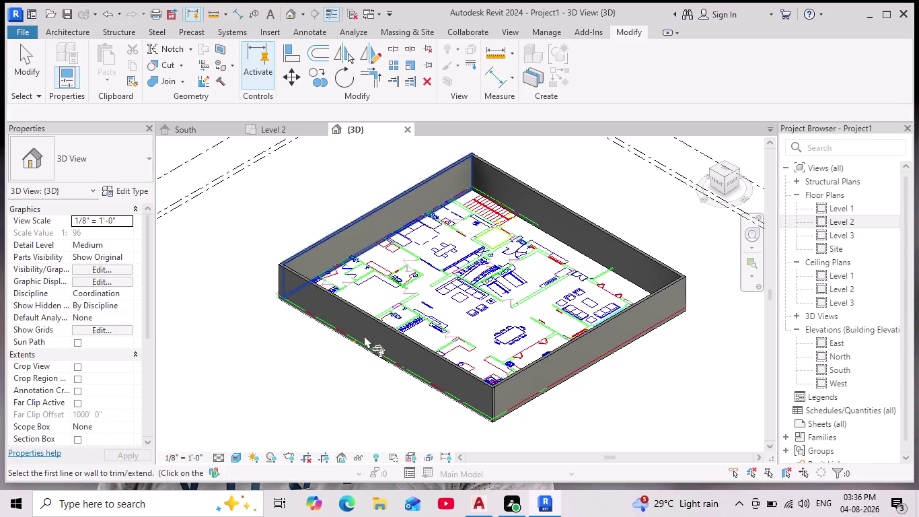
Zoom around the shaded walls, then return to the South elevation.
scroll(down, 3)
scroll(up, 3)
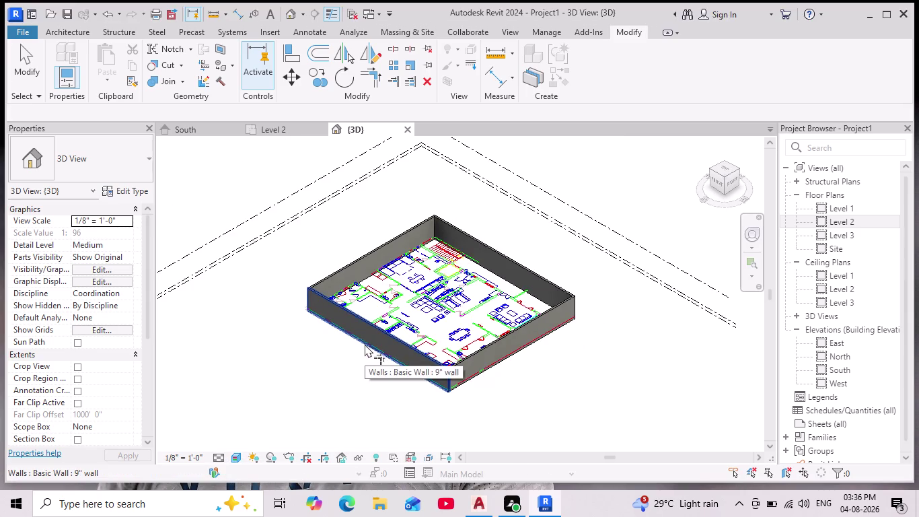
scroll(up, 3)
scroll(down, 3)
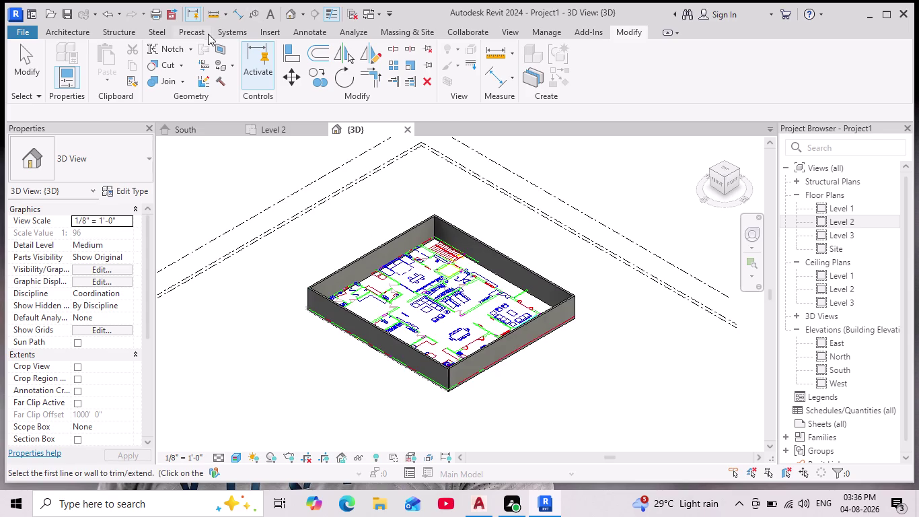
scroll(up, 3)
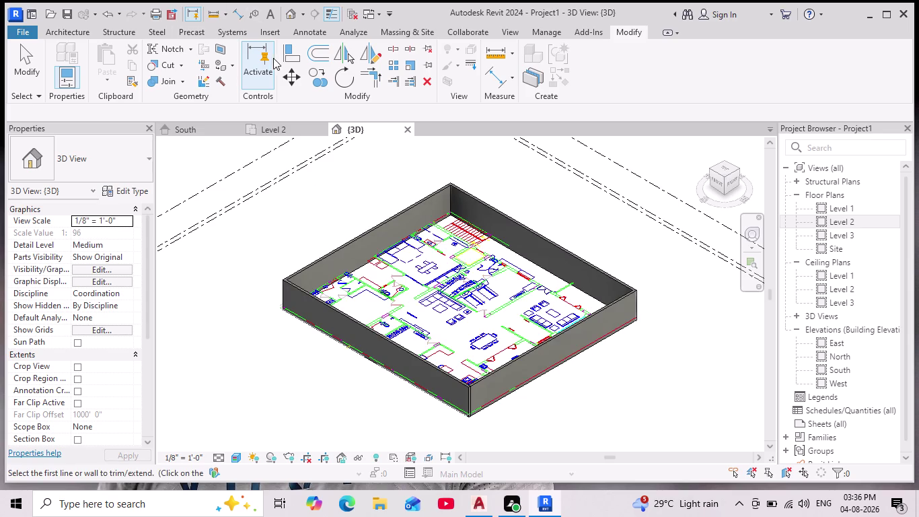
click(209, 127)
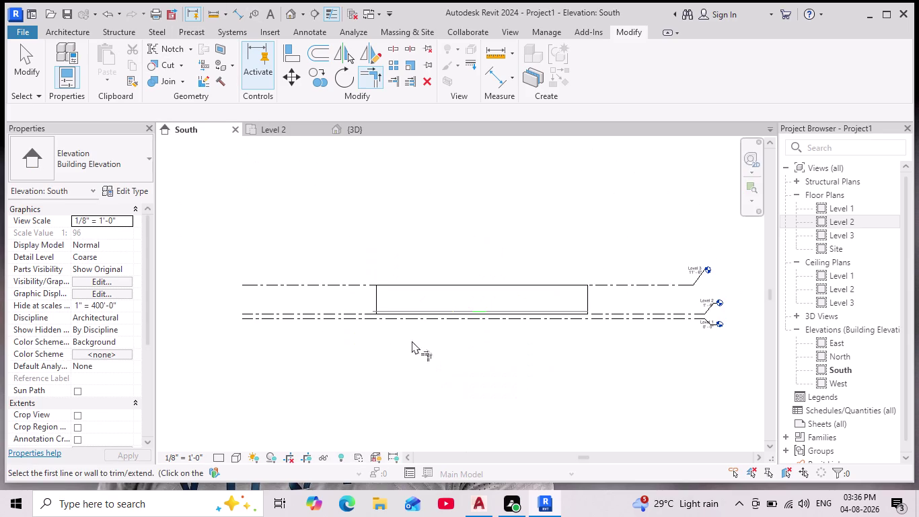
Return to the Level 2 plan and zoom in on the upper interior rooms.
click(276, 125)
scroll(up, 3)
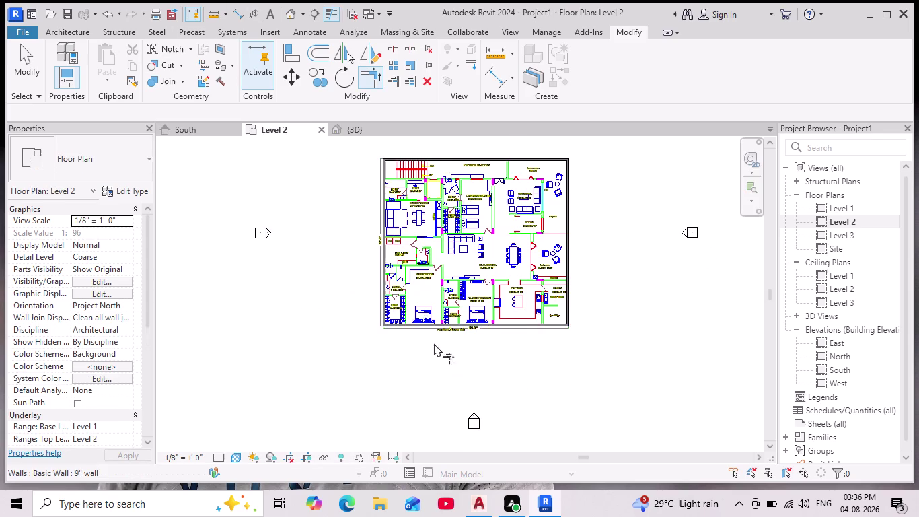
scroll(up, 3)
middle_drag(448, 338, 429, 427)
scroll(up, 3)
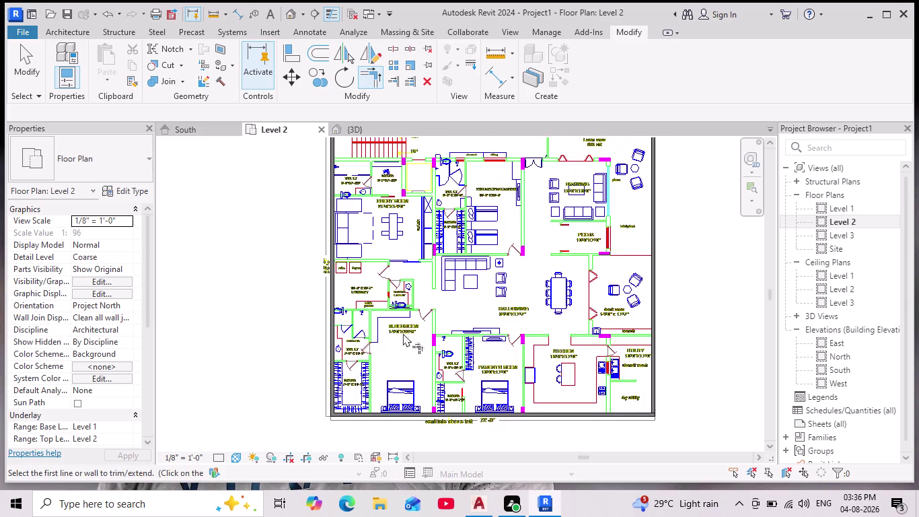
middle_drag(406, 272, 393, 336)
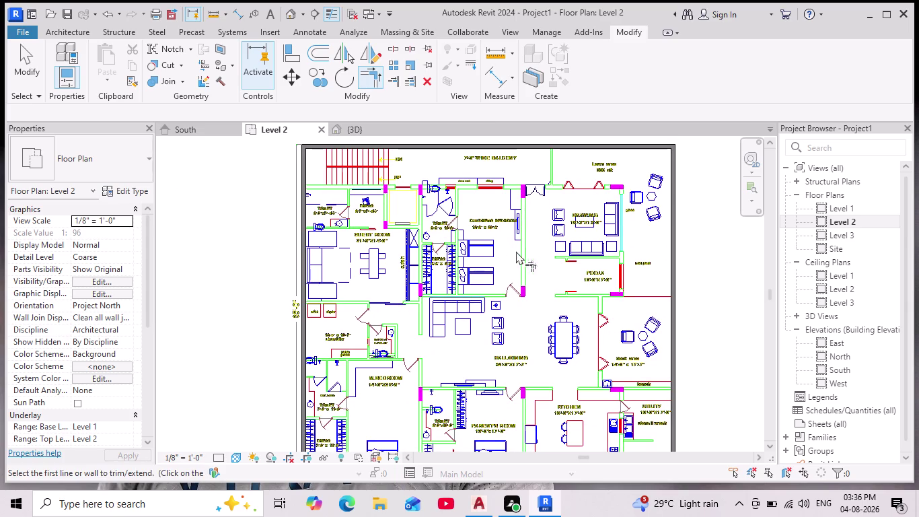
scroll(up, 3)
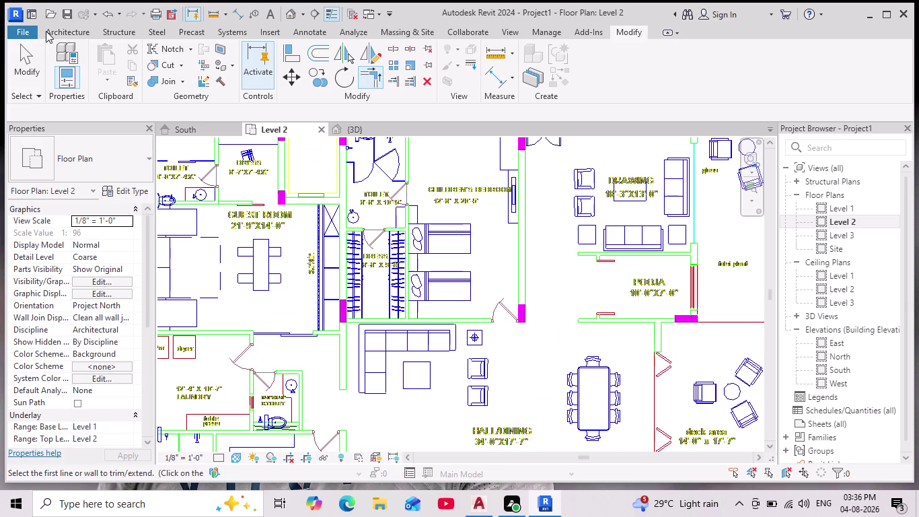
click(84, 26)
Draw a 9" wall from the top of the partition down to the bedroom door corner.
click(52, 54)
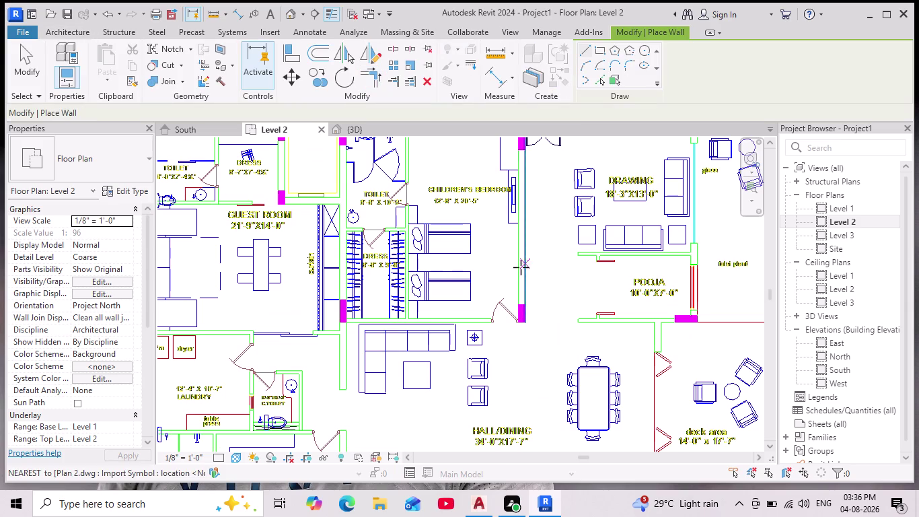
click(600, 80)
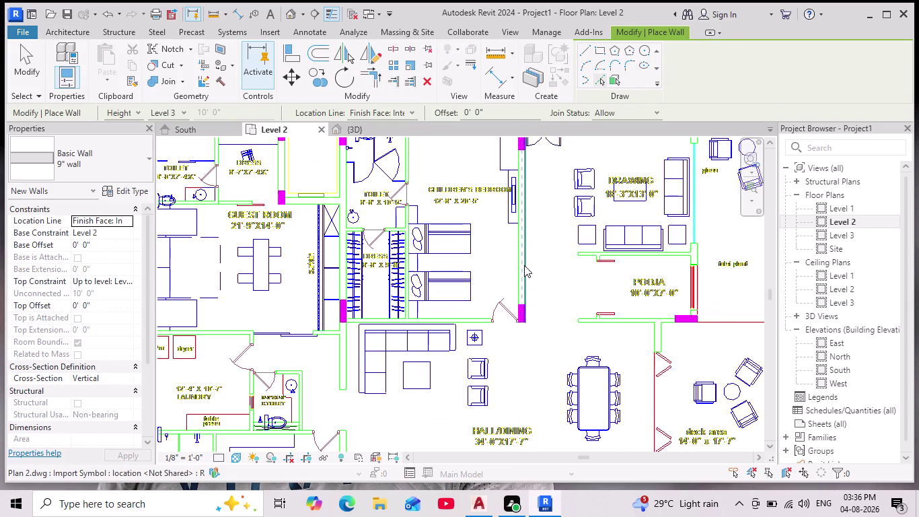
scroll(up, 3)
scroll(up, 3)
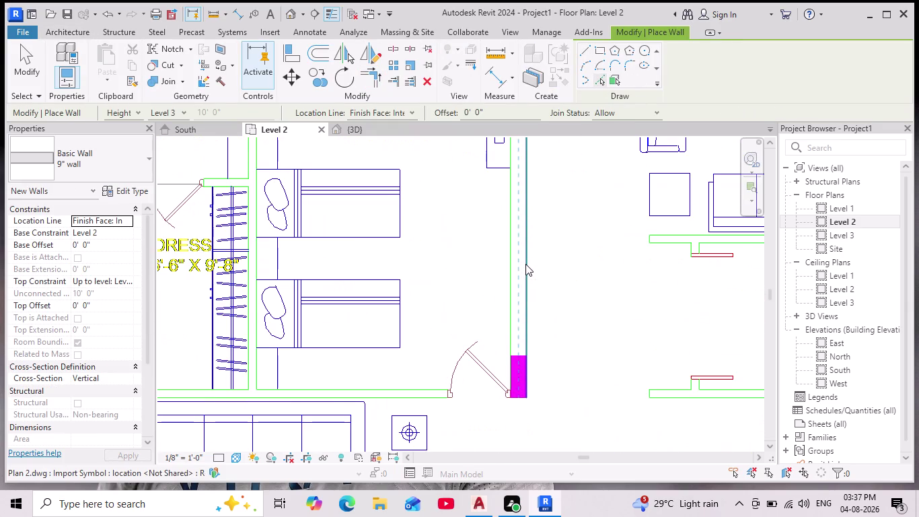
scroll(down, 3)
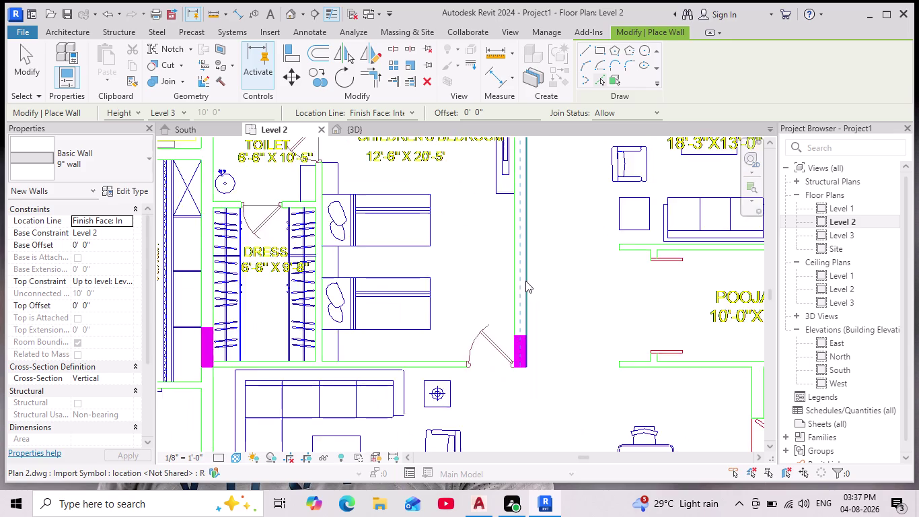
scroll(up, 3)
click(524, 282)
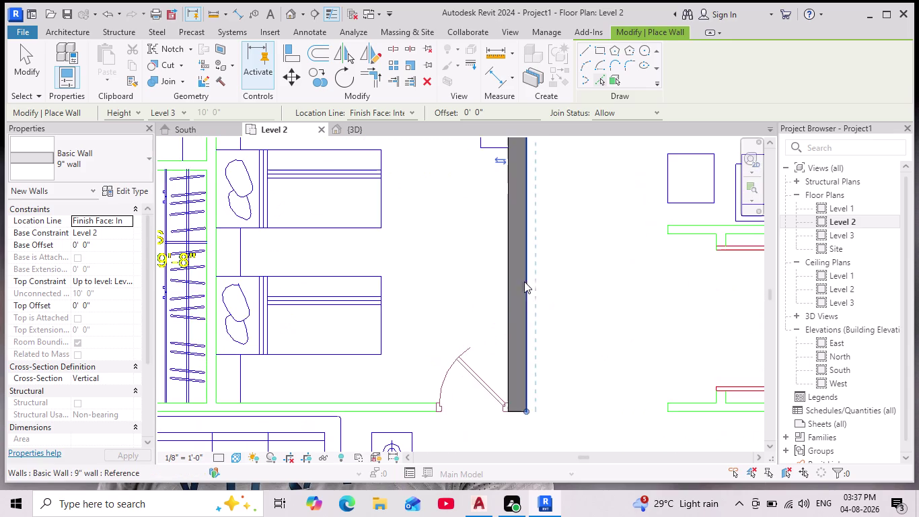
Pan the plan, end the wall chain and leave wall drawing mode.
scroll(down, 3)
middle_drag(534, 285, 531, 356)
scroll(down, 3)
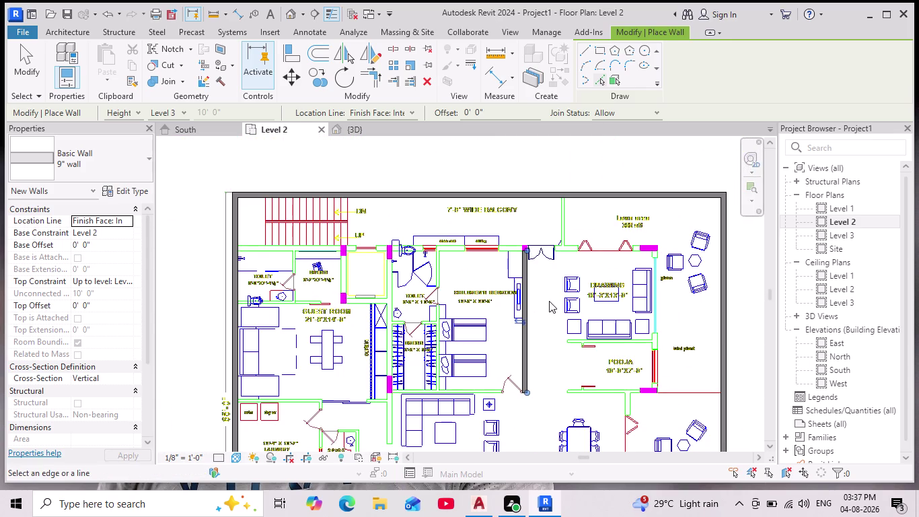
scroll(up, 3)
key(Escape)
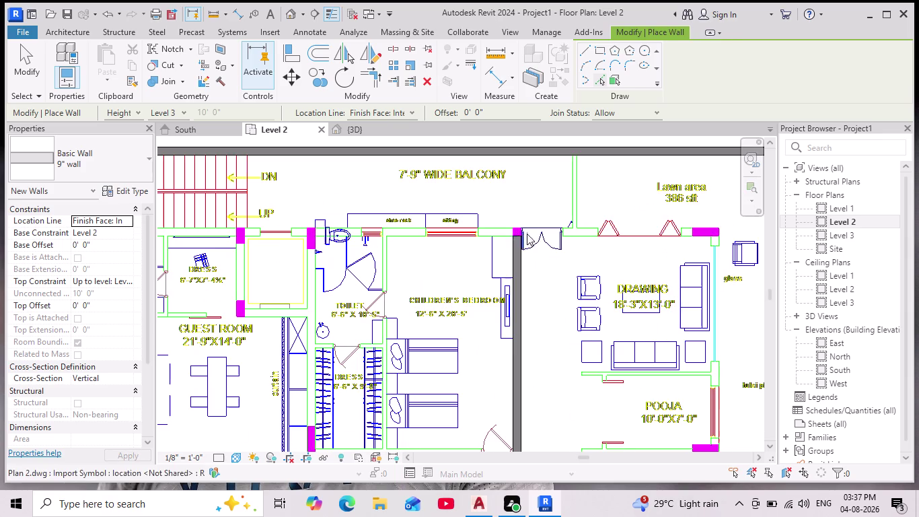
click(520, 233)
key(Escape)
key(Escape)
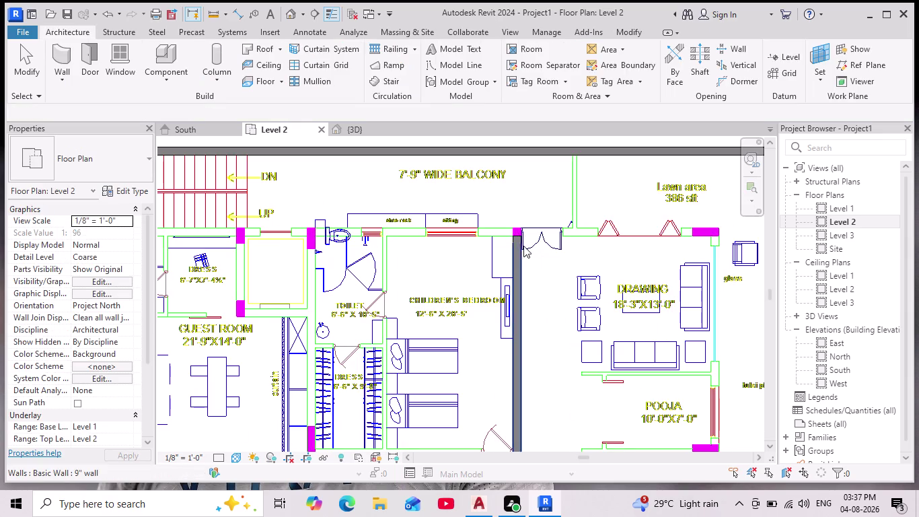
Stretch the bedroom wall's top end toward the balcony and cancel the join error.
click(516, 251)
scroll(up, 3)
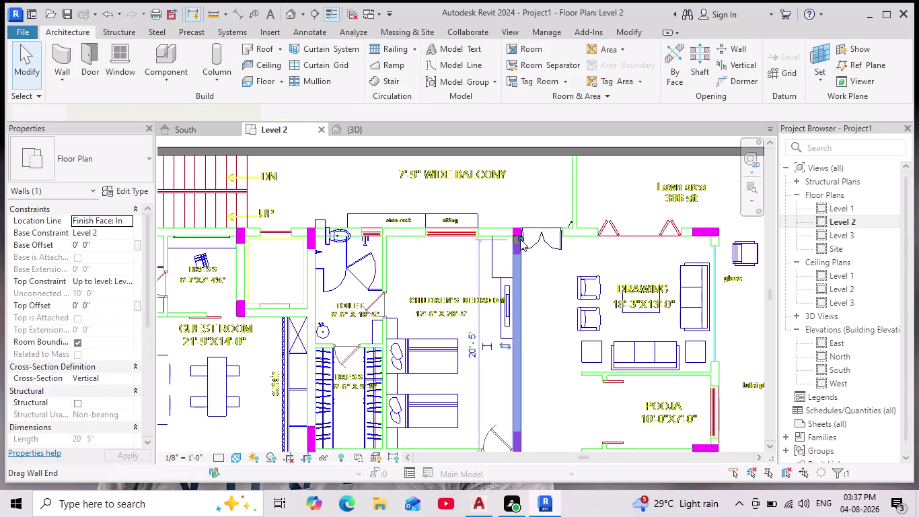
drag(520, 241, 523, 234)
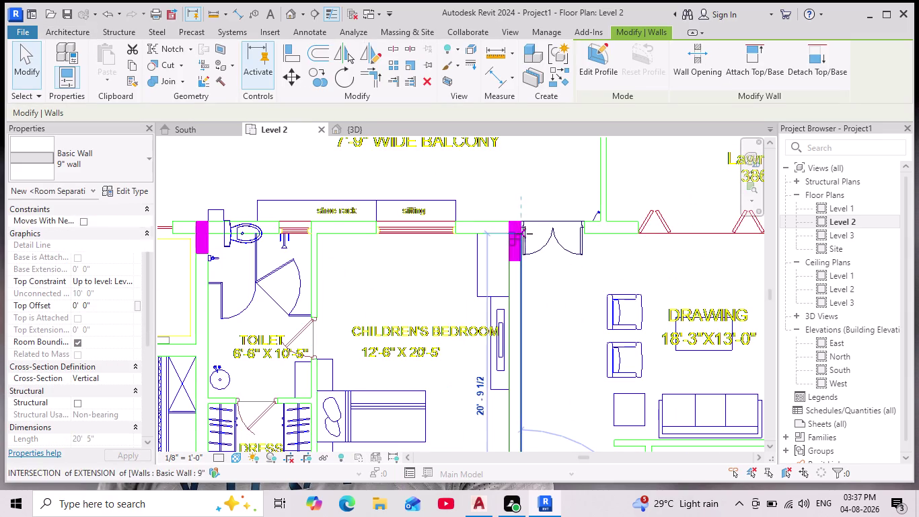
drag(523, 234, 520, 221)
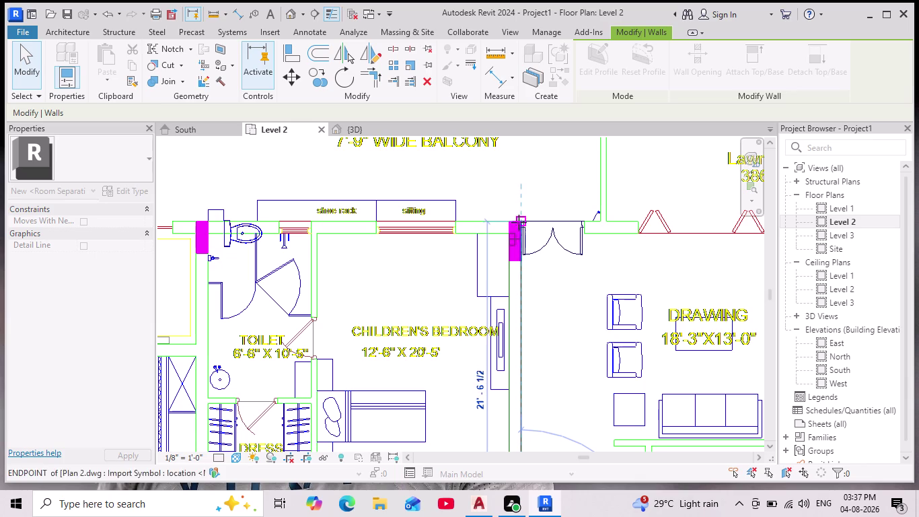
key(ctrl+z)
key(ctrl+z)
key(ctrl+z)
key(ctrl+z)
click(545, 302)
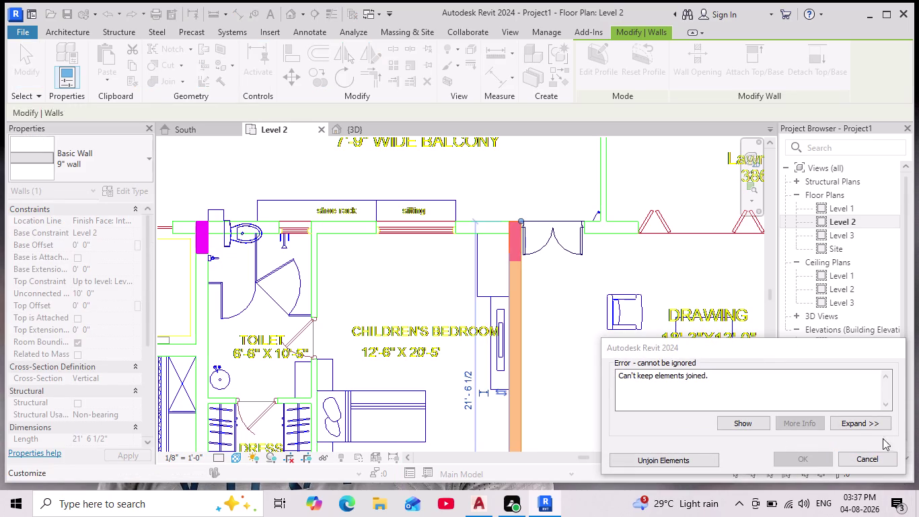
click(873, 454)
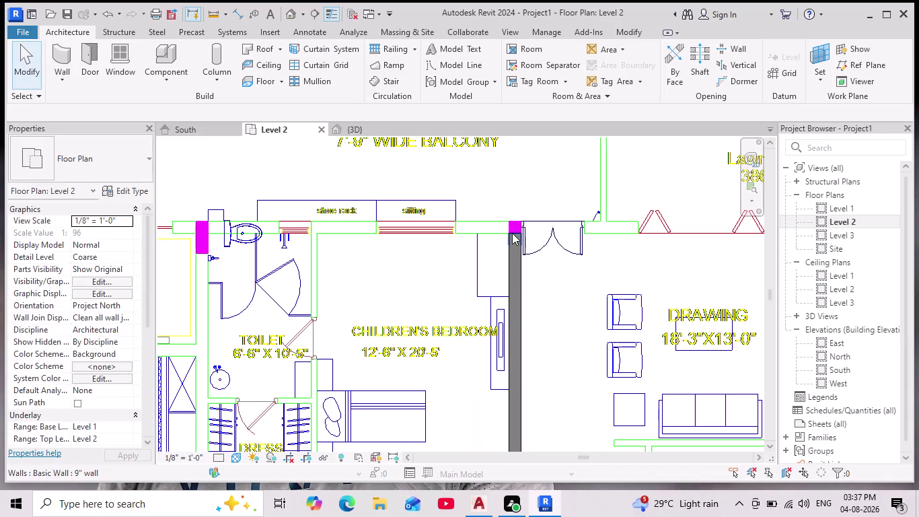
Reselect the bedroom wall and undo it with Ctrl+Z.
click(512, 232)
scroll(down, 3)
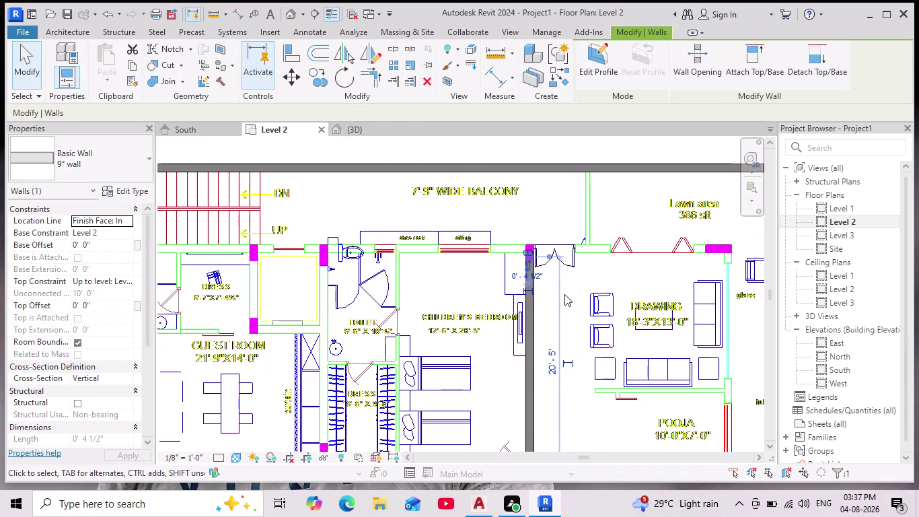
key(ctrl+z)
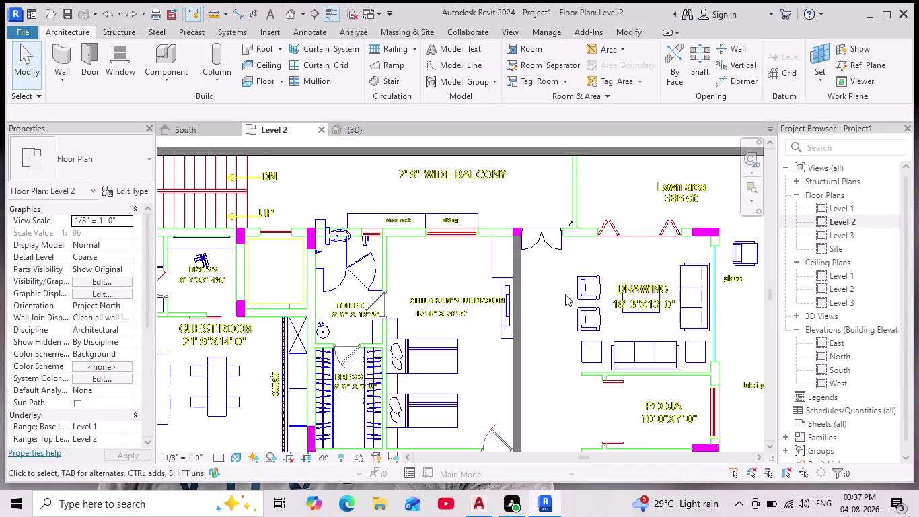
key(ctrl+z)
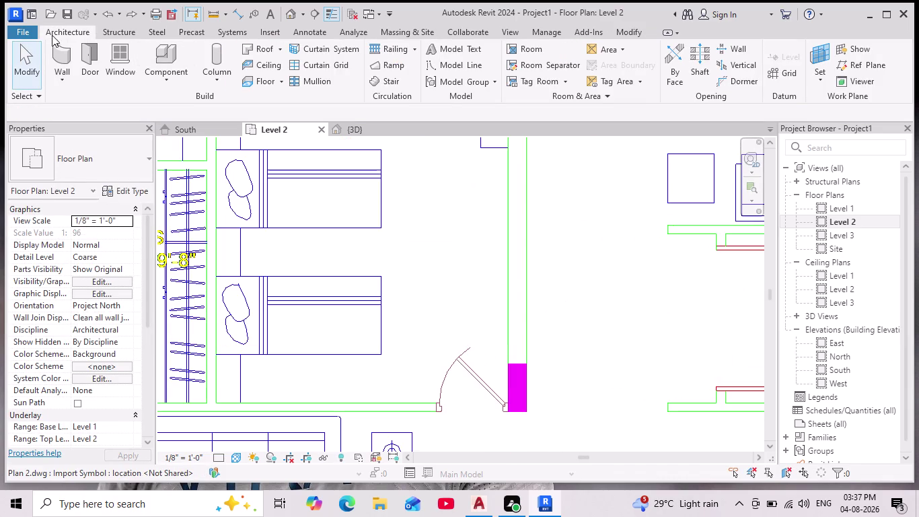
Redraw the full-length 9" wall from the bedroom's top corner to the door corner.
click(69, 57)
scroll(down, 3)
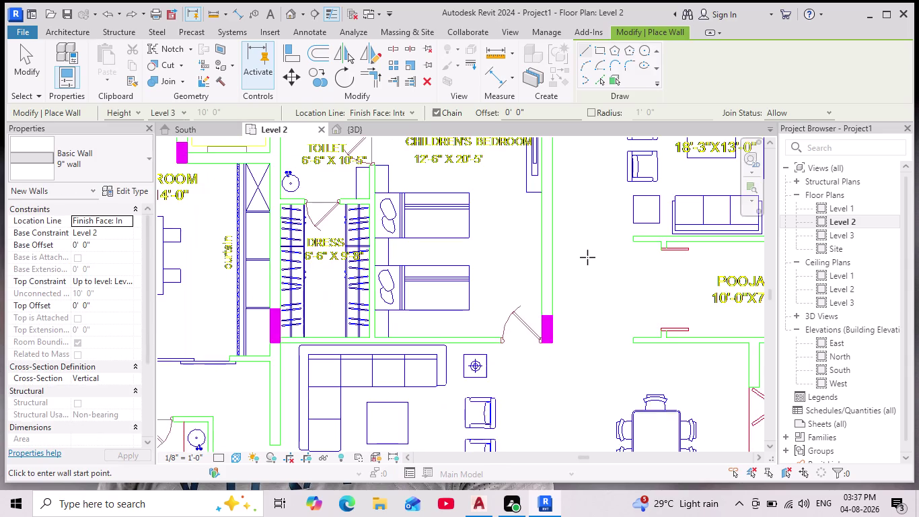
middle_drag(587, 257, 555, 338)
scroll(down, 3)
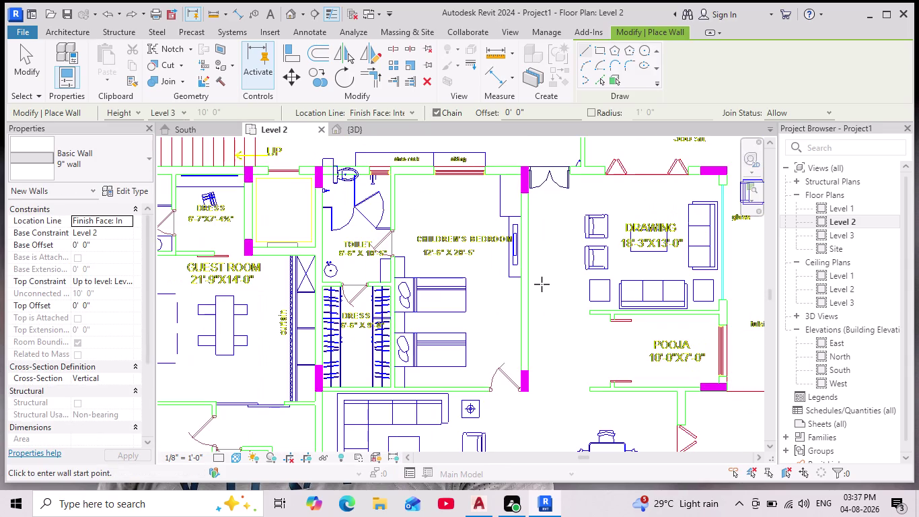
click(603, 81)
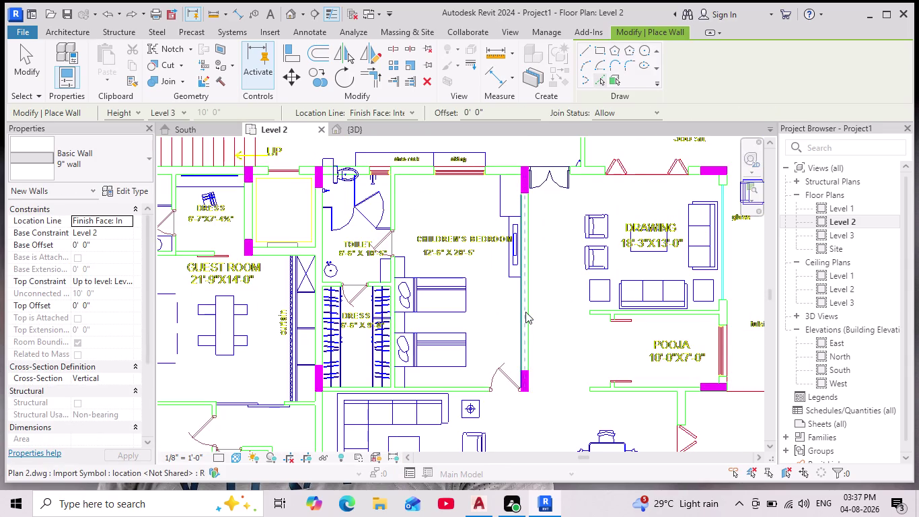
click(526, 312)
Add a short 9" wall on the bedroom's balcony side and finish drawing walls.
middle_drag(562, 234, 561, 292)
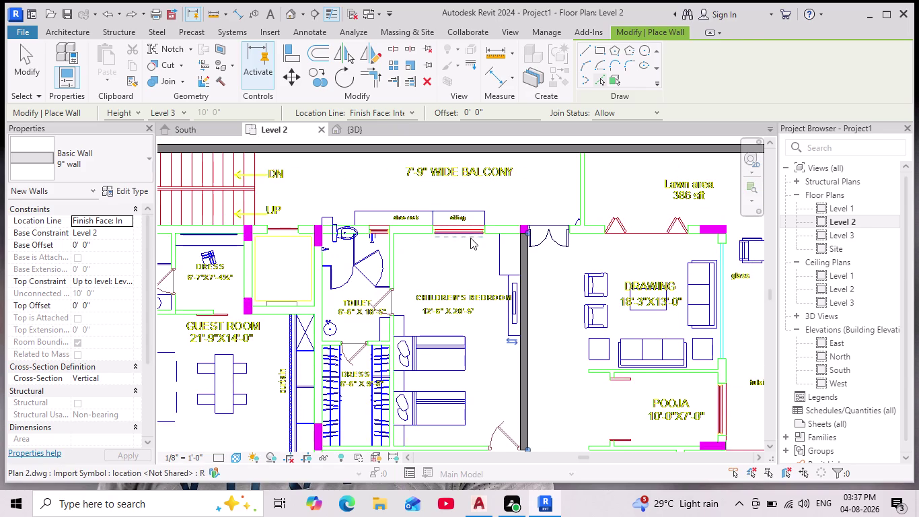
click(415, 232)
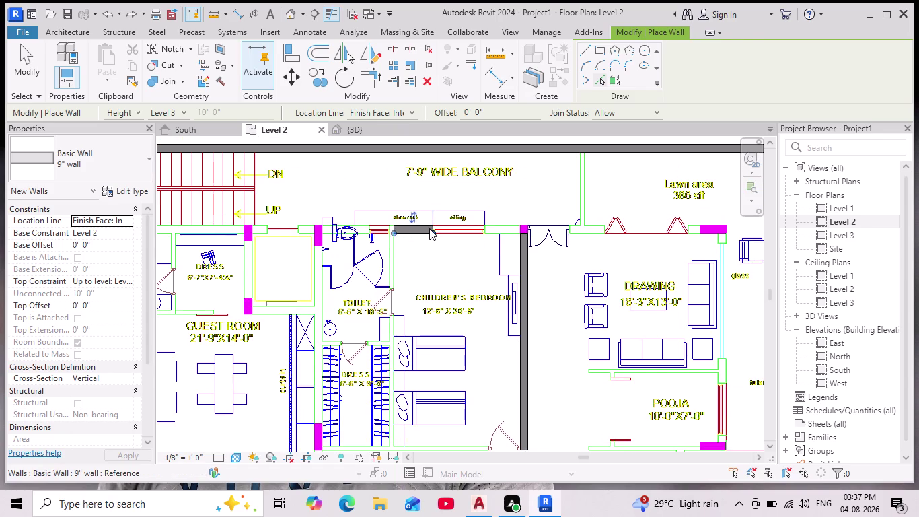
scroll(up, 3)
key(Escape)
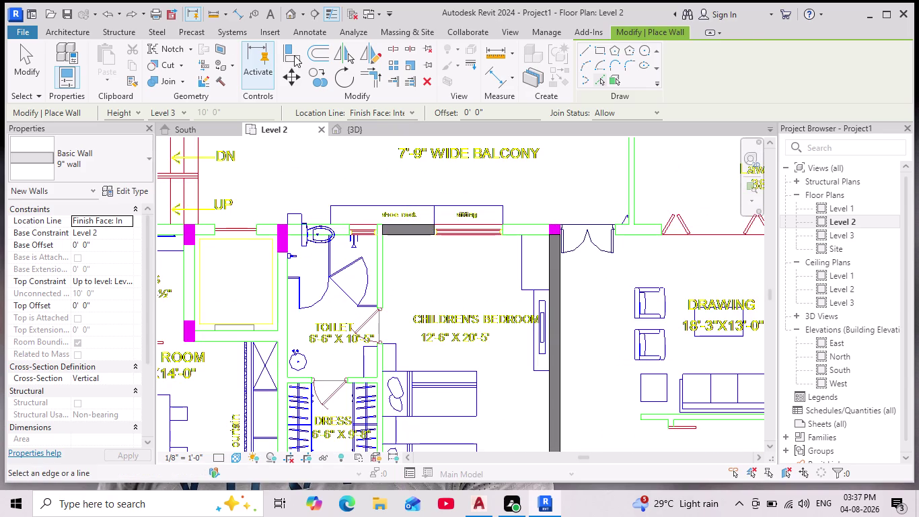
click(370, 78)
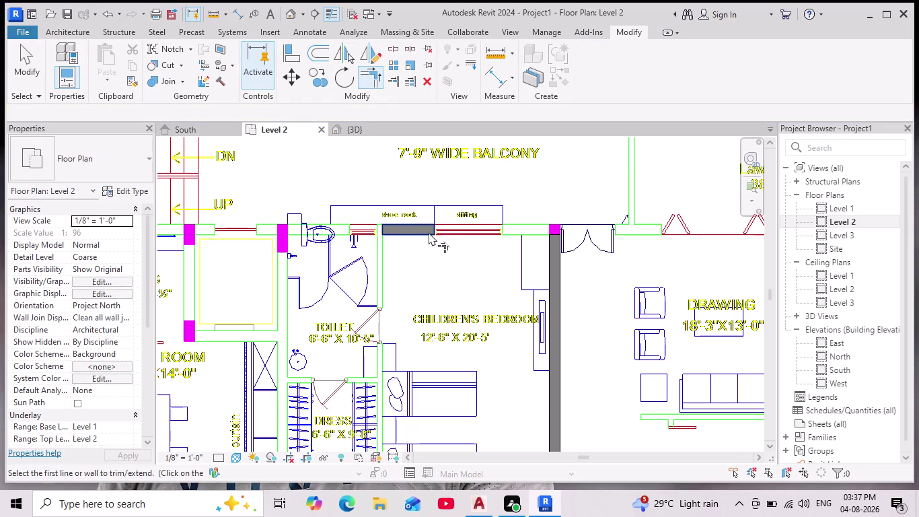
Corner-trim the short balcony-side wall against the bedroom's east wall and zoom out to check.
click(428, 224)
click(559, 240)
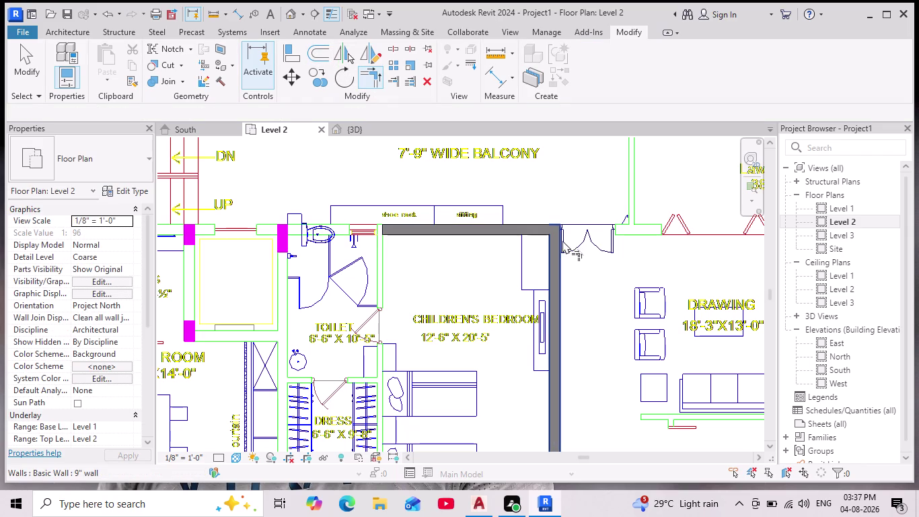
middle_drag(422, 265, 428, 245)
scroll(down, 3)
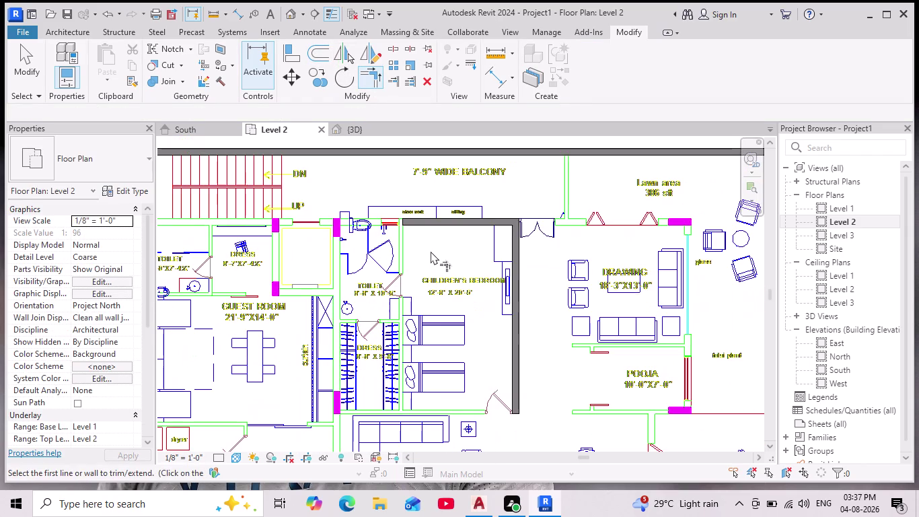
scroll(down, 3)
middle_click(435, 243)
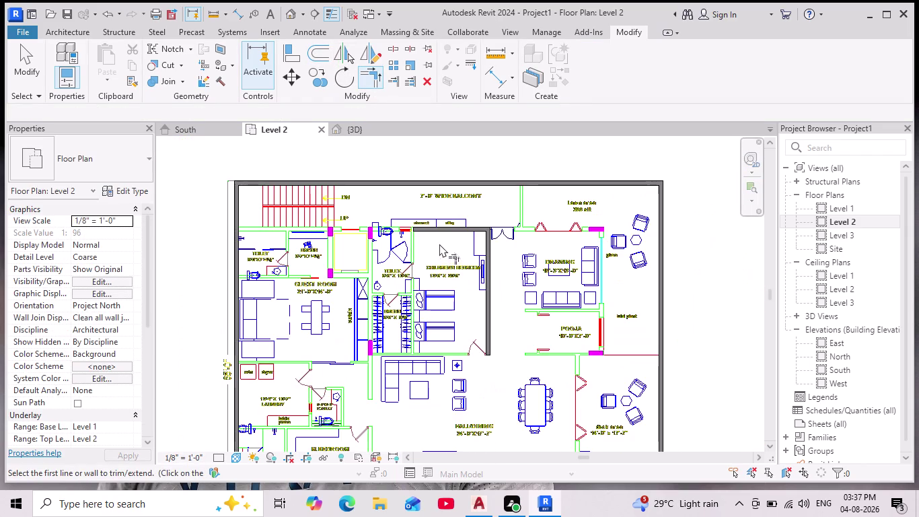
scroll(up, 3)
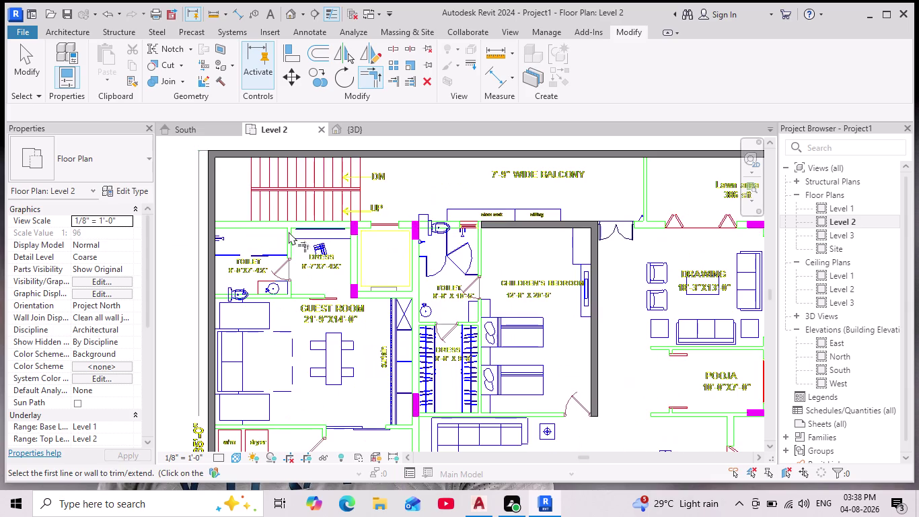
click(290, 60)
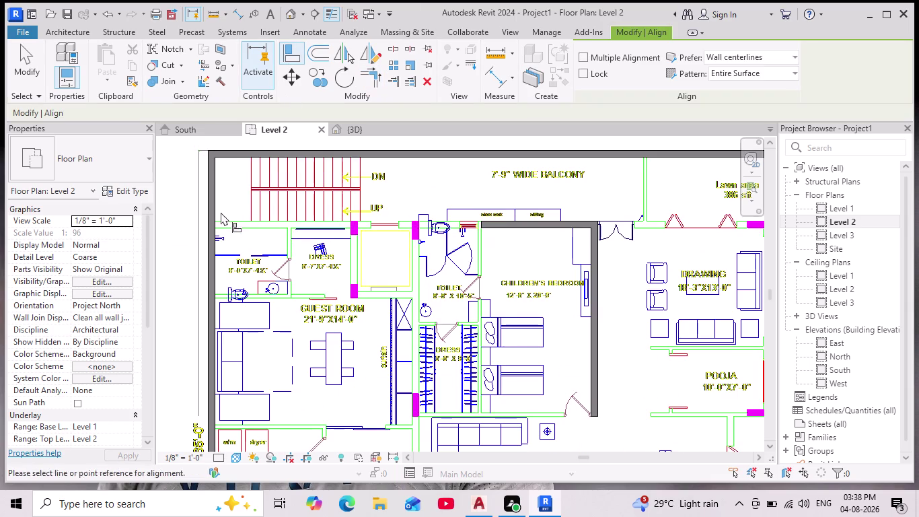
Align the wall along the balcony's lower edge to the linked plan's wall line.
click(213, 223)
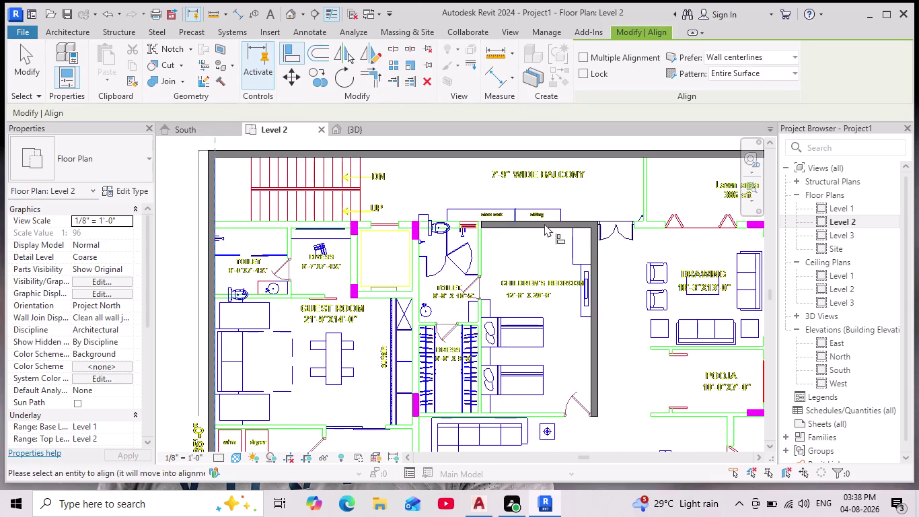
click(478, 224)
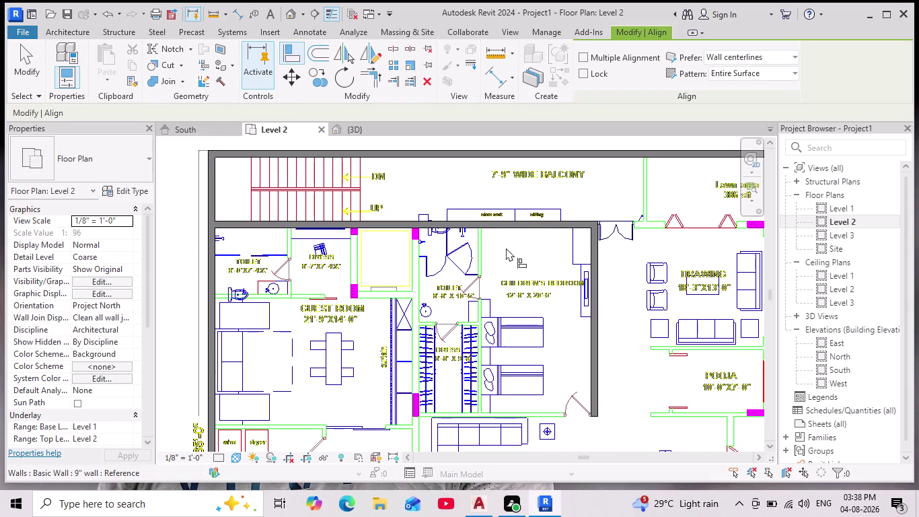
scroll(down, 3)
middle_drag(515, 270, 502, 248)
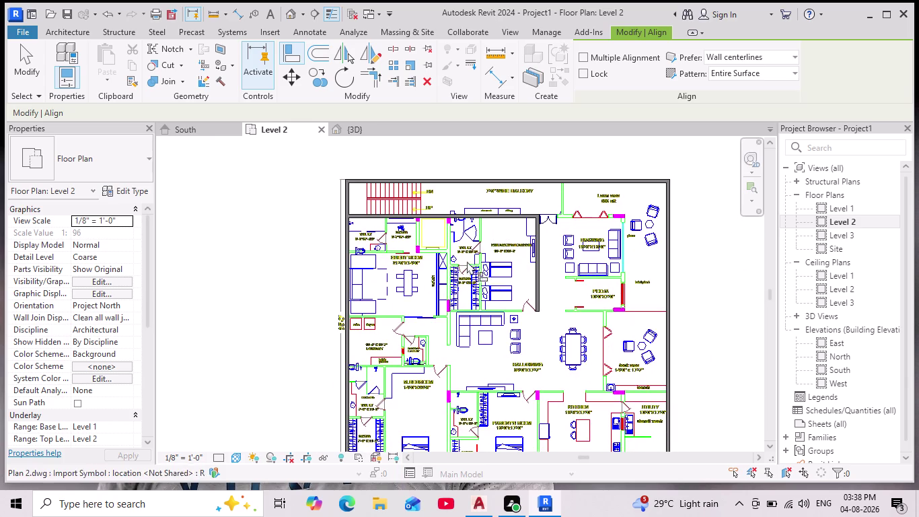
scroll(up, 3)
scroll(up, 3)
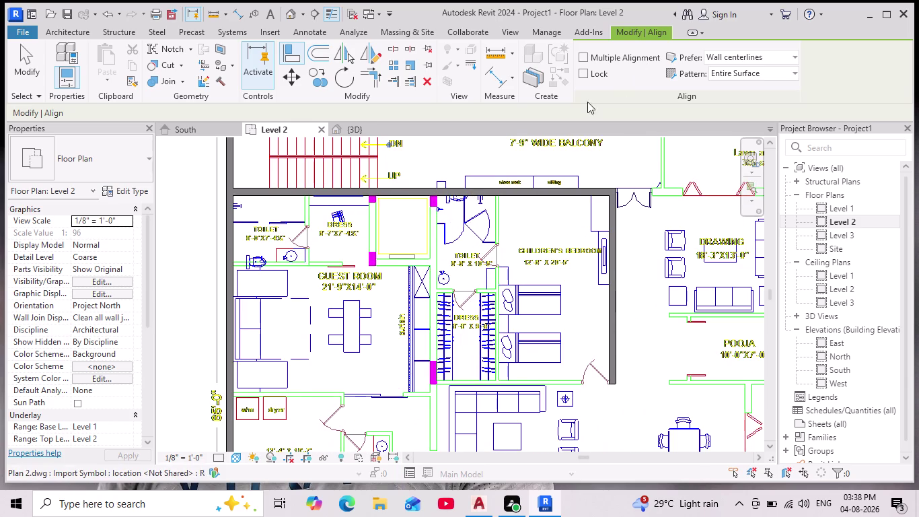
Return to the Architecture tools and start a new 9" wall.
click(63, 32)
click(67, 59)
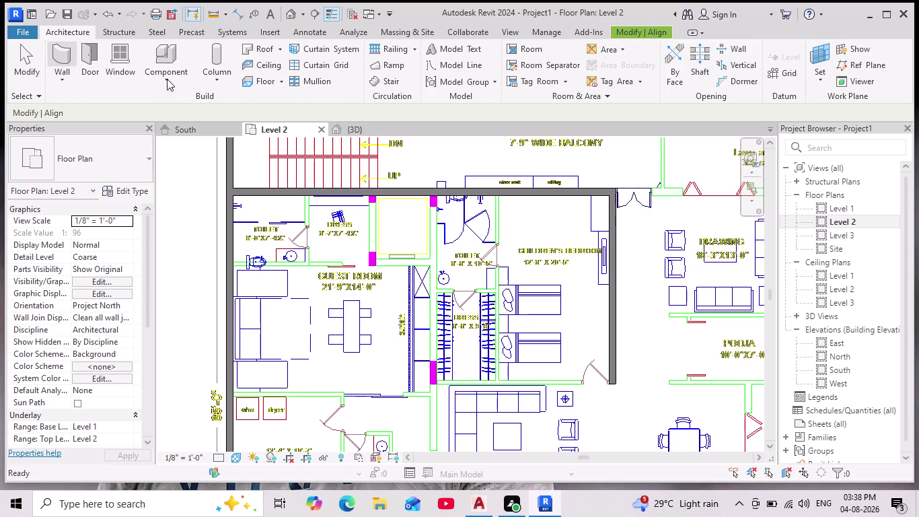
click(598, 81)
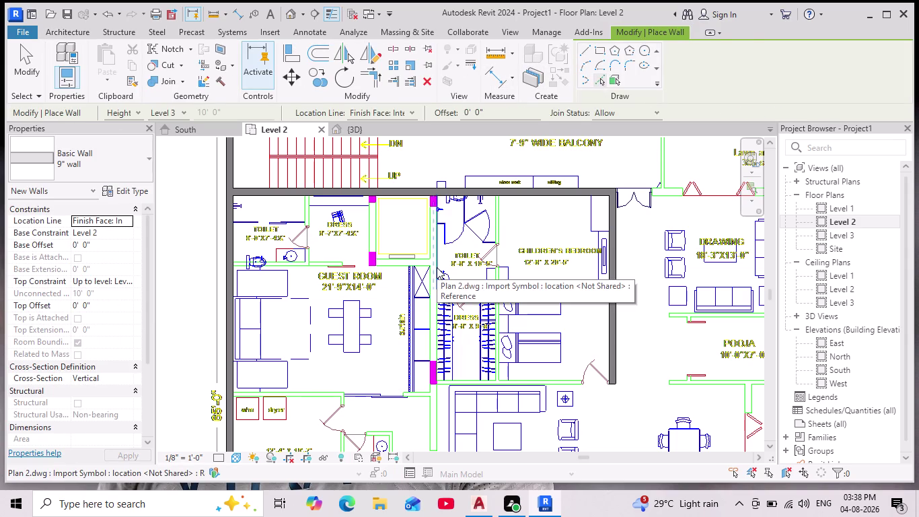
Draw a 9" wall down the guest room's right wall line to below the dressing area.
scroll(down, 3)
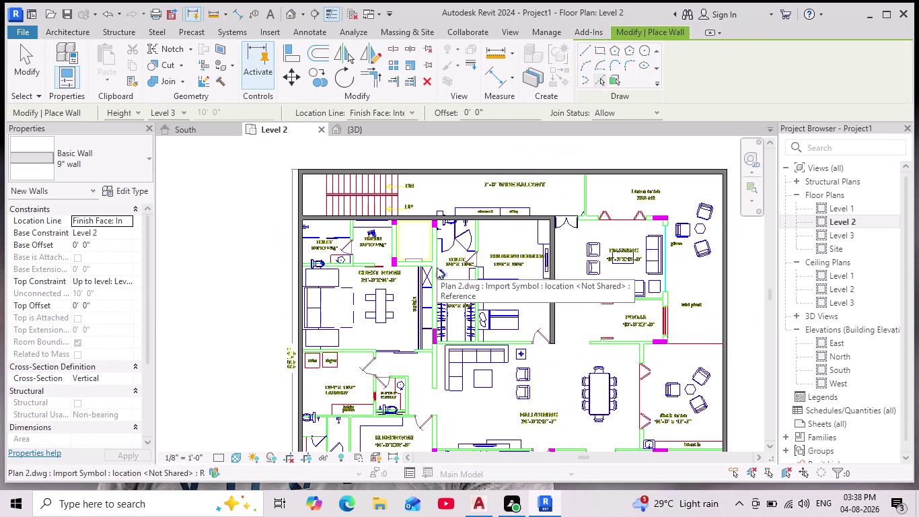
scroll(up, 3)
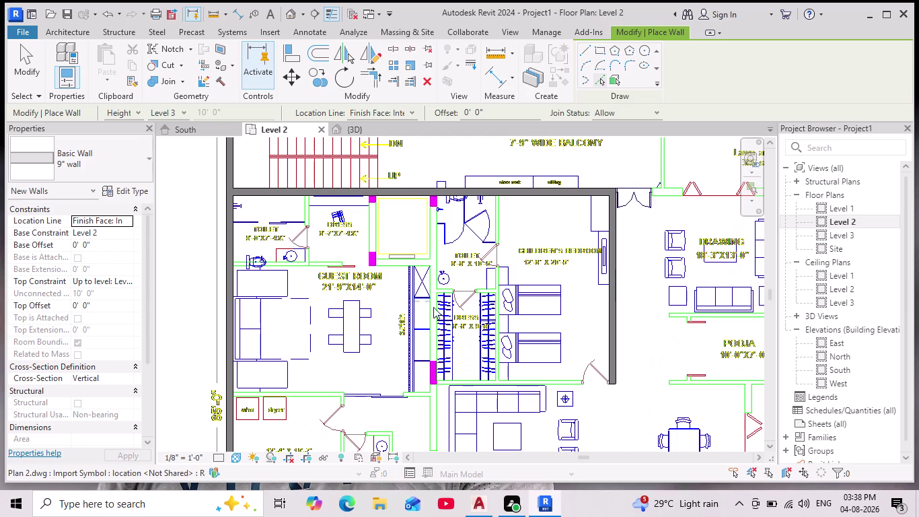
middle_drag(433, 331, 431, 289)
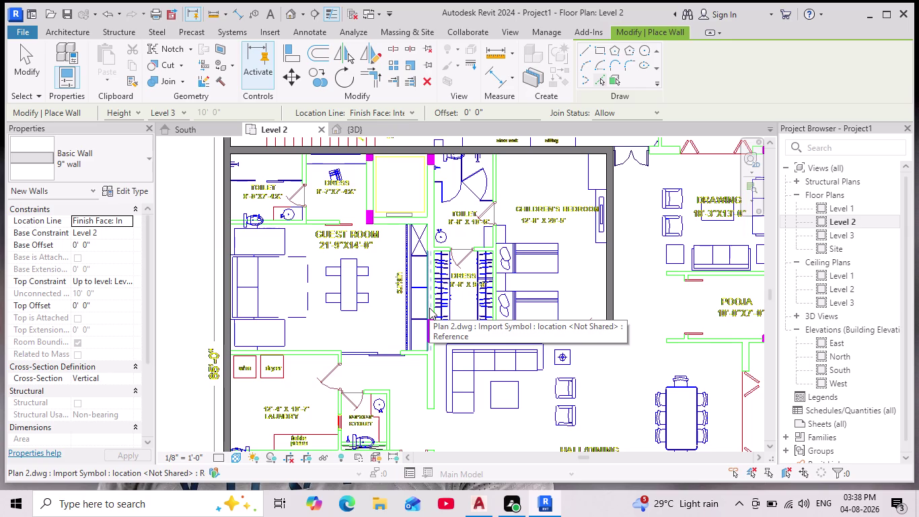
click(429, 307)
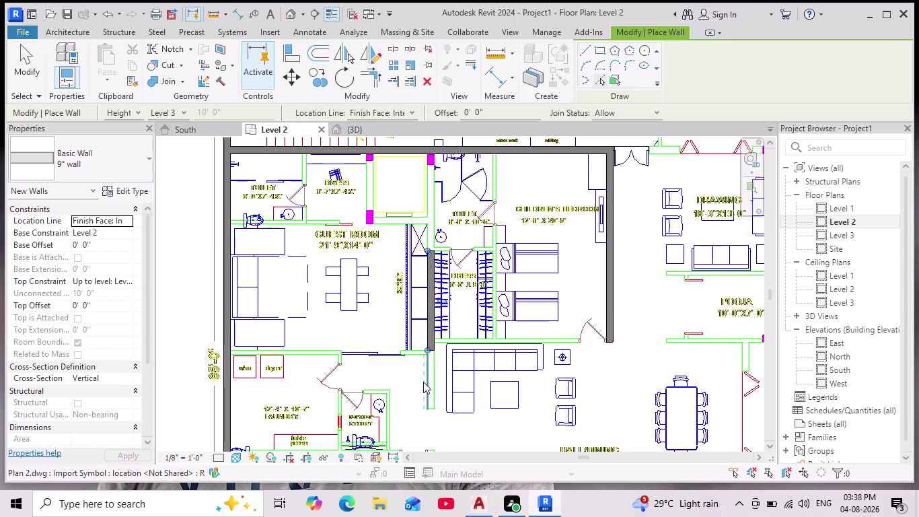
scroll(up, 3)
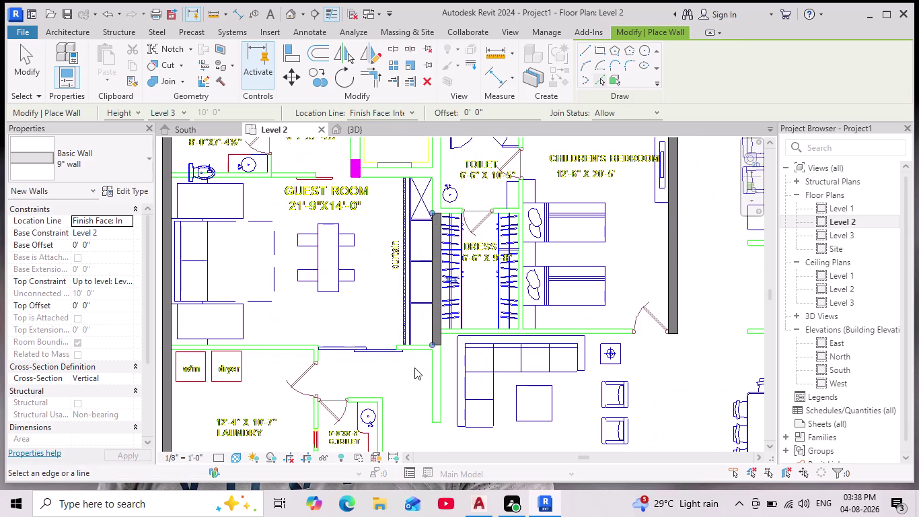
drag(431, 342, 438, 420)
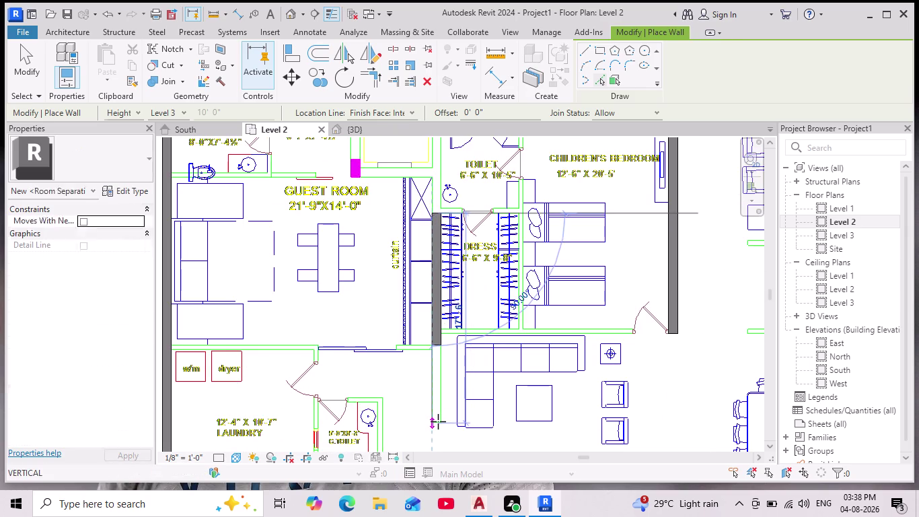
drag(438, 420, 438, 421)
middle_drag(443, 358, 438, 391)
scroll(down, 3)
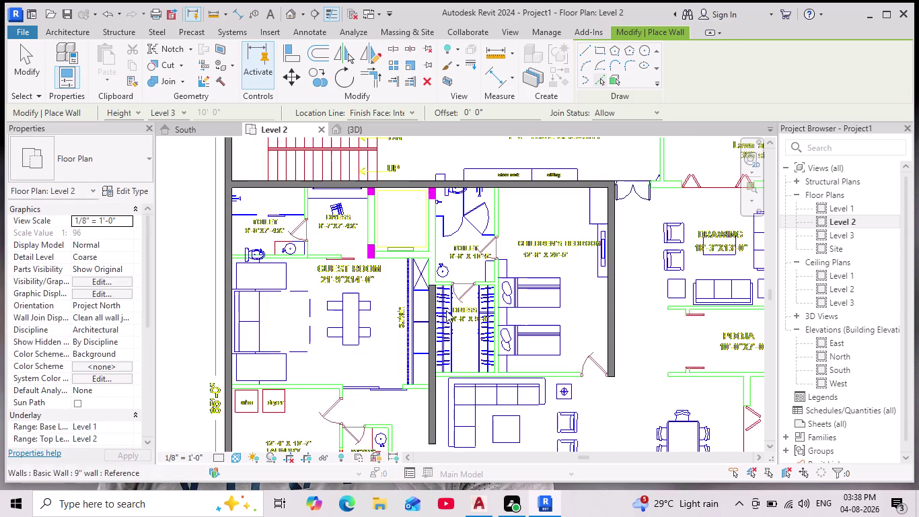
middle_drag(441, 246, 437, 290)
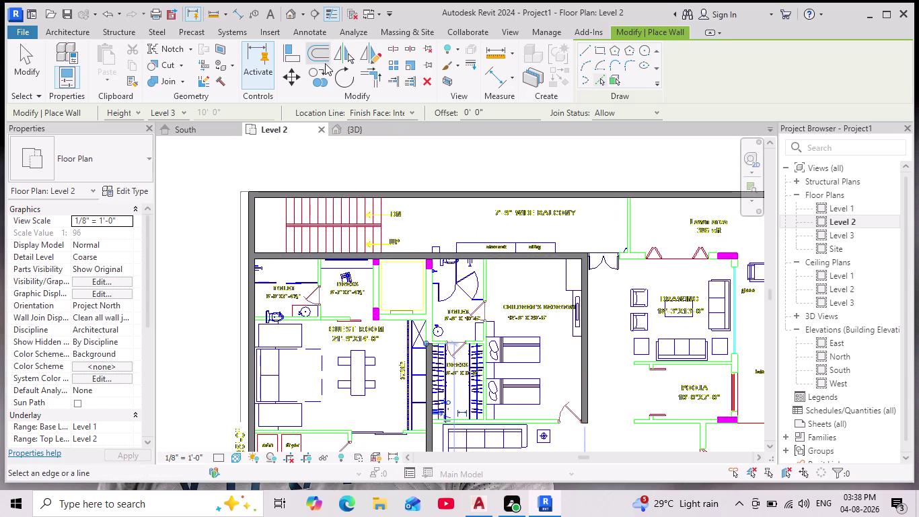
click(294, 57)
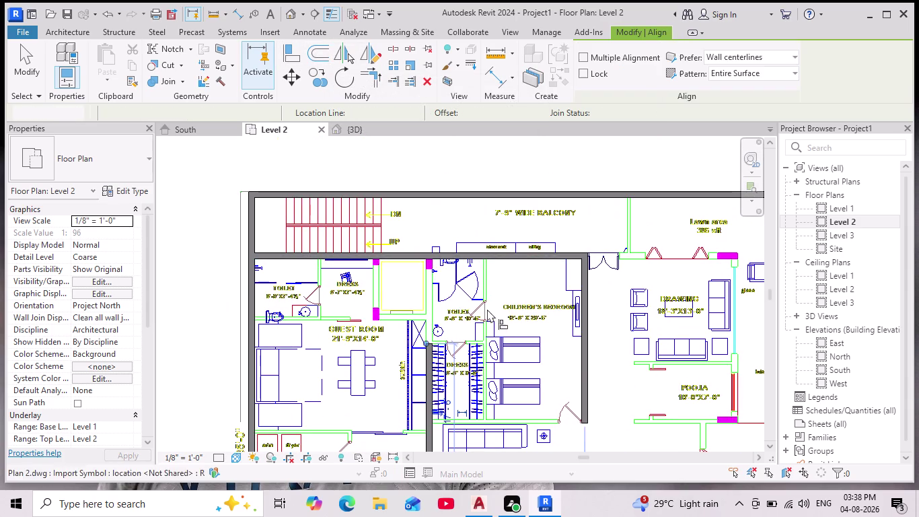
Align the interior wall to a horizontal reference line, then pan toward the bottom rooms.
click(429, 257)
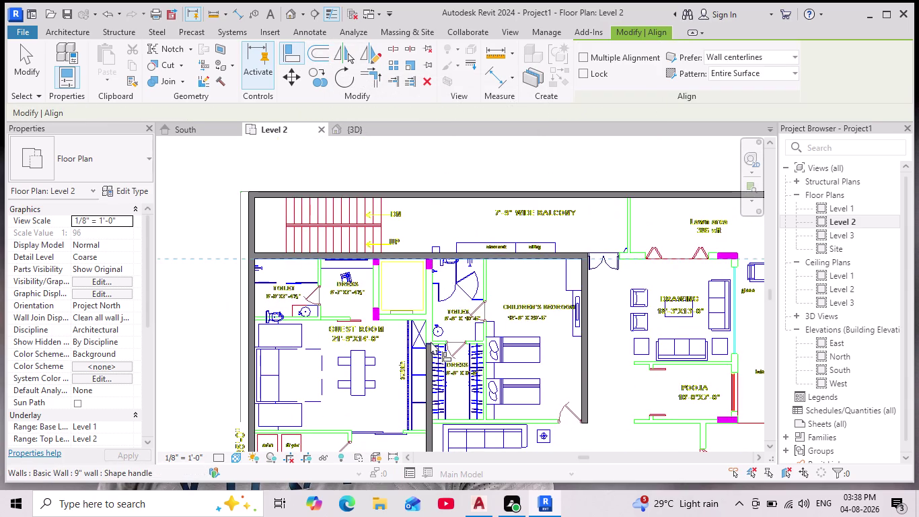
click(431, 341)
scroll(down, 3)
middle_drag(480, 332, 483, 253)
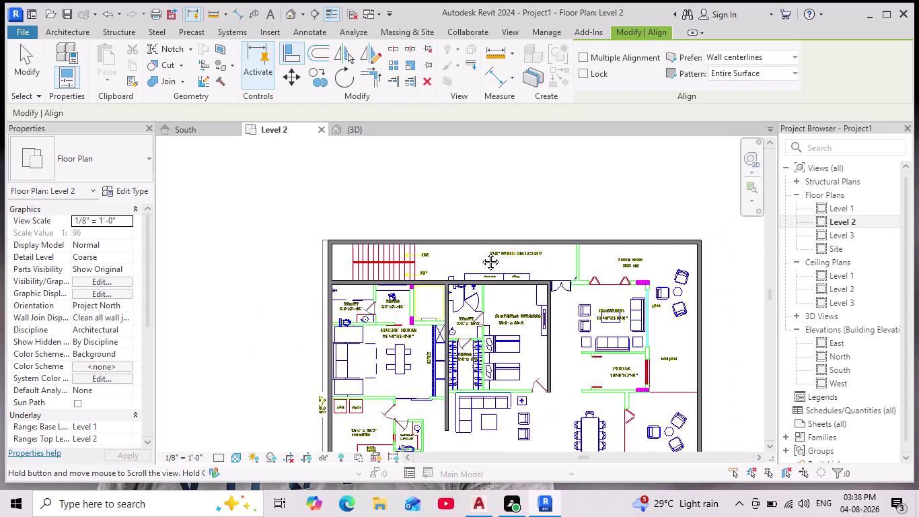
scroll(down, 3)
middle_drag(483, 253, 479, 250)
middle_drag(472, 363, 466, 285)
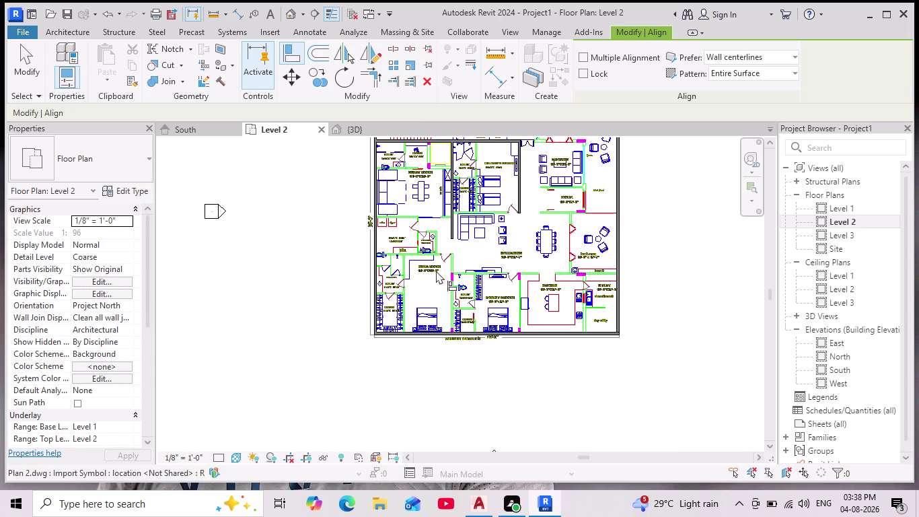
scroll(up, 3)
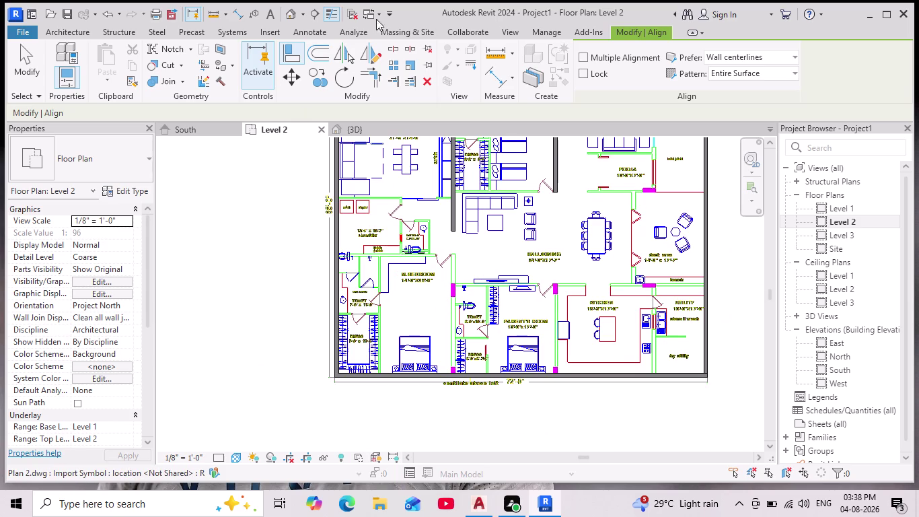
Align the interior wall's end to the bottom perimeter wall line and recentre the plan.
click(300, 59)
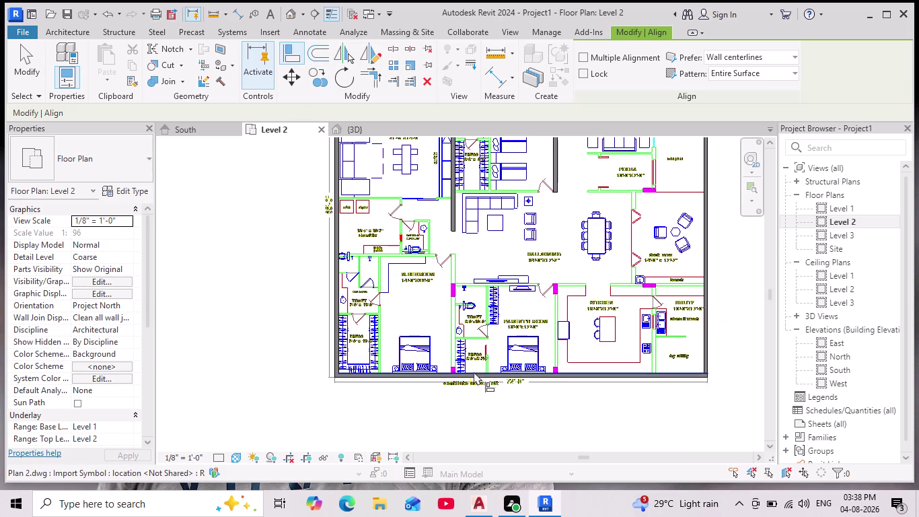
click(454, 371)
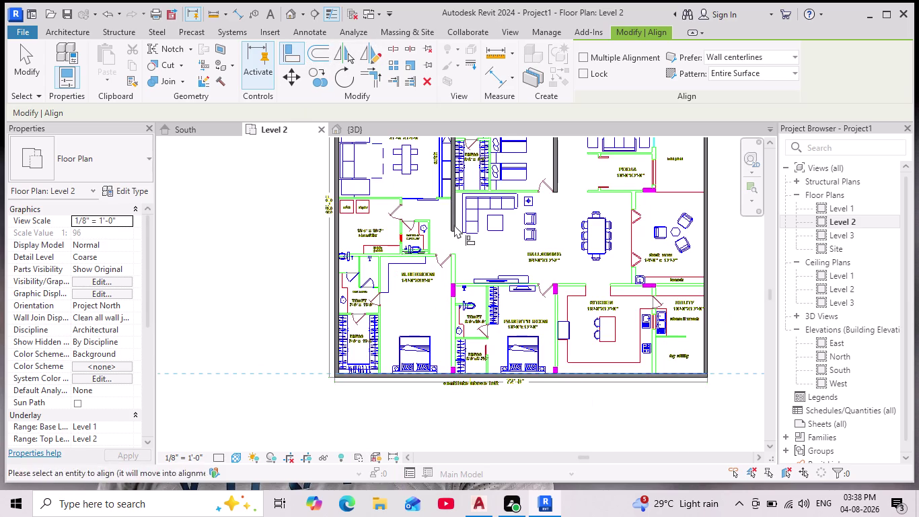
click(453, 231)
scroll(down, 3)
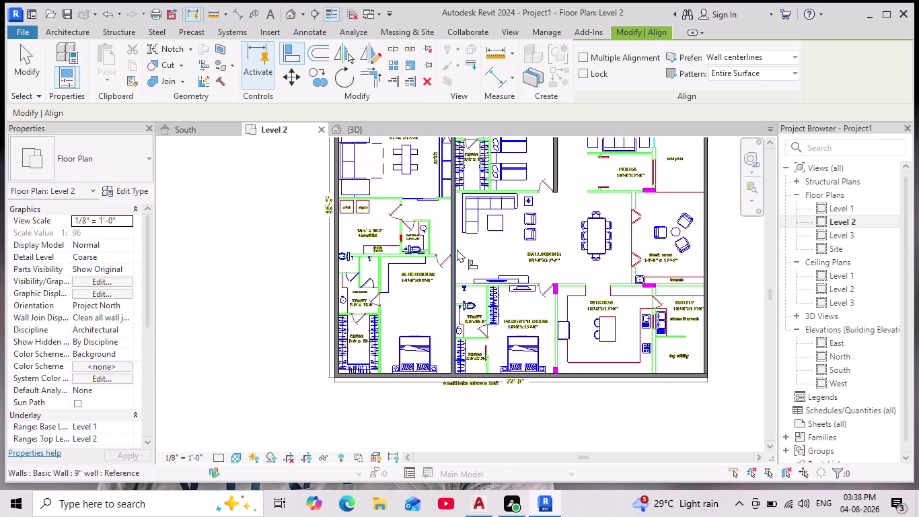
scroll(down, 3)
middle_drag(463, 363, 452, 395)
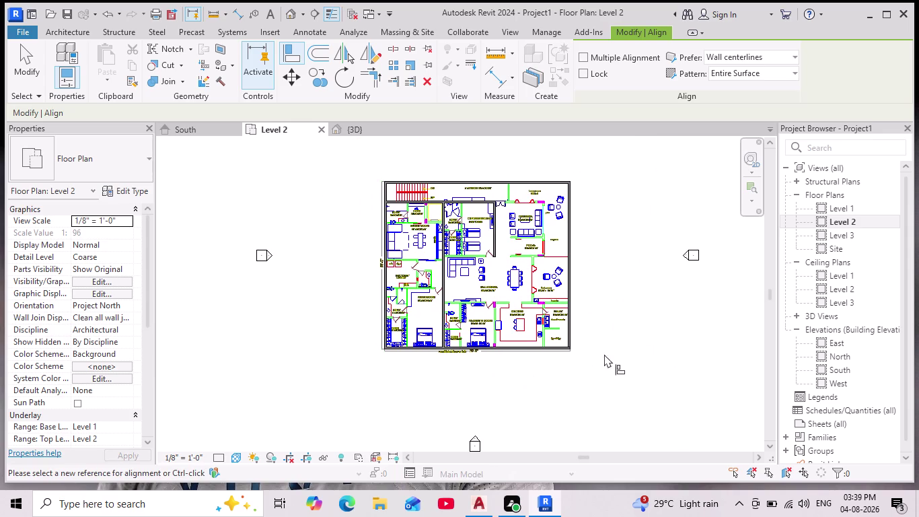
scroll(up, 3)
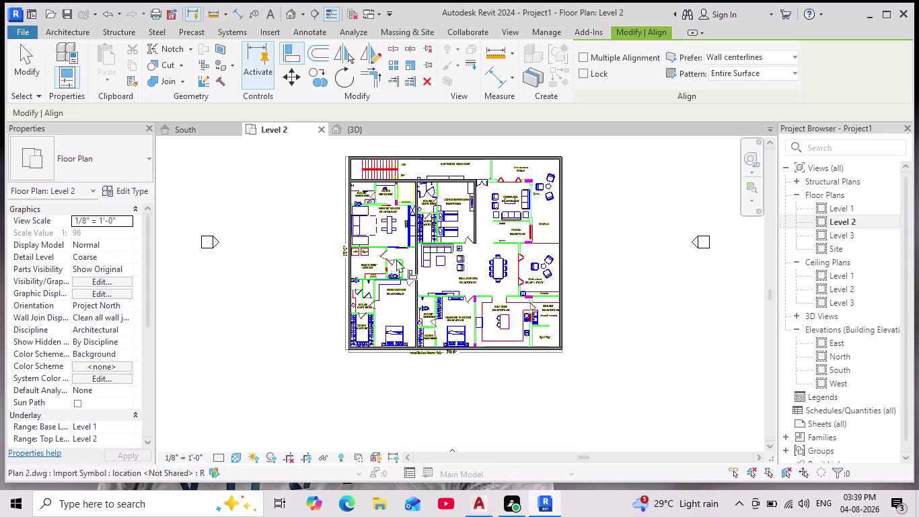
click(370, 128)
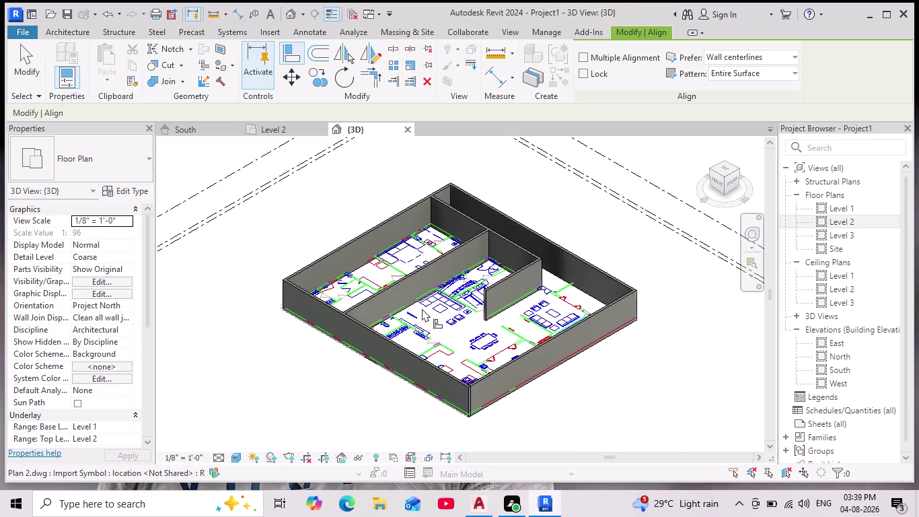
scroll(down, 3)
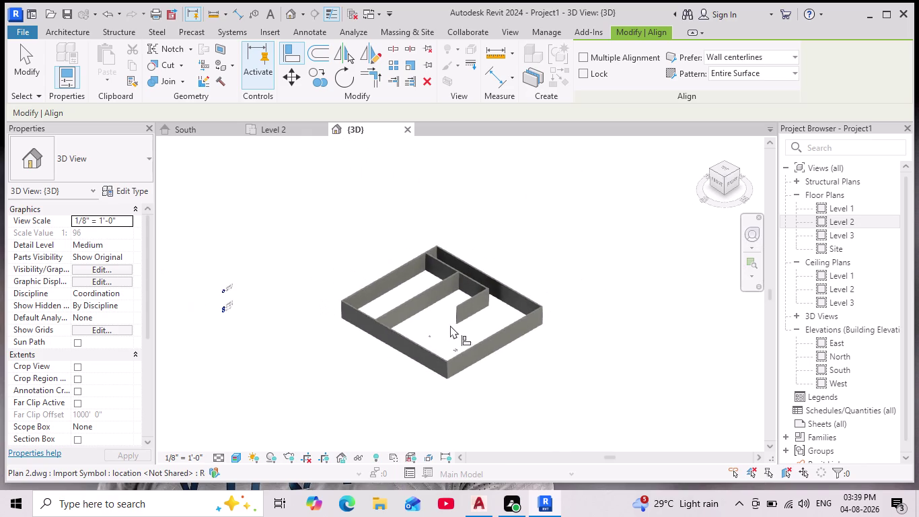
scroll(up, 3)
scroll(up, 3)
scroll(down, 3)
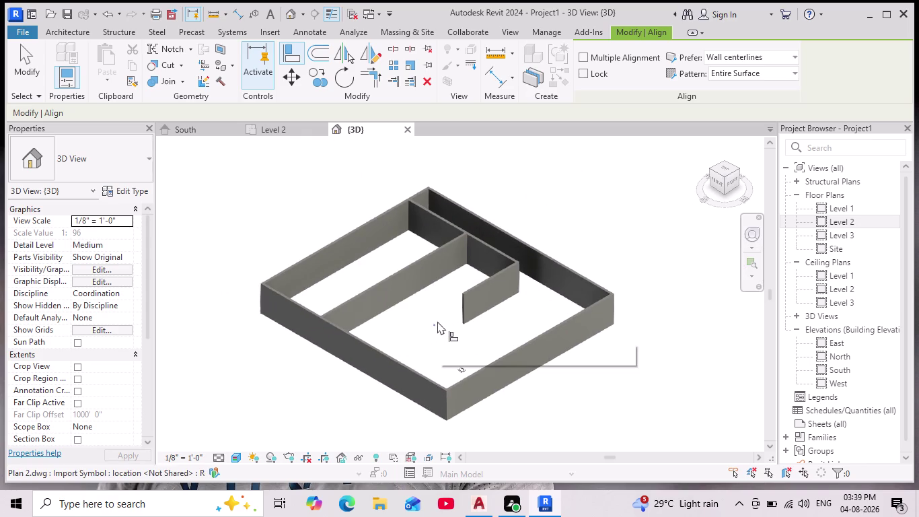
click(283, 131)
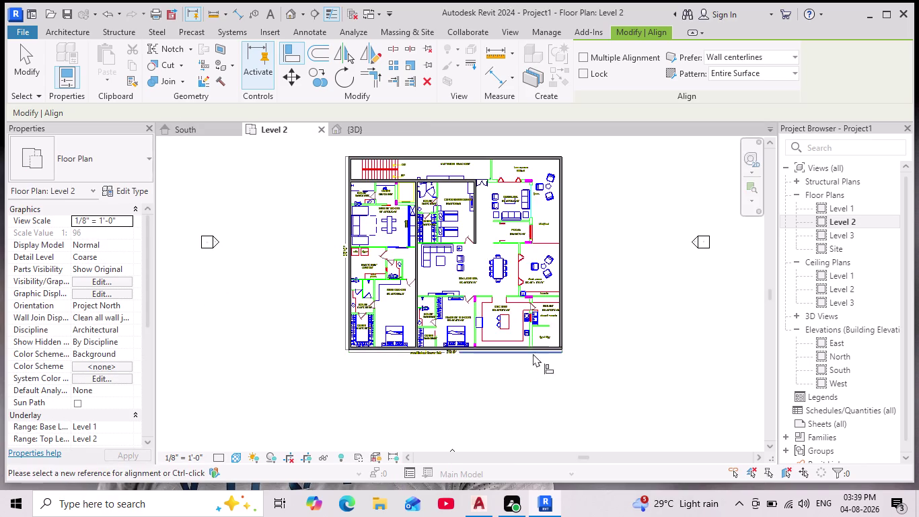
Zoom to the kitchen and place a 9" kitchen–utility wall ending at the bottom perimeter.
scroll(up, 3)
scroll(up, 3)
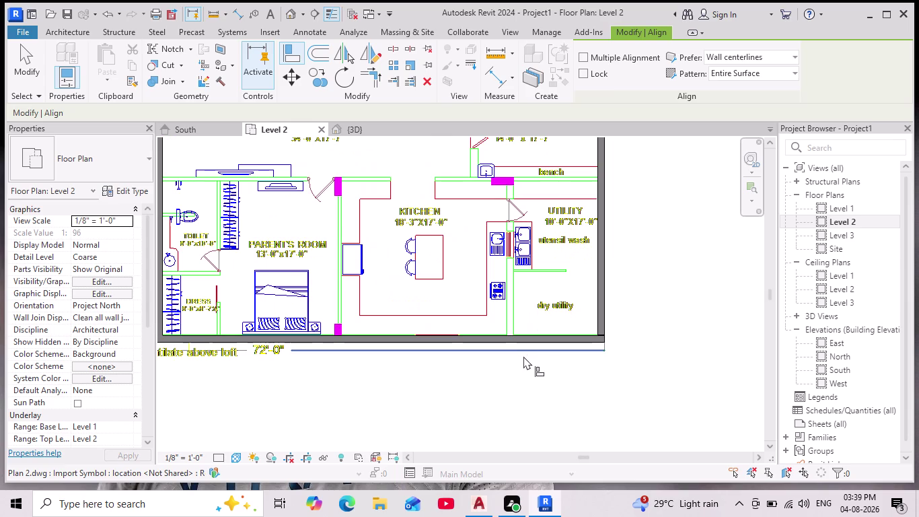
middle_drag(520, 359, 532, 405)
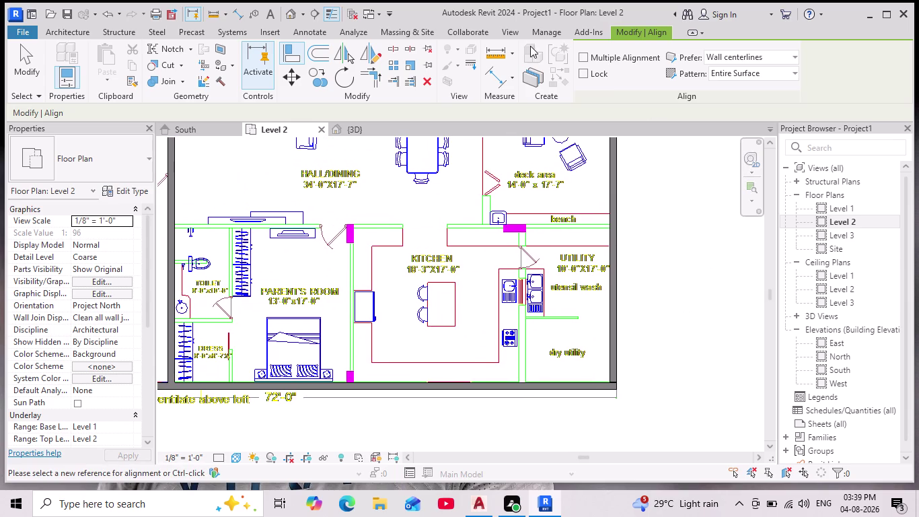
click(71, 26)
click(68, 58)
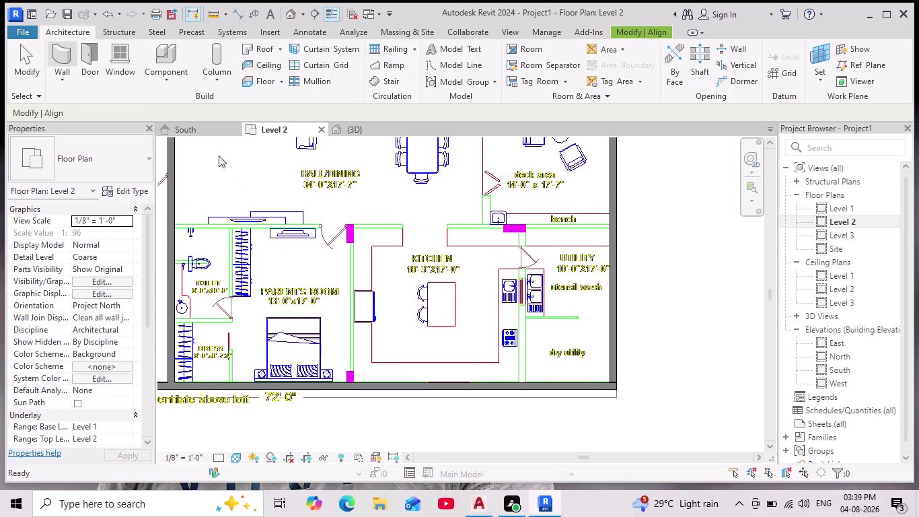
click(596, 85)
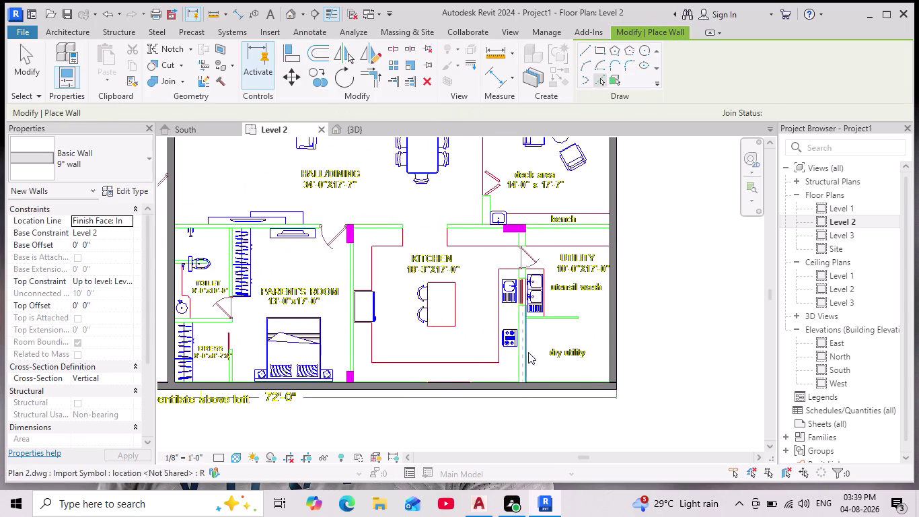
scroll(up, 3)
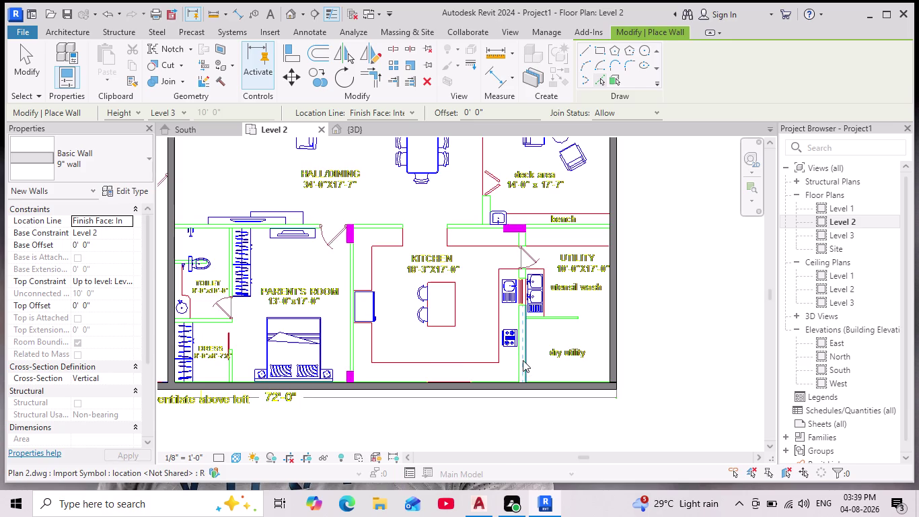
scroll(up, 3)
click(525, 362)
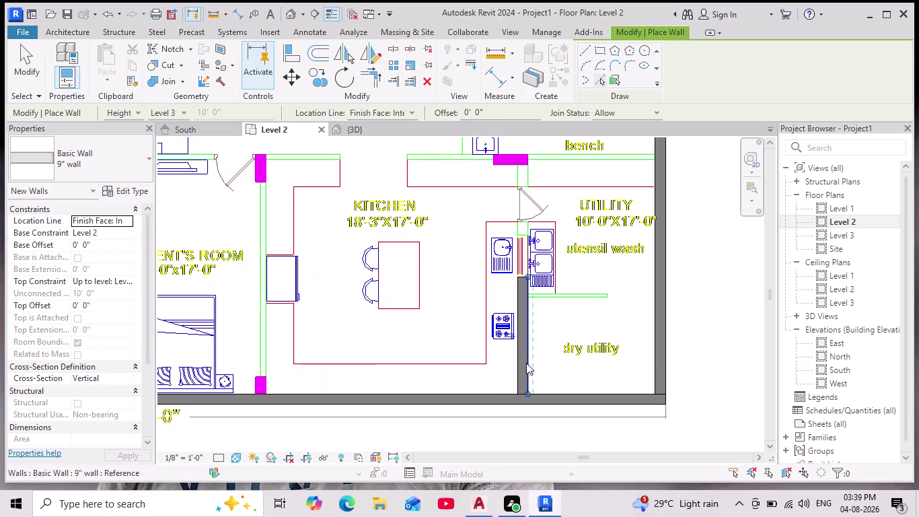
click(289, 60)
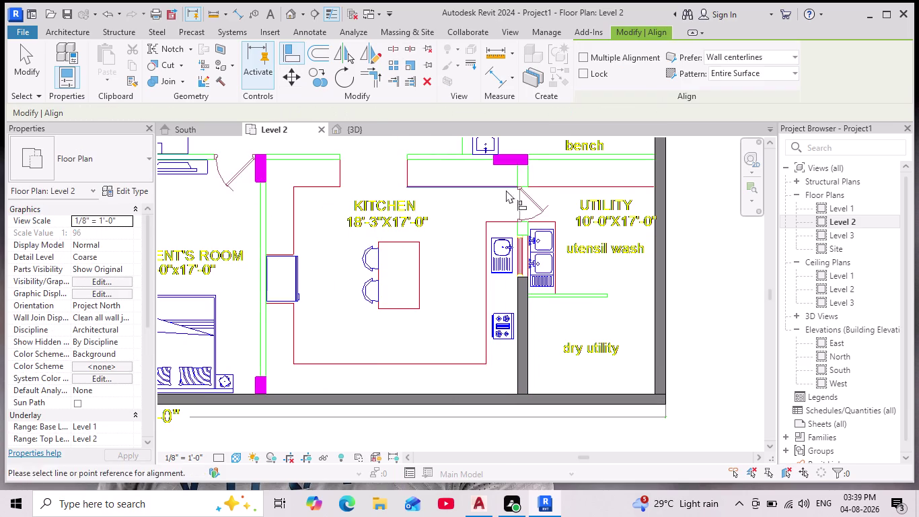
Align the kitchen–utility wall onto its CAD wall line and exit Align.
click(521, 166)
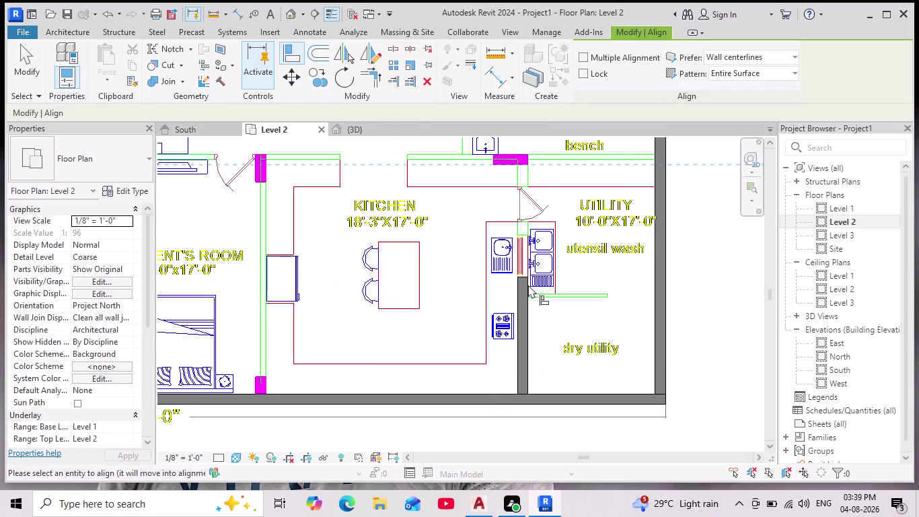
click(521, 275)
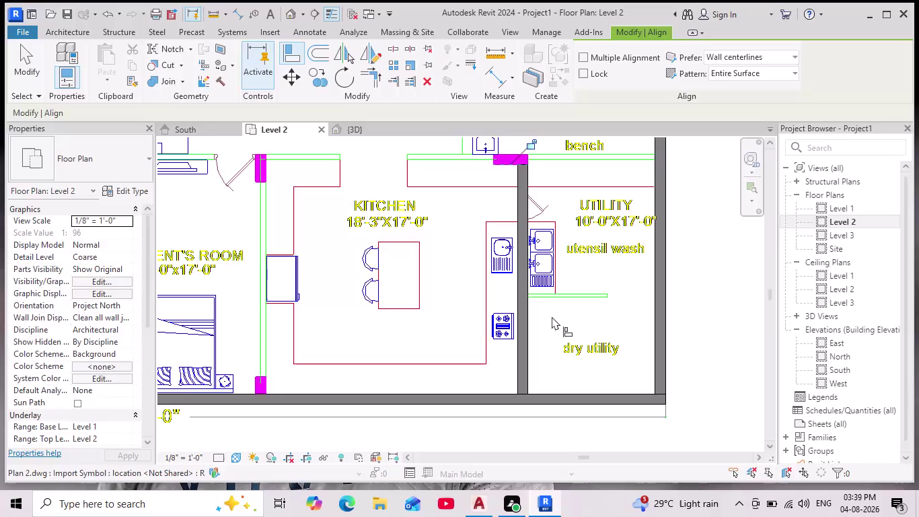
scroll(down, 3)
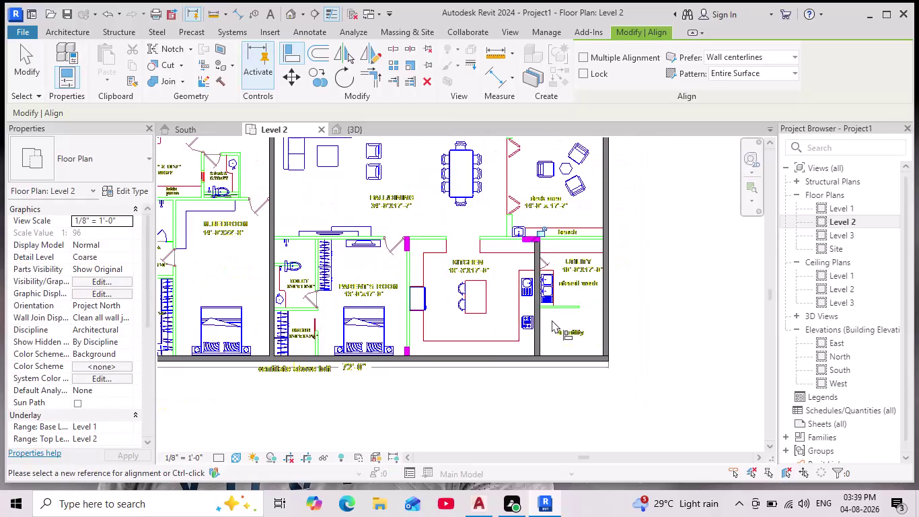
scroll(up, 3)
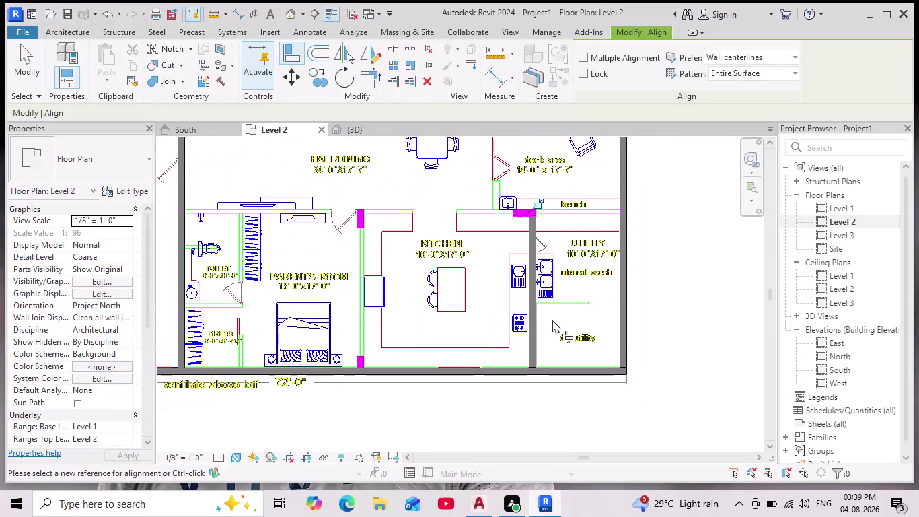
key(Escape)
Pan the plan over to the pooja room beside the dining area.
scroll(down, 3)
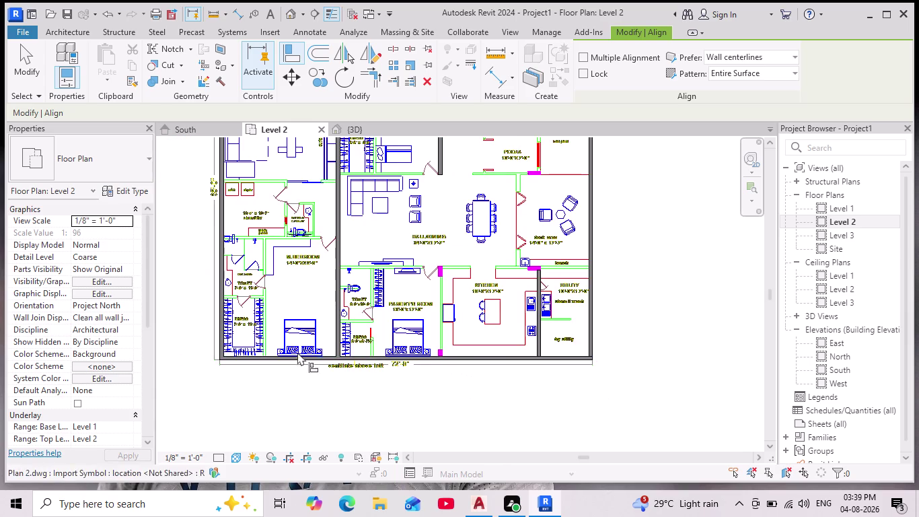
middle_drag(275, 359, 314, 429)
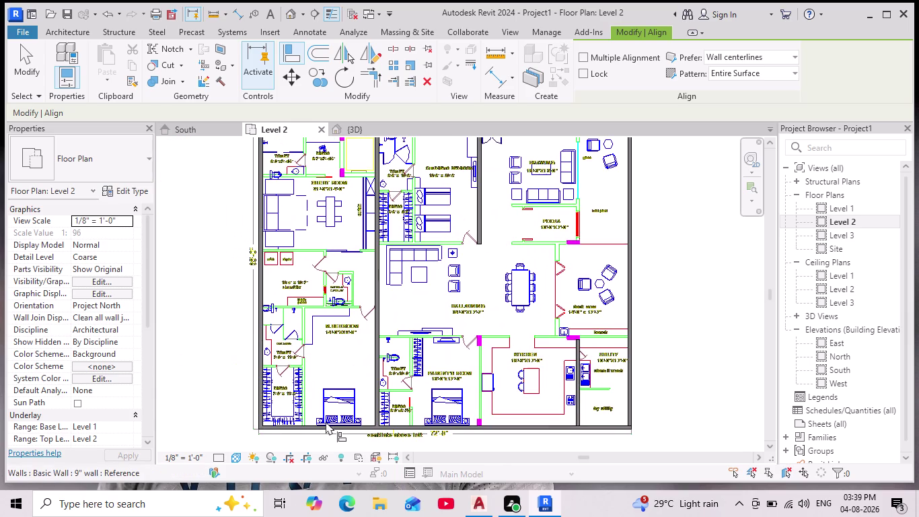
middle_drag(431, 296, 419, 347)
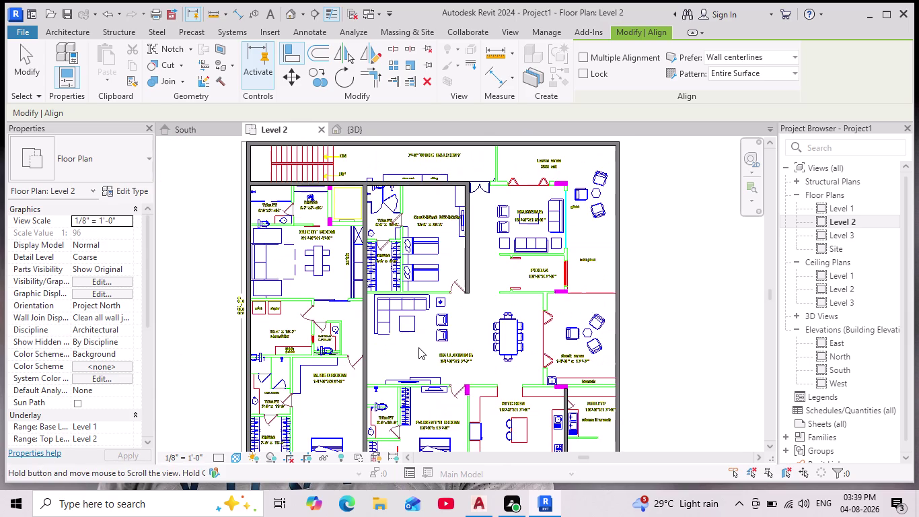
scroll(up, 3)
scroll(up, 3)
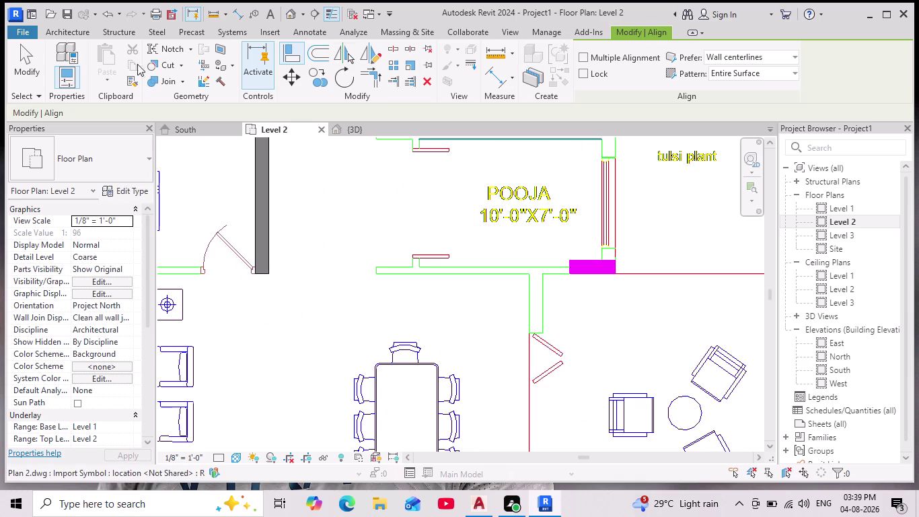
click(81, 29)
Place a short 9" wall below the pooja room, then pan across the hall and deck.
click(63, 57)
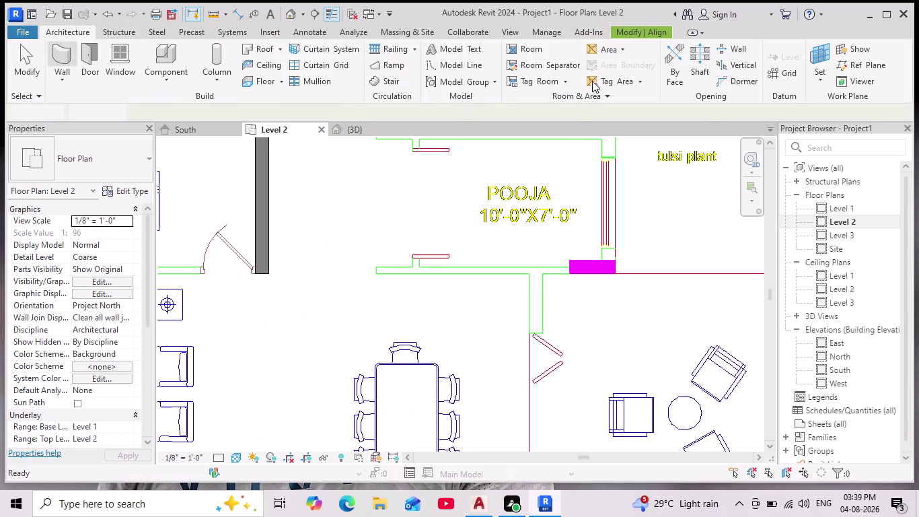
click(597, 83)
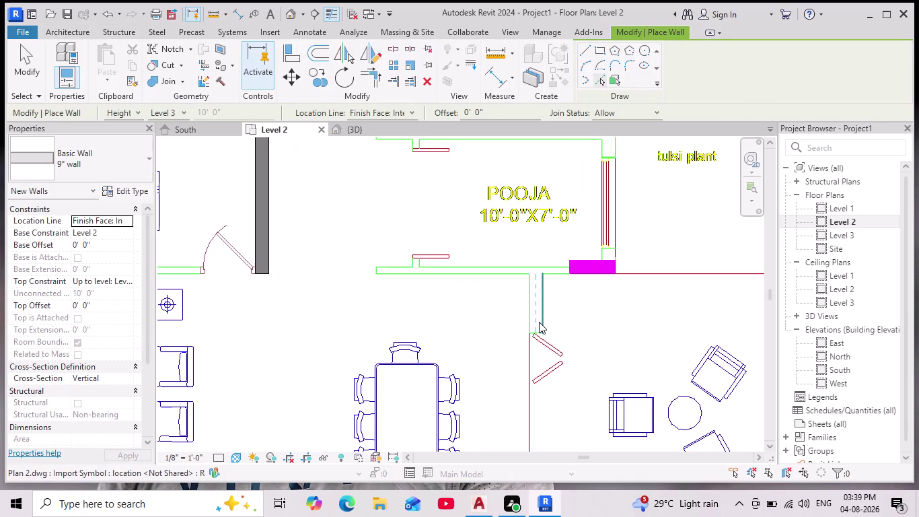
click(539, 324)
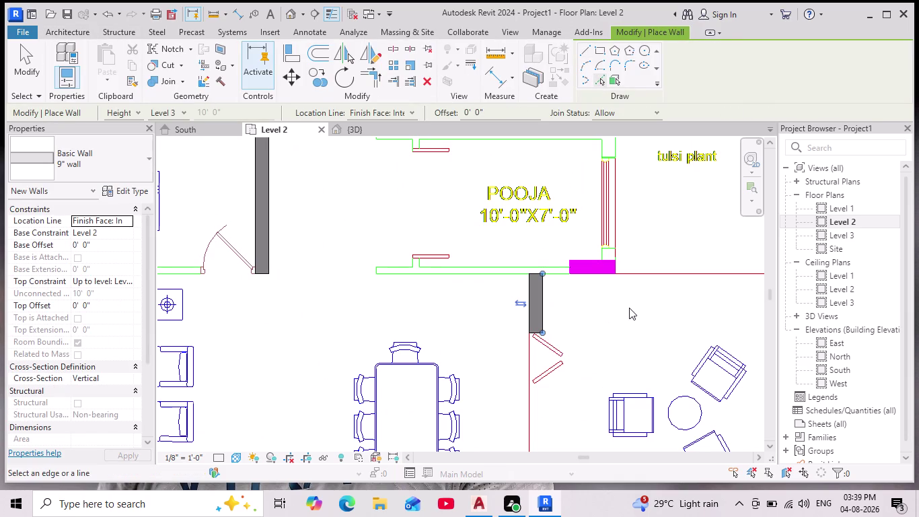
key(Escape)
scroll(down, 3)
middle_drag(610, 325, 582, 290)
scroll(down, 3)
middle_drag(581, 289, 580, 288)
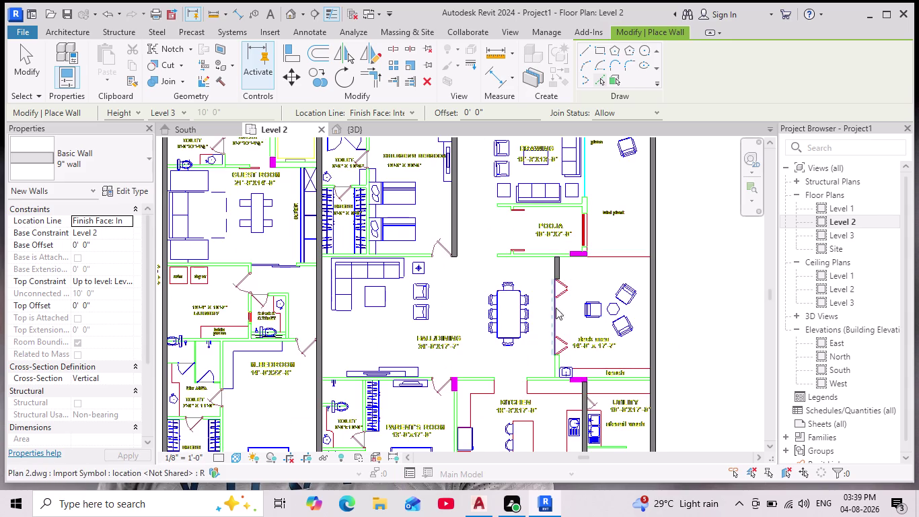
scroll(up, 3)
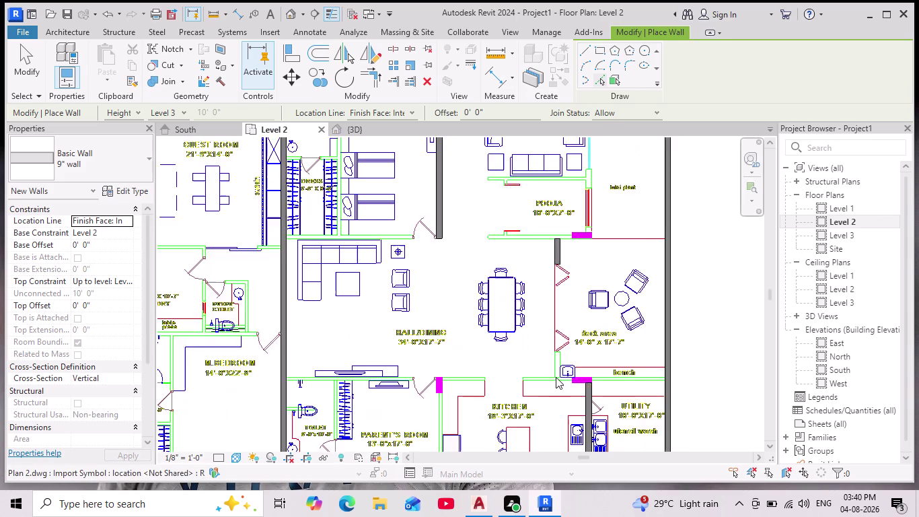
click(294, 61)
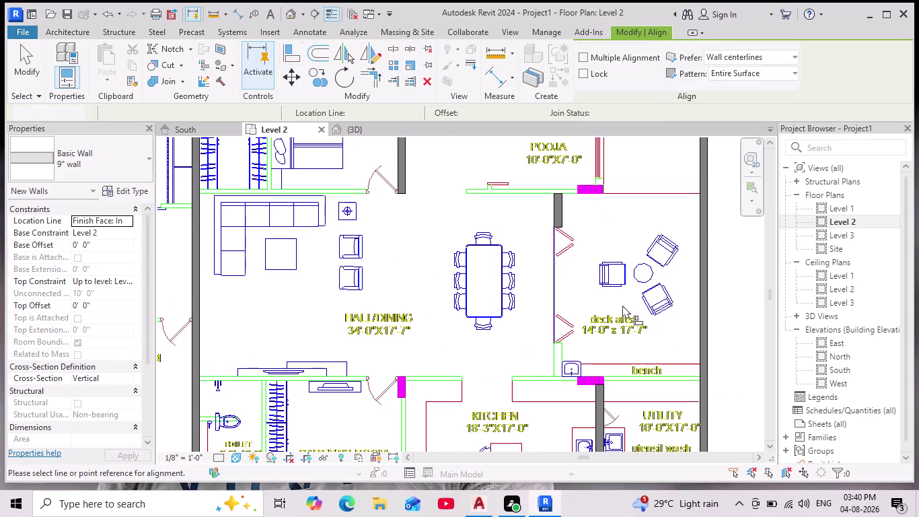
Pick the CAD wall line near the deck as a reference, then cancel the alignment.
click(557, 375)
scroll(up, 3)
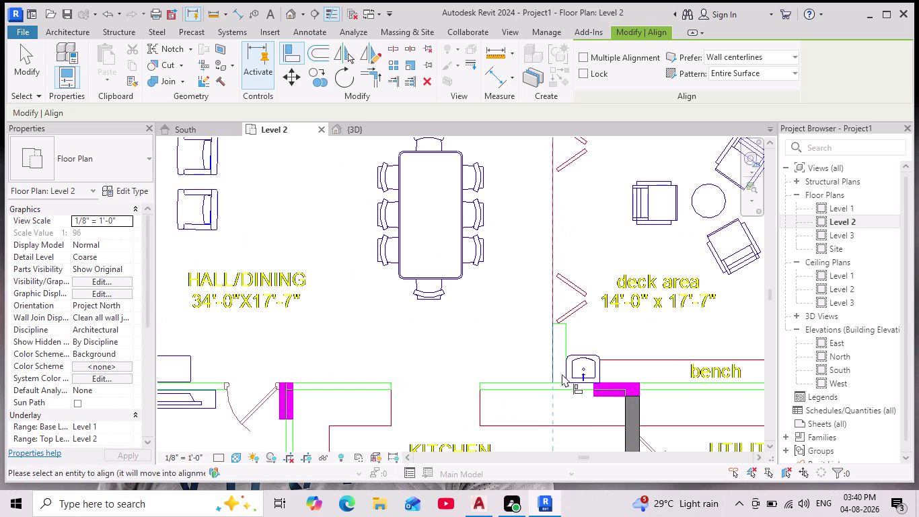
key(Escape)
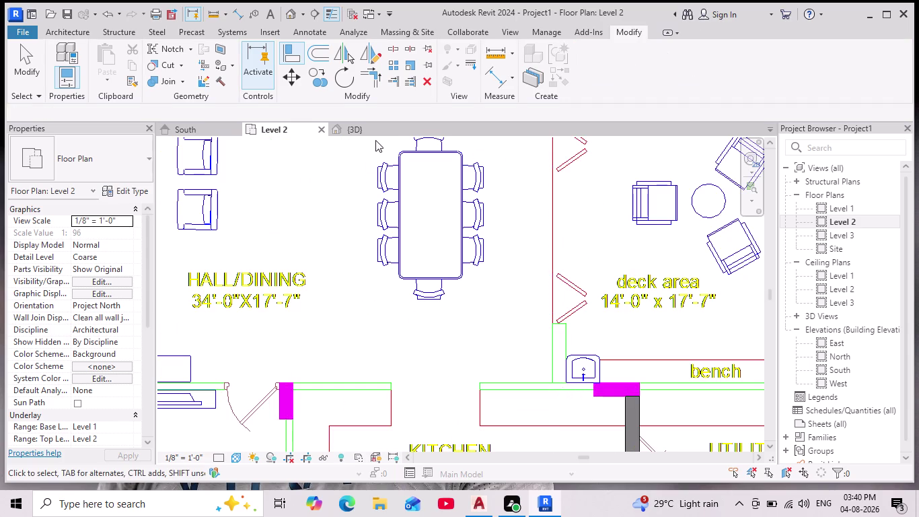
Align the short wall below POOJA to the CAD line between HALL/DINING and the deck.
click(300, 61)
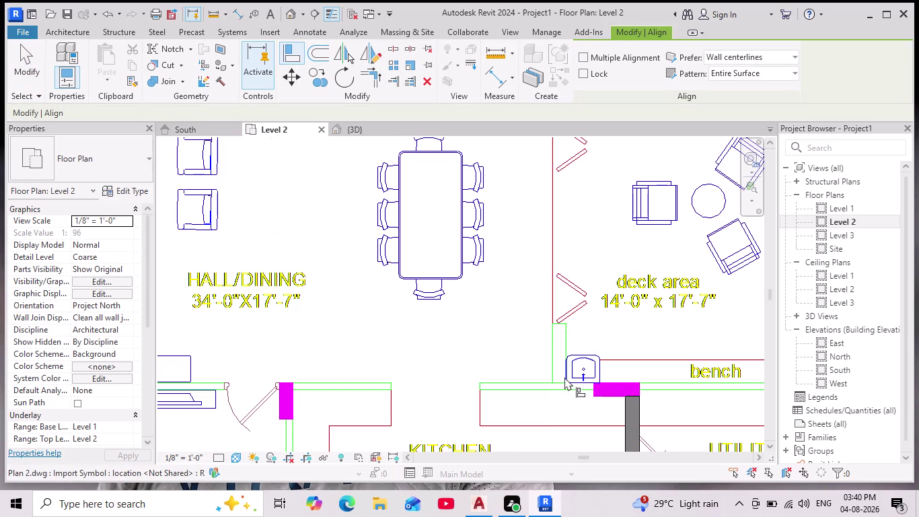
click(559, 381)
middle_drag(540, 209, 565, 325)
scroll(down, 3)
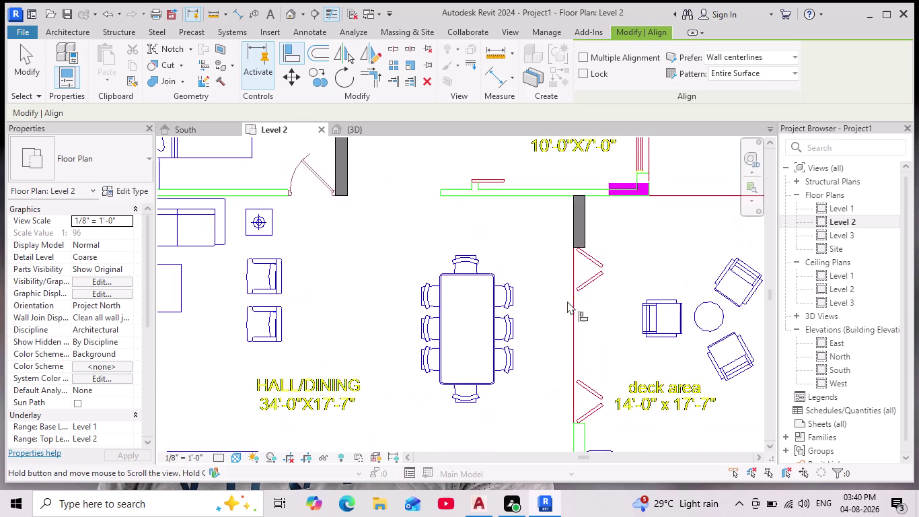
click(581, 248)
scroll(down, 3)
middle_drag(599, 278, 596, 266)
scroll(down, 3)
key(Escape)
key(Escape)
key(Escape)
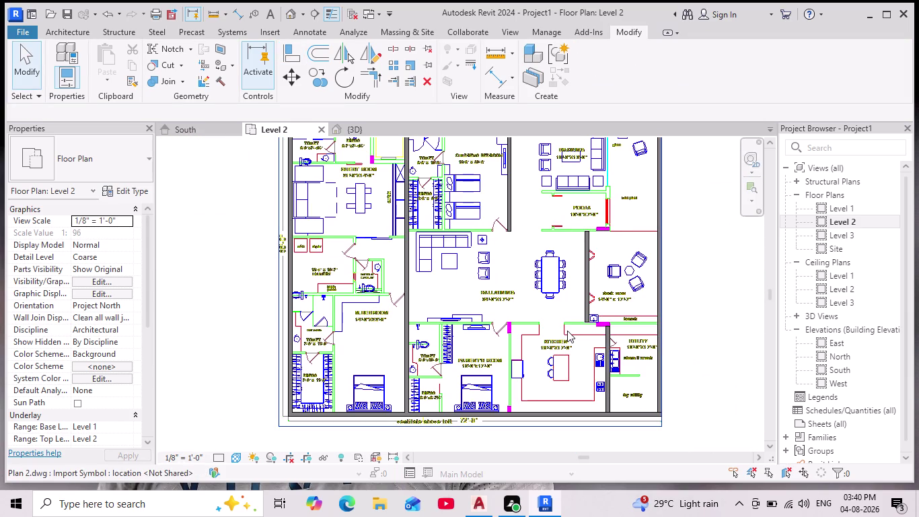
Bring the drawing room and balcony into view and start the 9" Wall tool.
scroll(down, 3)
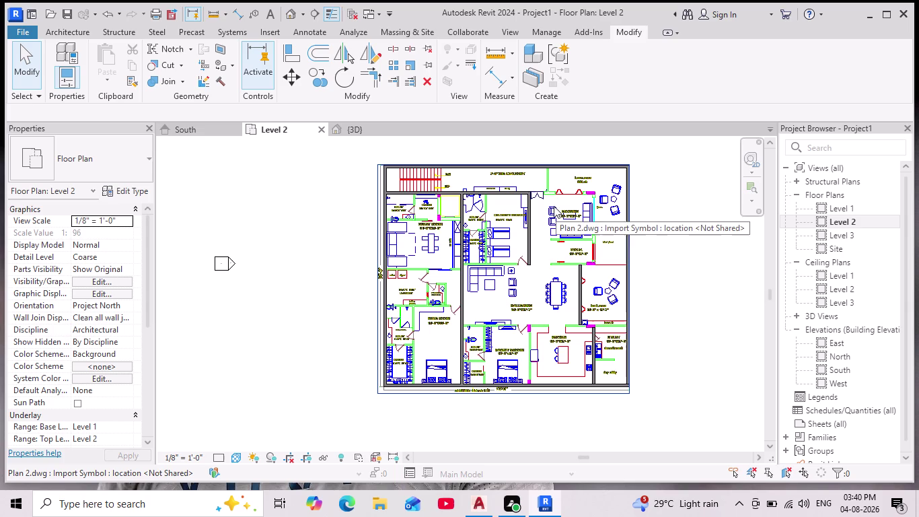
scroll(up, 3)
scroll(up, 3)
scroll(up, 3)
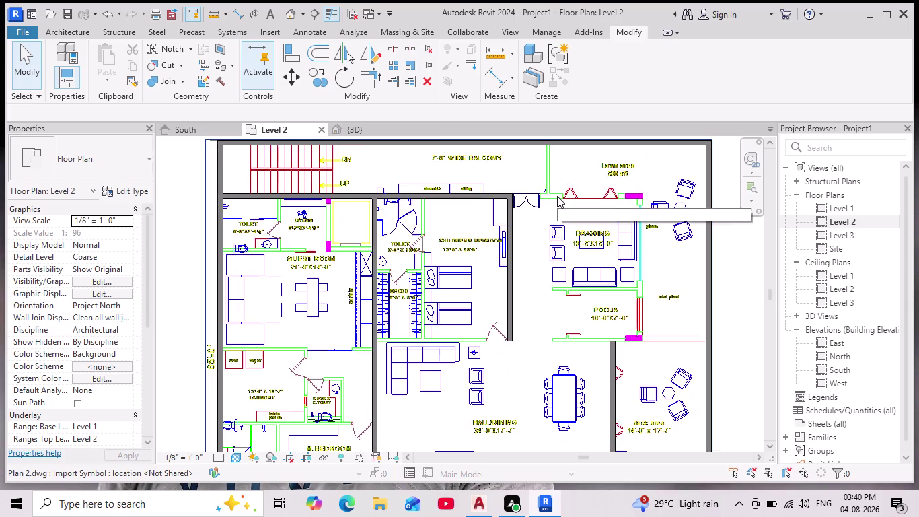
scroll(up, 3)
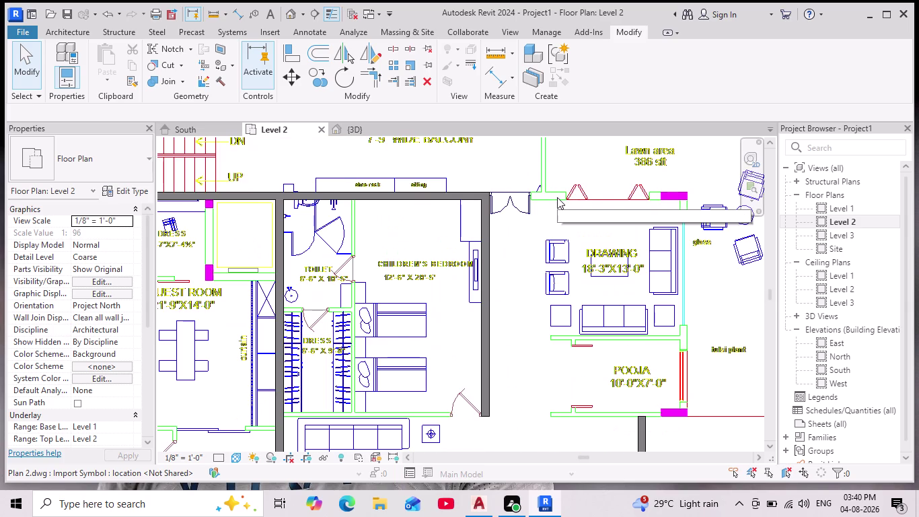
scroll(down, 3)
scroll(down, 3)
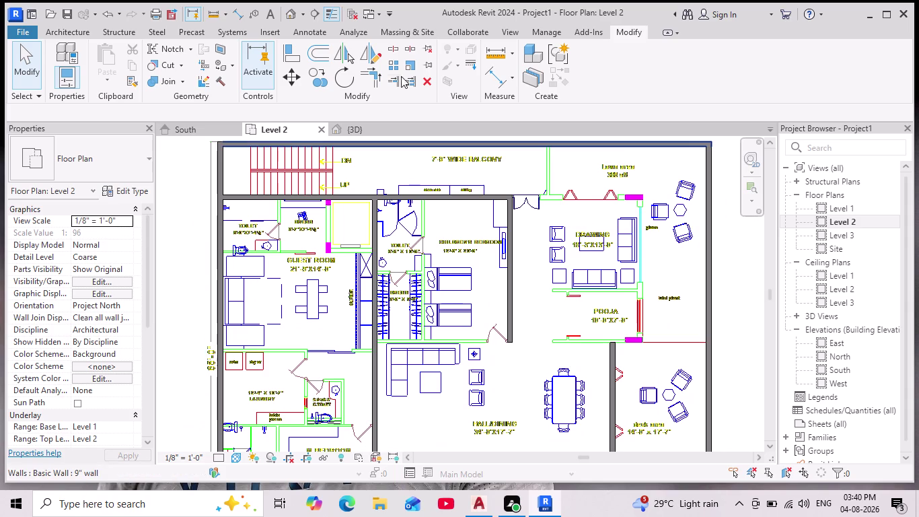
click(78, 32)
click(68, 54)
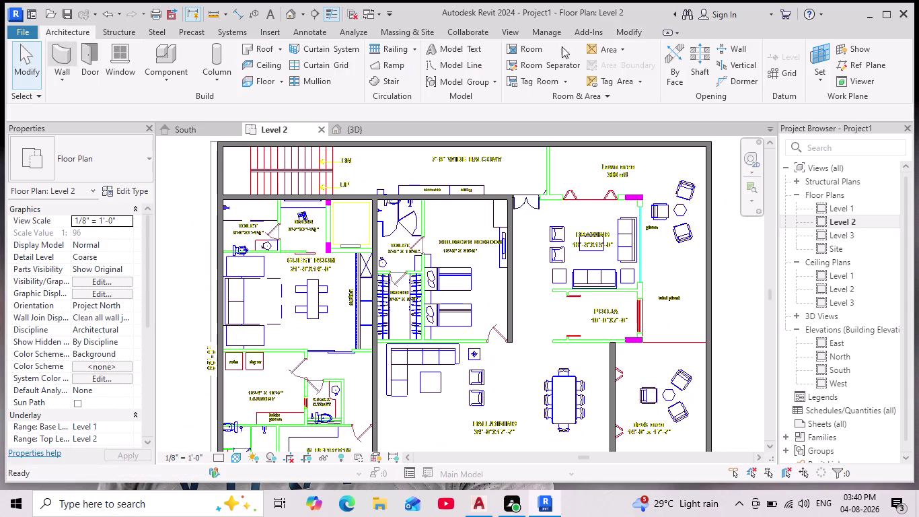
click(599, 80)
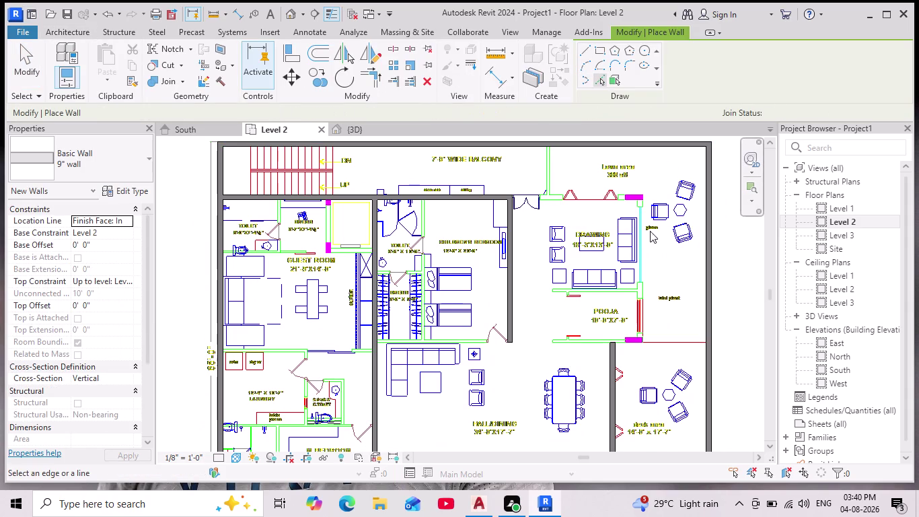
Draw a 9" wall along the POOJA room's east side.
scroll(up, 3)
scroll(down, 3)
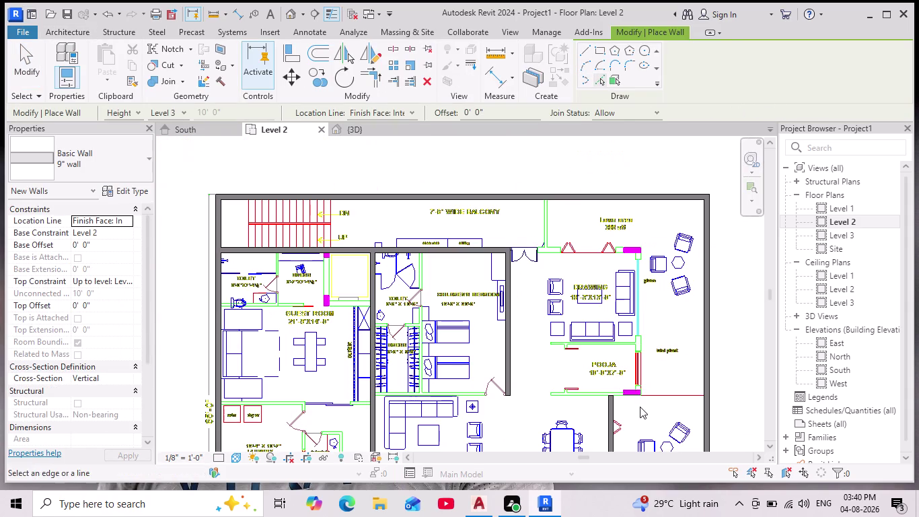
scroll(up, 3)
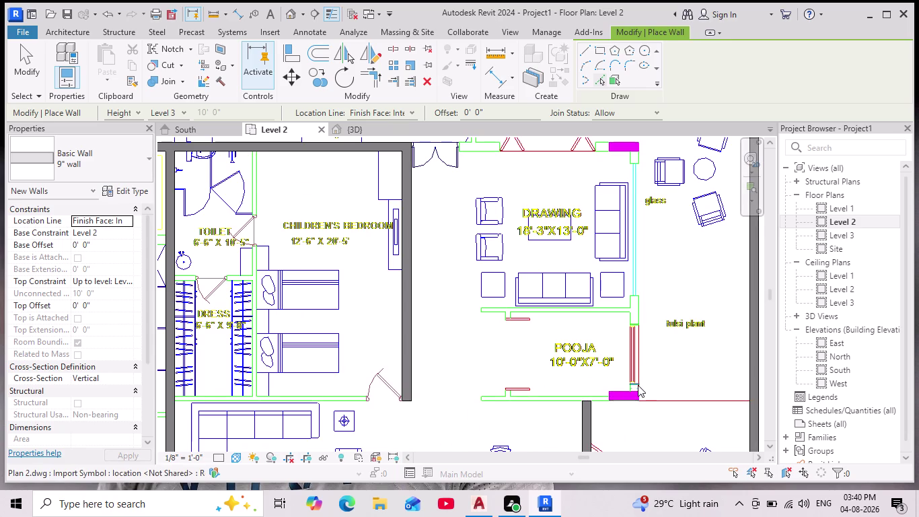
scroll(up, 3)
click(639, 387)
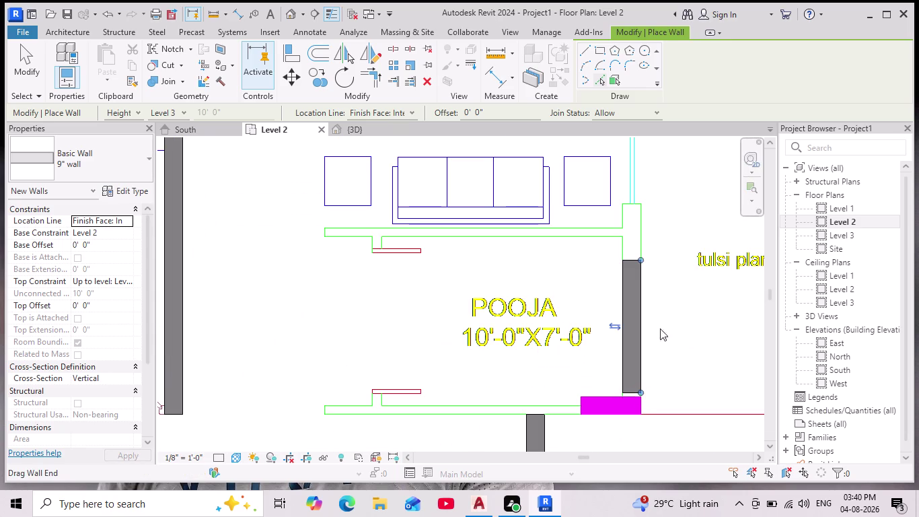
Draw the short 9" wall right of the double door at the plan's top edge.
scroll(down, 3)
middle_drag(668, 296, 650, 344)
scroll(down, 3)
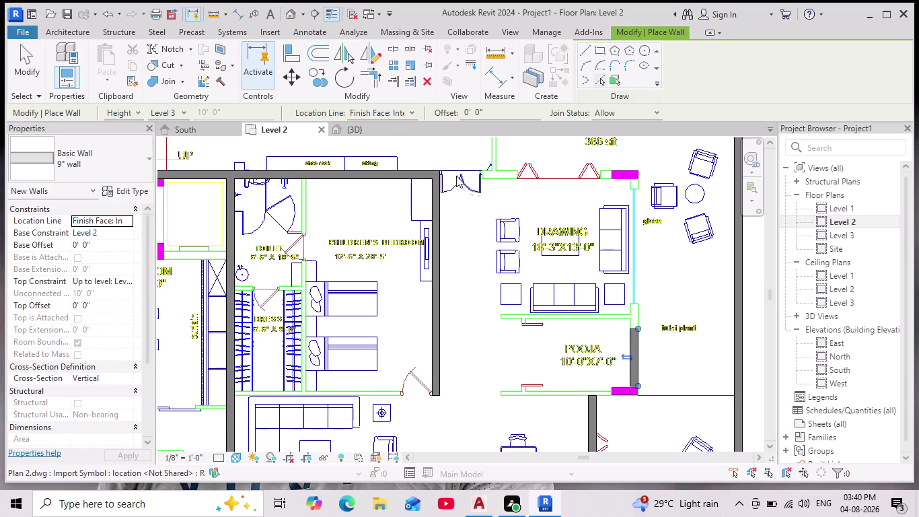
click(496, 176)
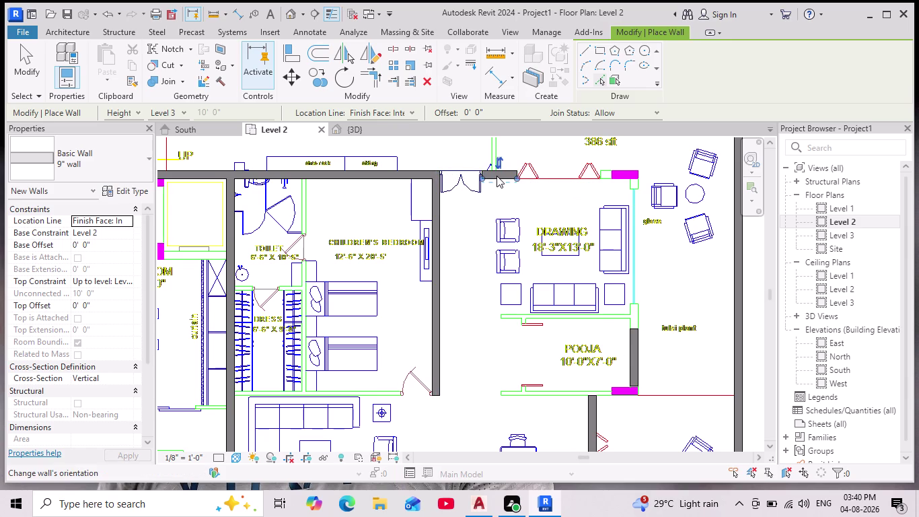
click(373, 80)
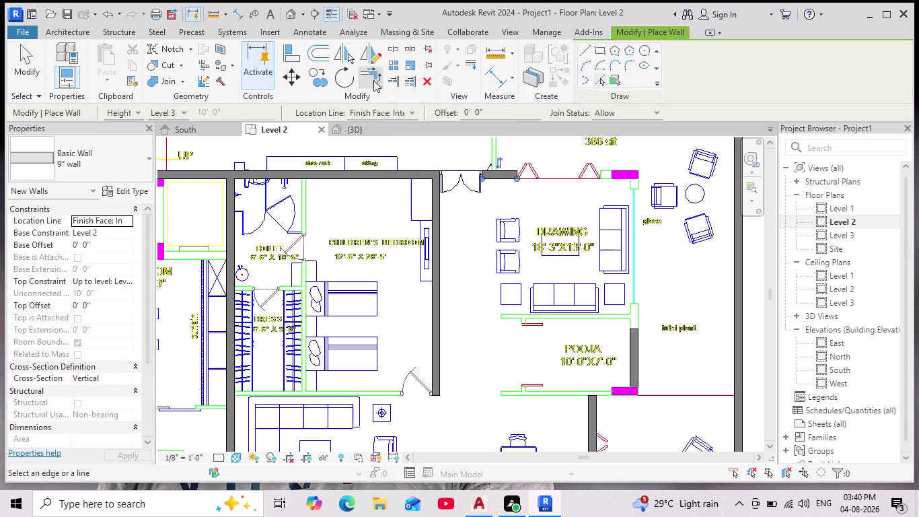
Extend the drawing room's right wall to the top wall and align the bedroom partition to its CAD line.
click(514, 172)
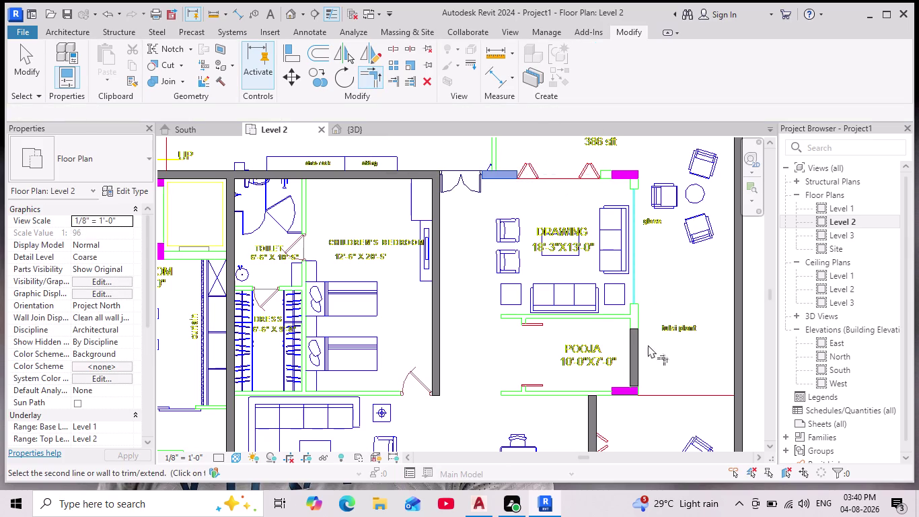
click(632, 337)
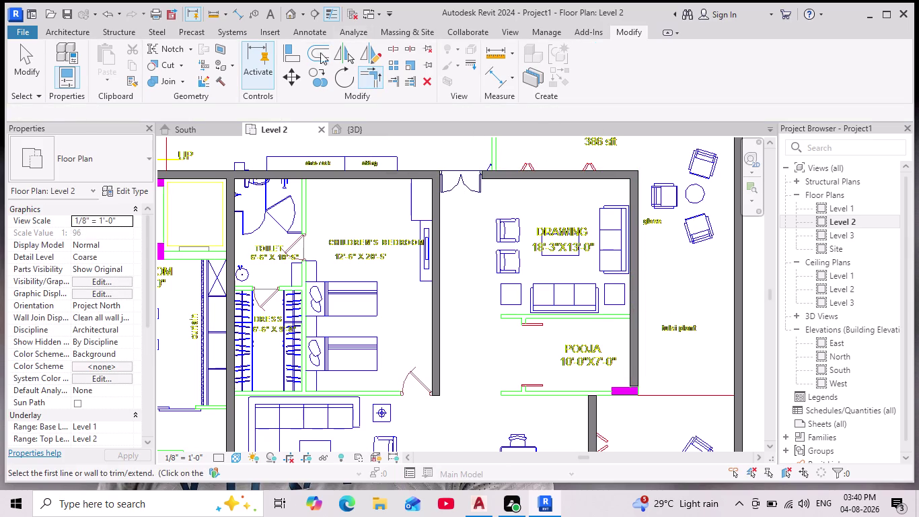
click(286, 61)
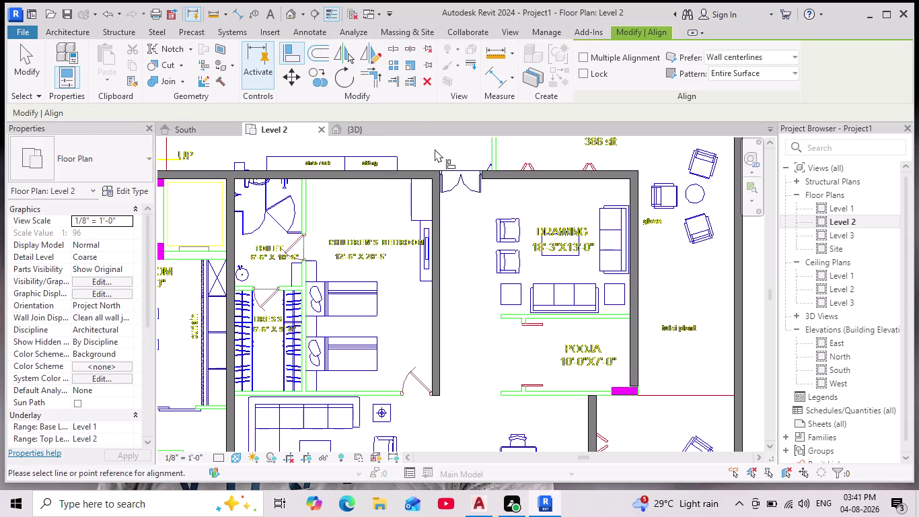
click(440, 175)
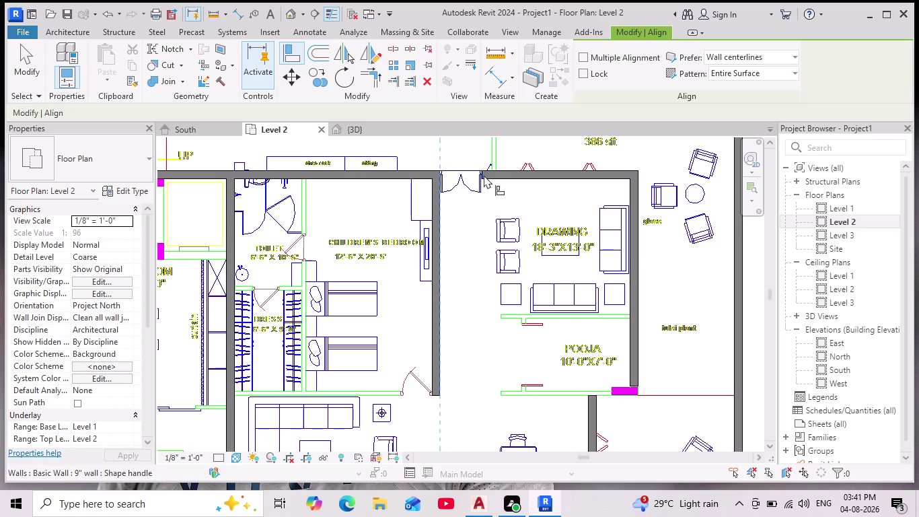
click(481, 172)
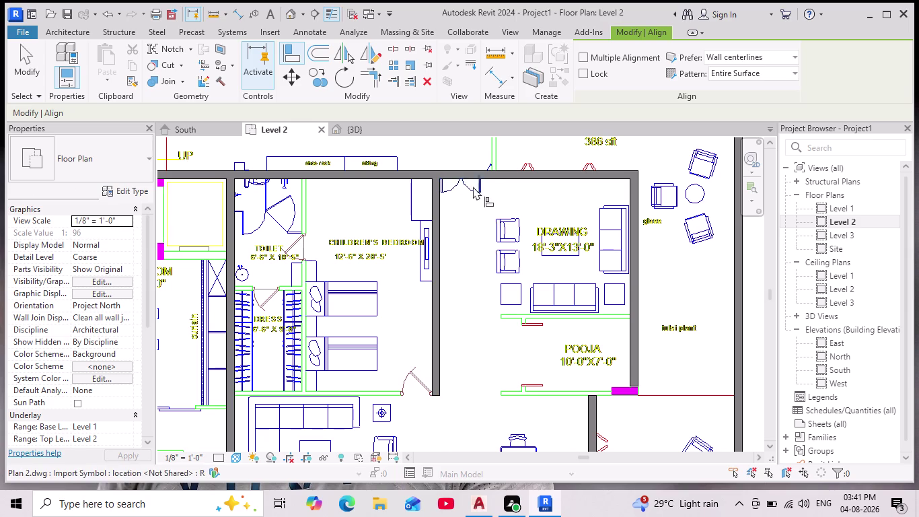
Zoom out to check the plan, then switch to the 3D view.
scroll(up, 3)
scroll(down, 3)
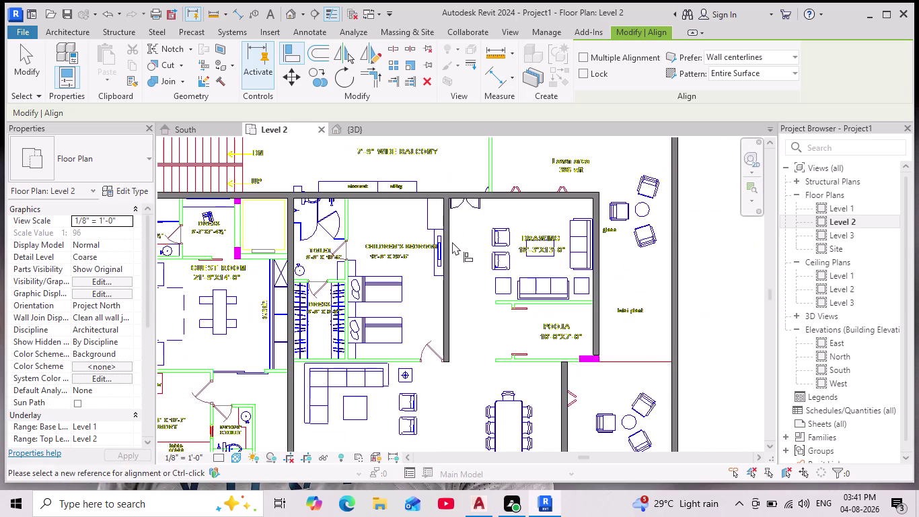
middle_drag(476, 246, 478, 233)
scroll(down, 3)
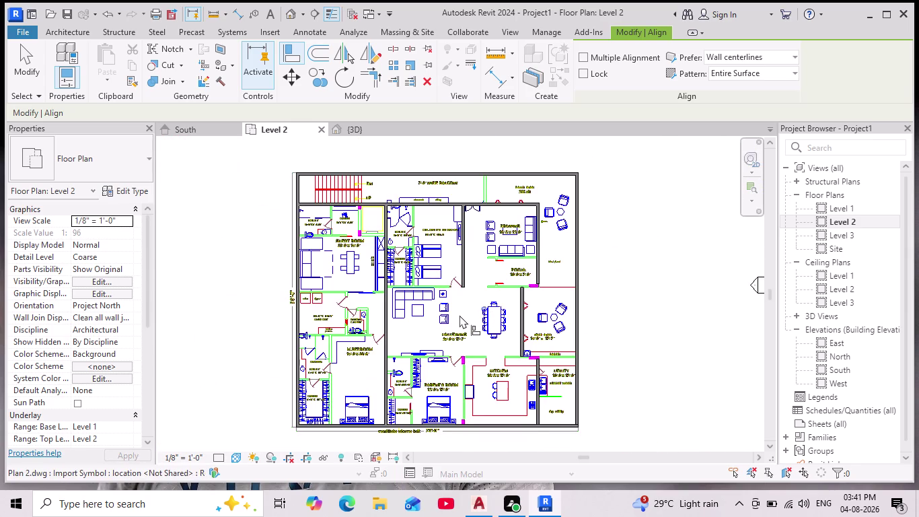
scroll(up, 3)
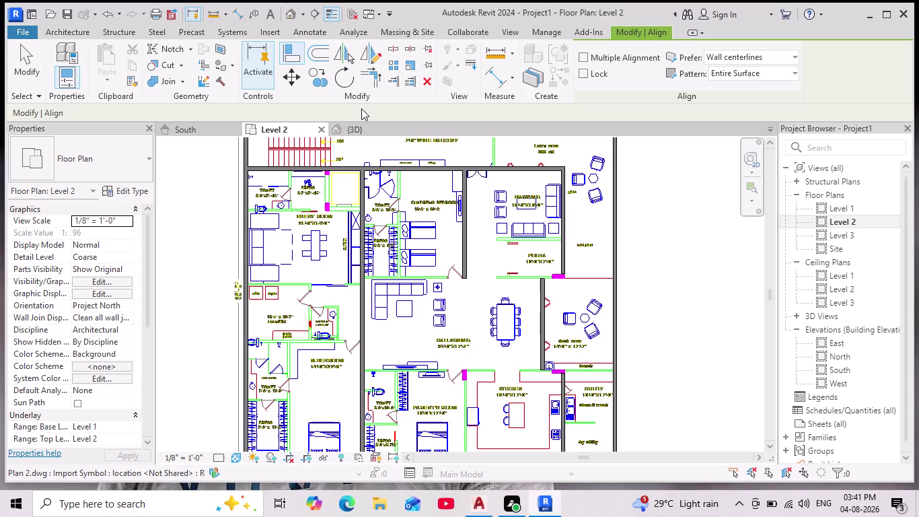
click(348, 126)
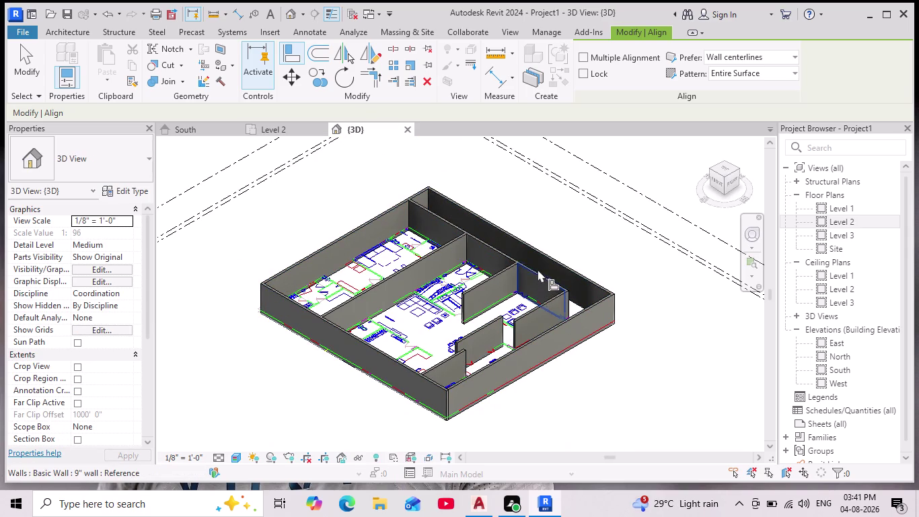
scroll(down, 3)
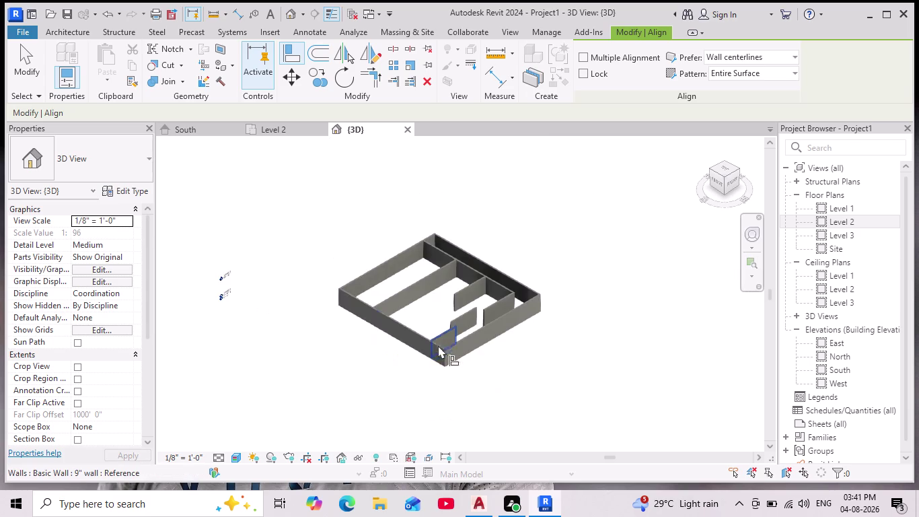
scroll(up, 3)
scroll(up, 3)
middle_drag(434, 355, 445, 389)
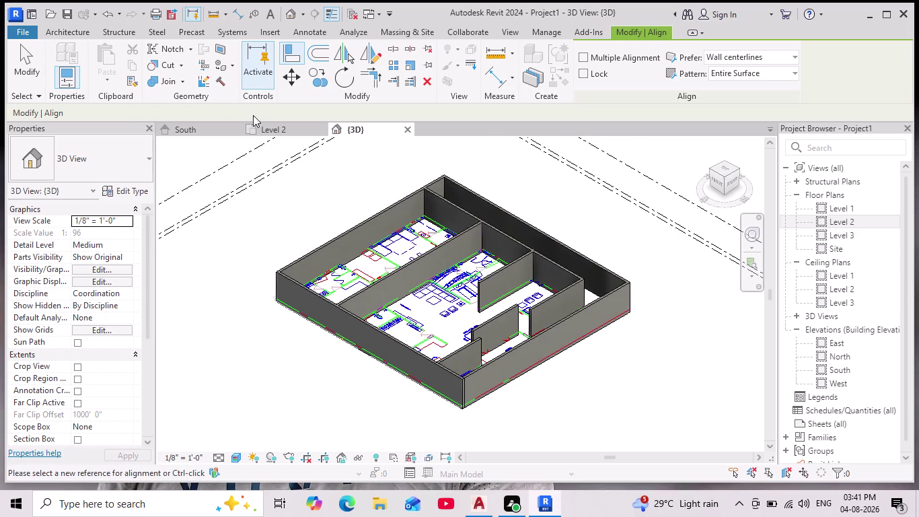
click(281, 132)
click(79, 41)
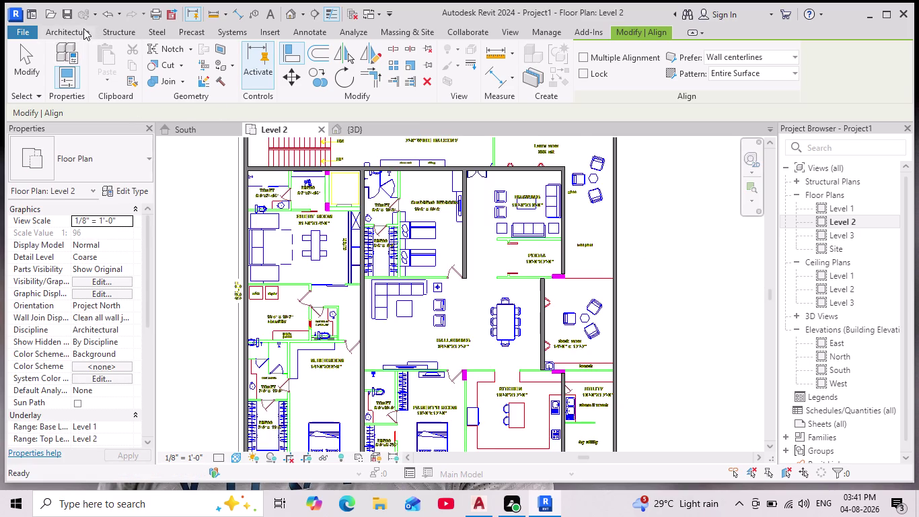
click(83, 28)
click(67, 56)
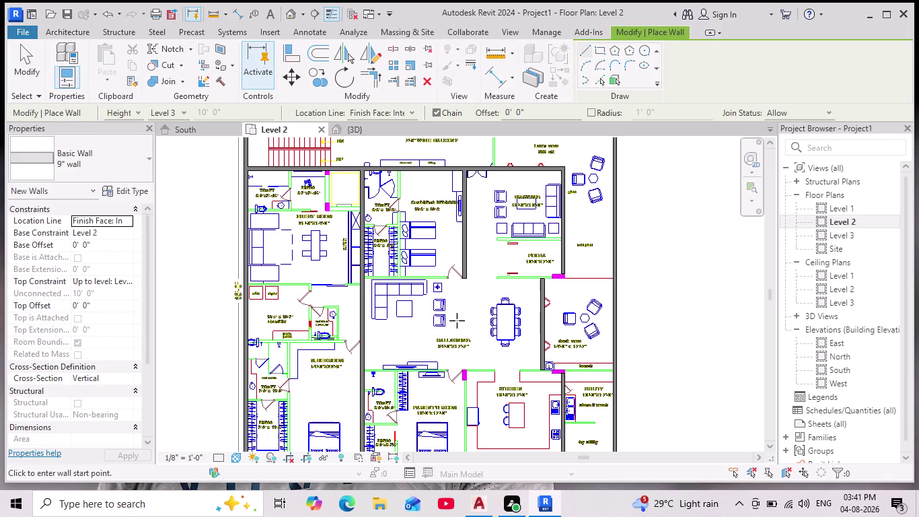
middle_click(459, 310)
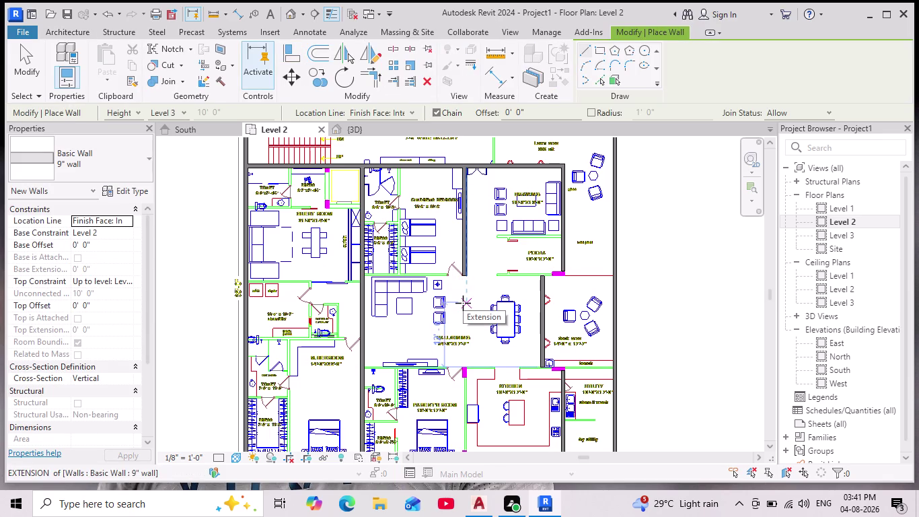
key(Escape)
scroll(up, 3)
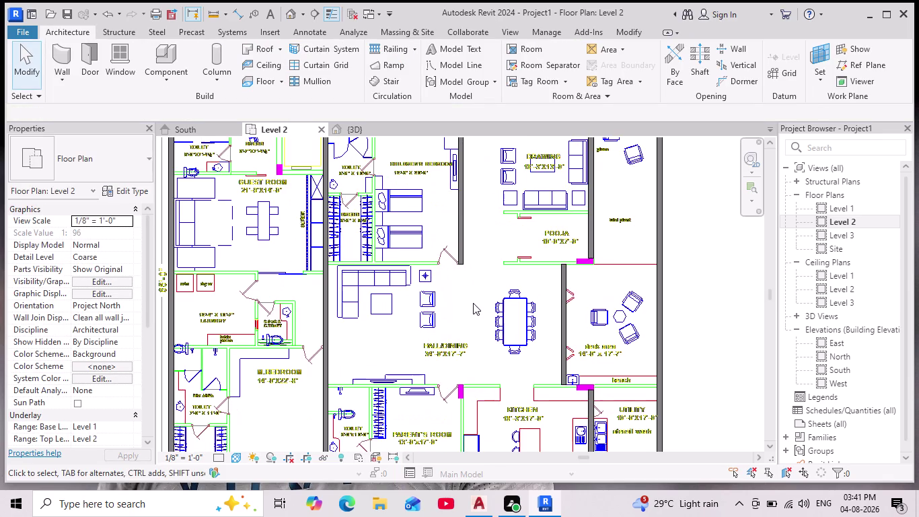
scroll(down, 3)
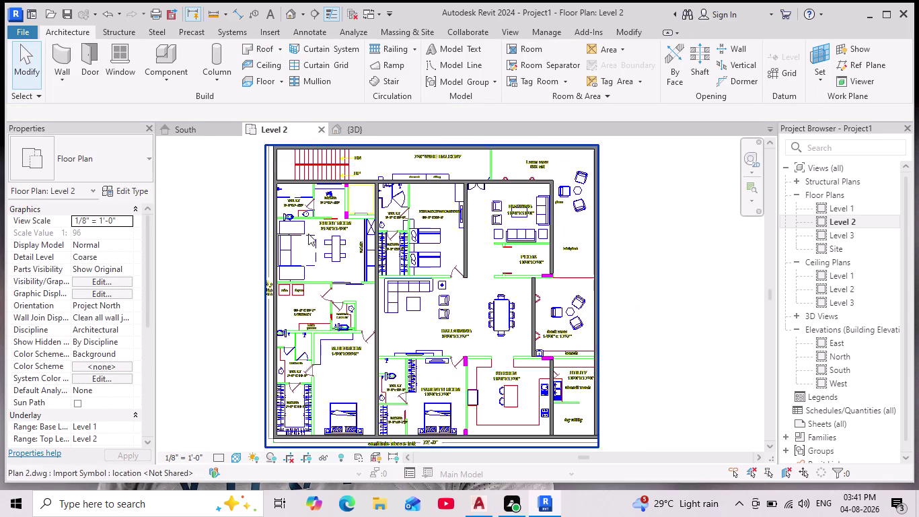
scroll(up, 3)
scroll(up, 3)
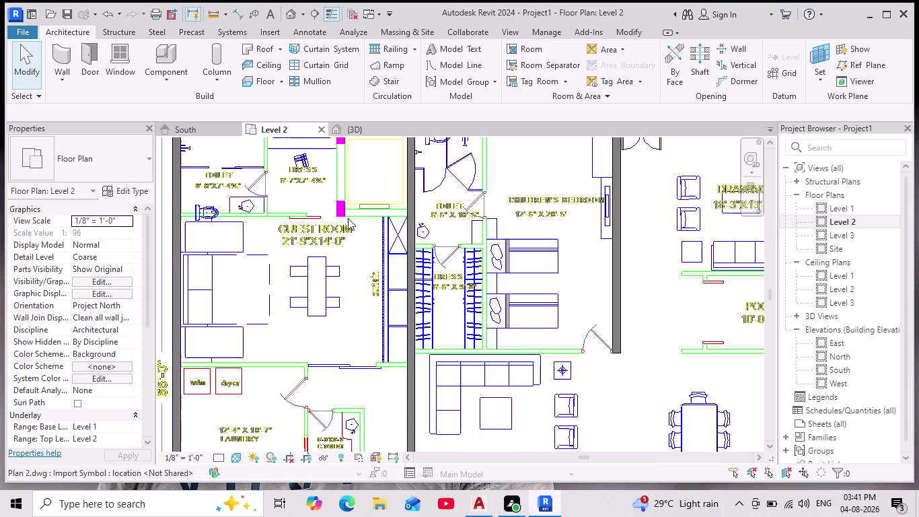
middle_drag(347, 218, 379, 282)
scroll(down, 3)
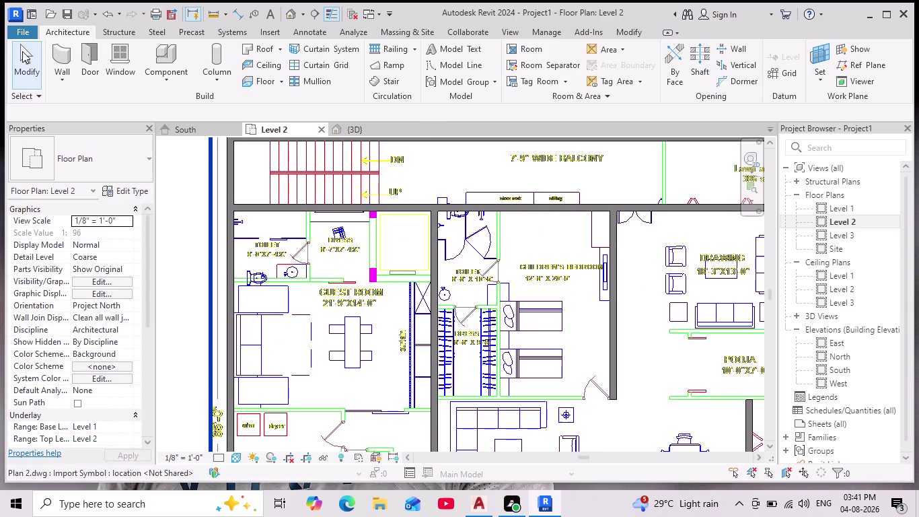
click(57, 51)
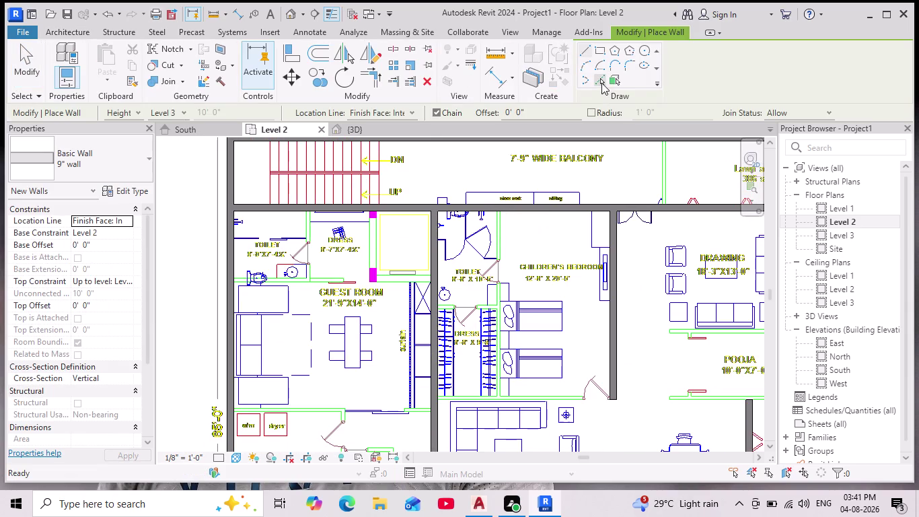
Trace 9" walls on the square room's left and bottom CAD lines with Pick Lines.
click(602, 83)
click(374, 248)
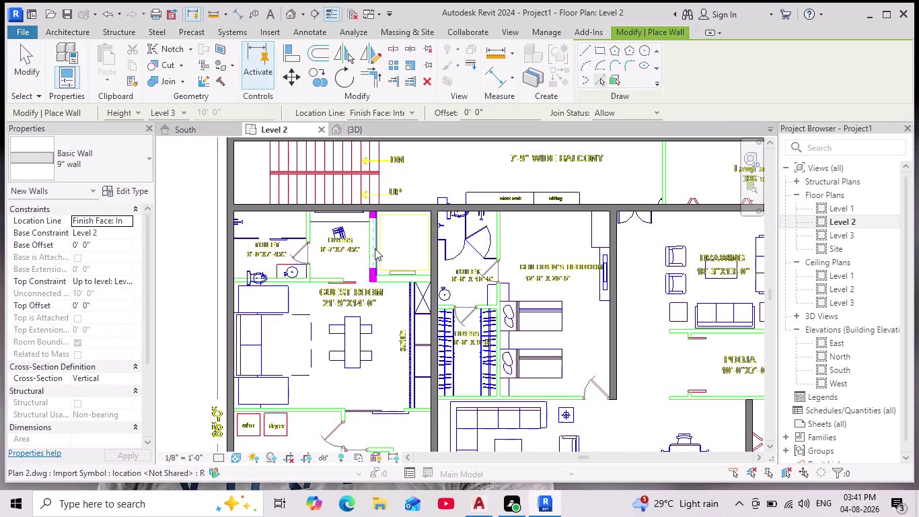
click(397, 278)
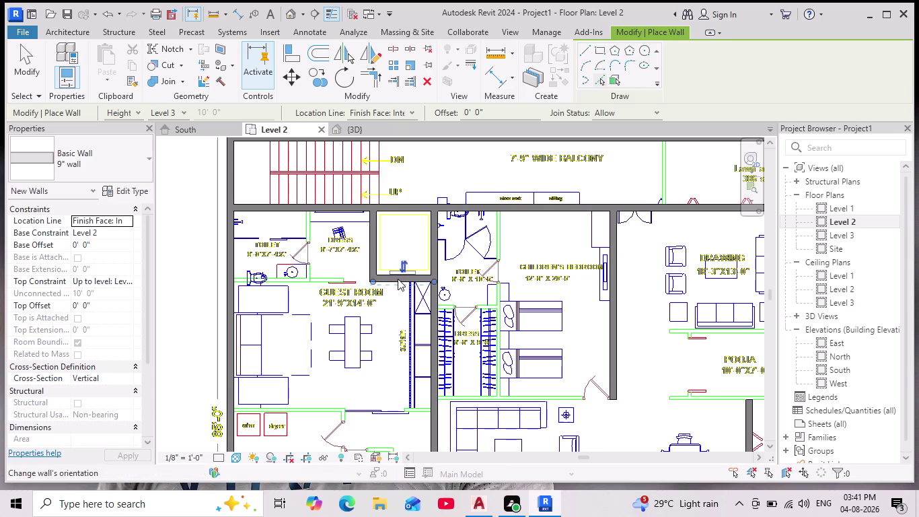
middle_drag(382, 316, 385, 282)
scroll(down, 3)
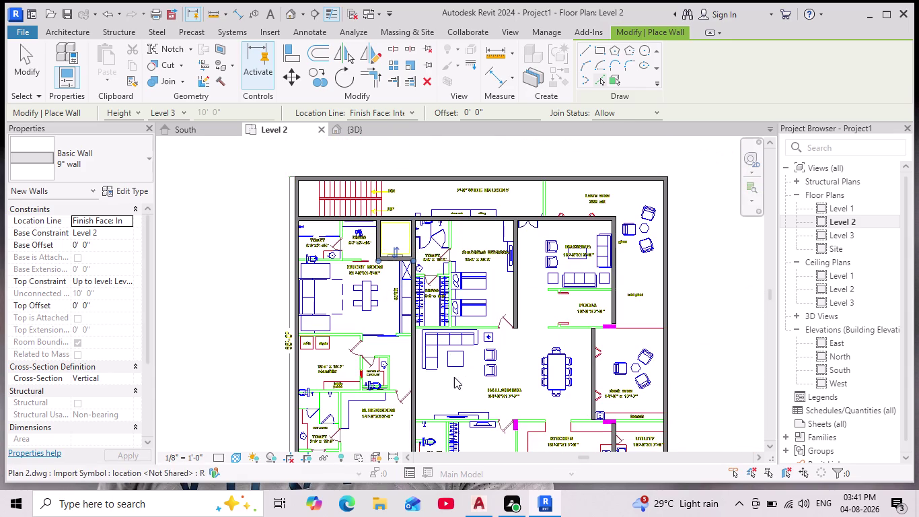
middle_drag(443, 383, 421, 279)
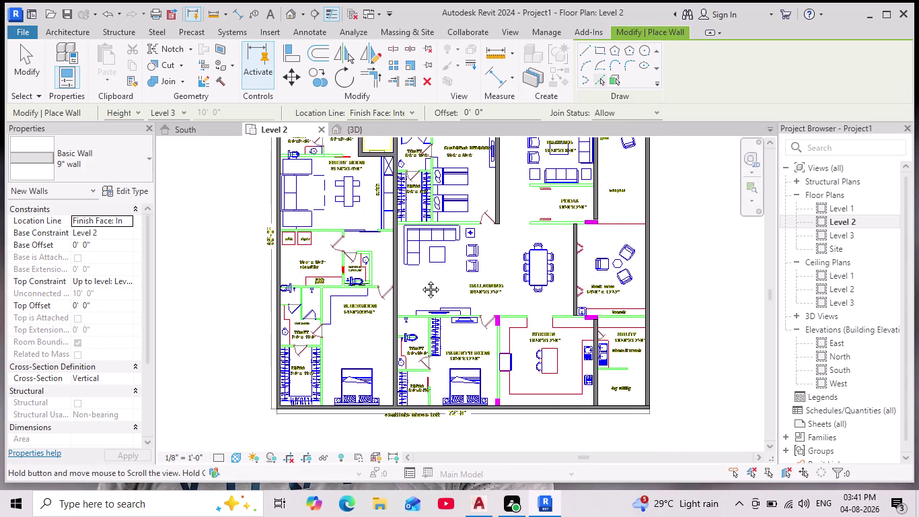
middle_drag(420, 280, 420, 301)
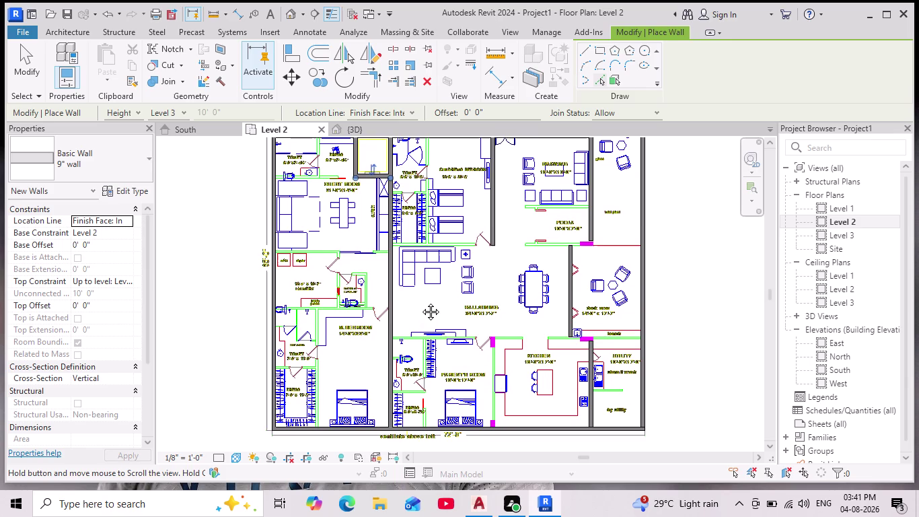
middle_drag(420, 301, 424, 316)
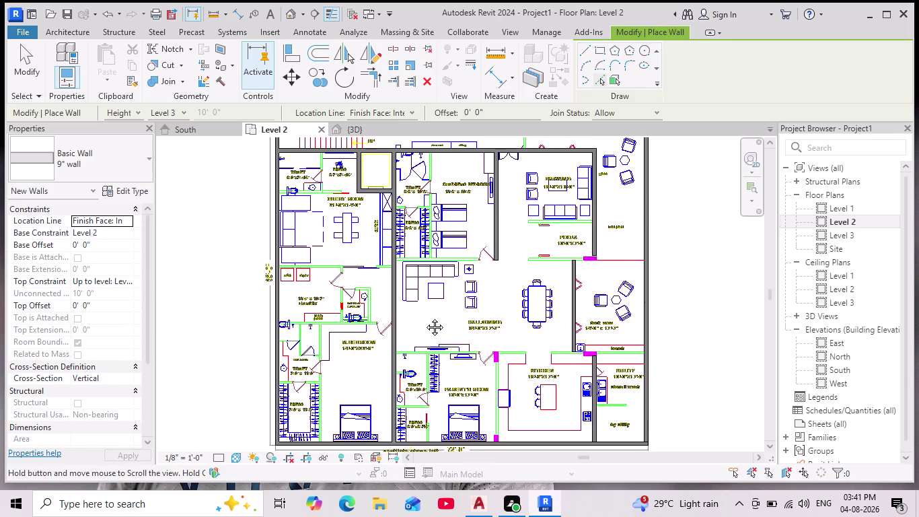
Exit wall placement, restart the Wall tool, and open the 9" wall type's Type Properties.
key(Escape)
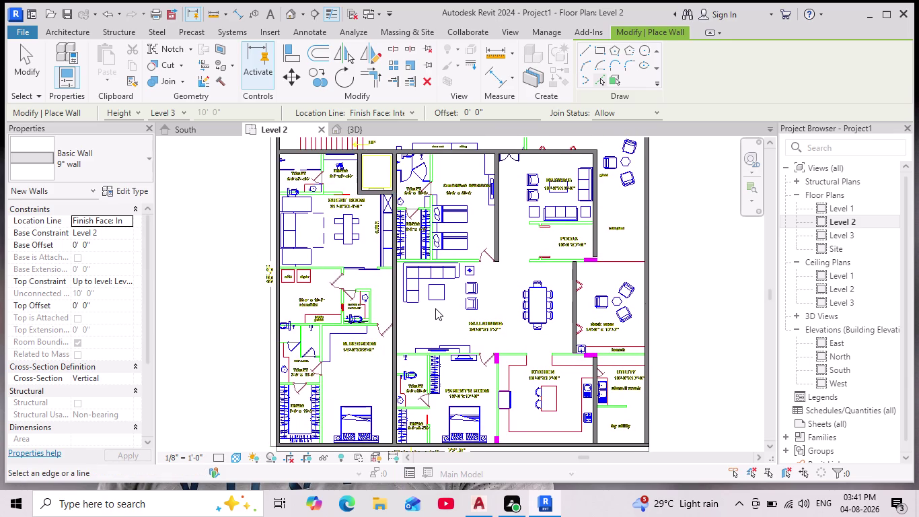
key(Escape)
key(Escape)
scroll(down, 3)
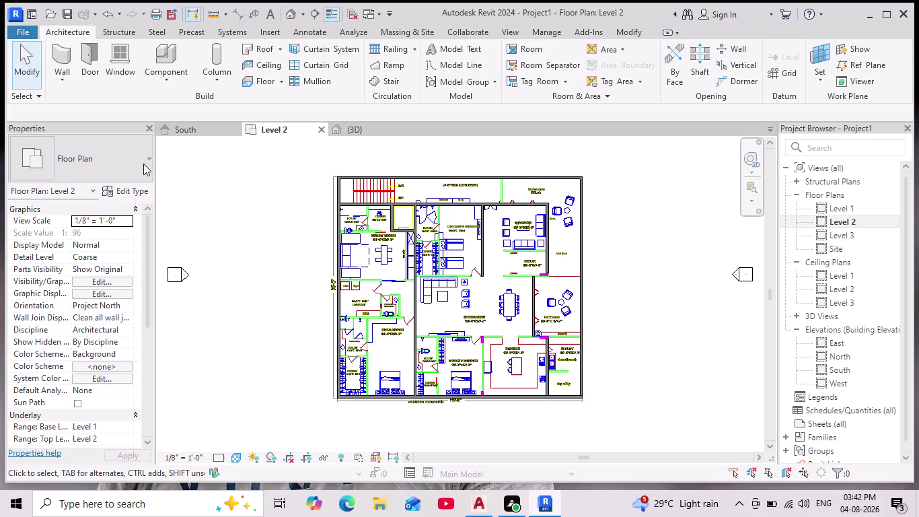
click(66, 55)
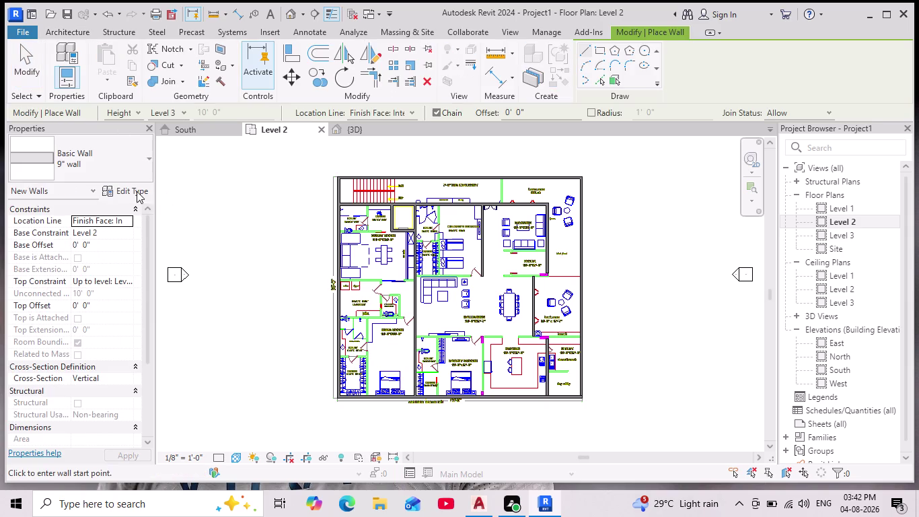
click(135, 188)
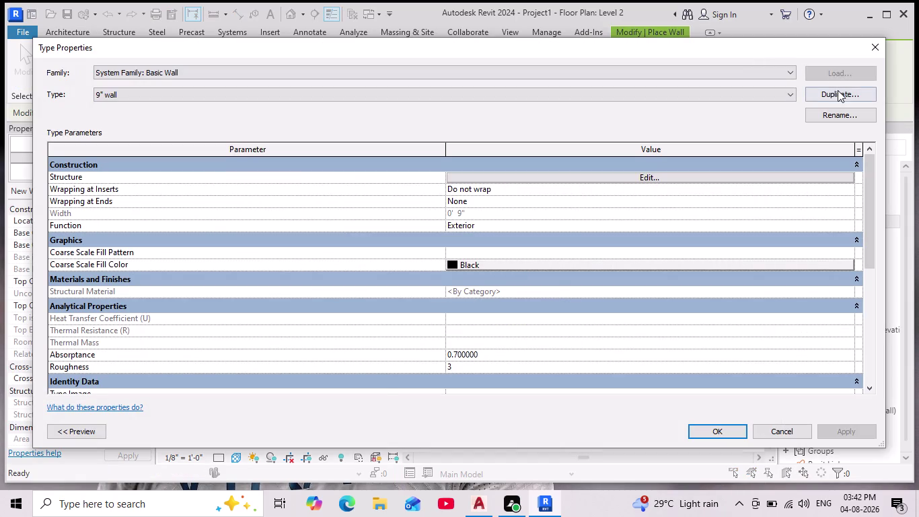
Duplicate the 9" wall type under the name '4.5" wall'.
click(835, 94)
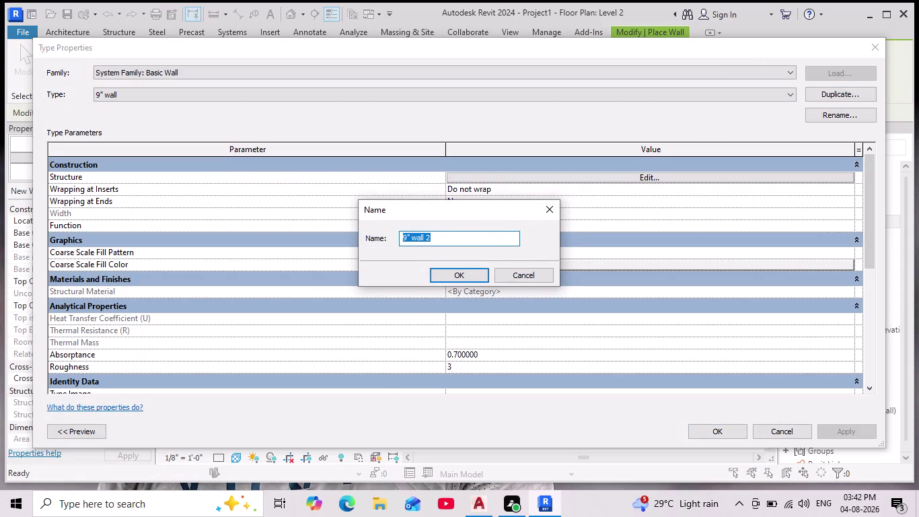
click(489, 240)
key(BackSpace)
key(BackSpace)
key(BackSpace)
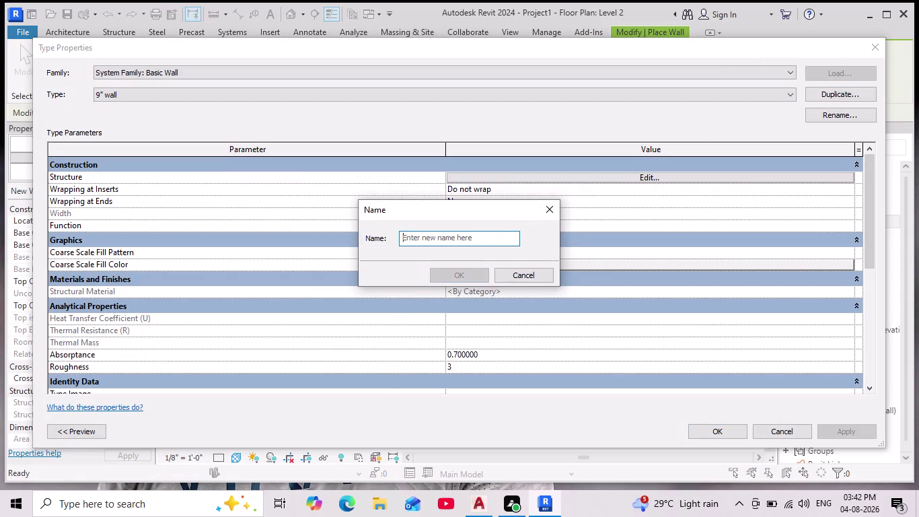
text(4.5)
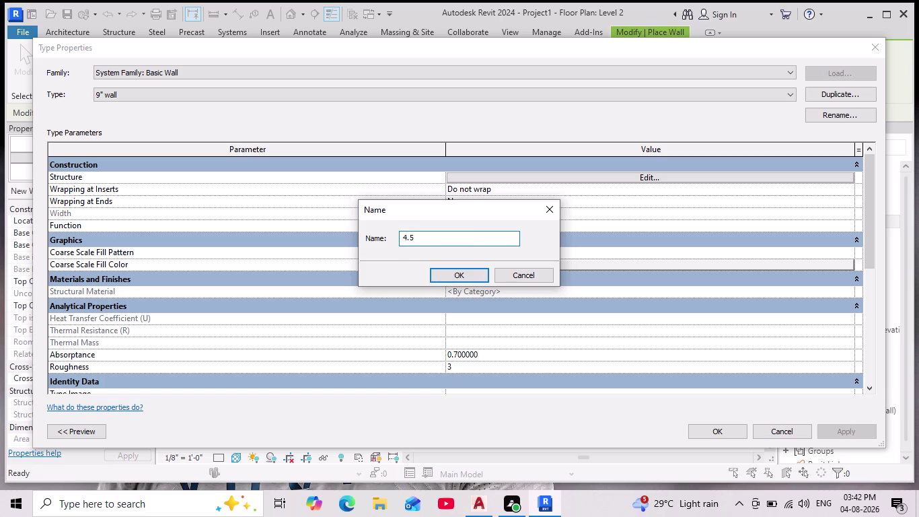
text(" wa)
text(ll)
key(Return)
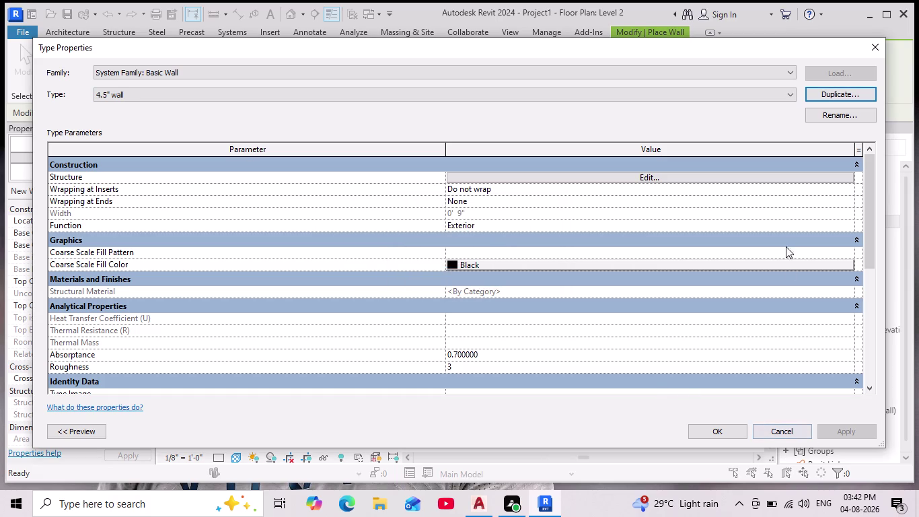
Set the new type's structure layer thickness to 4.5" and apply it.
click(680, 179)
click(473, 174)
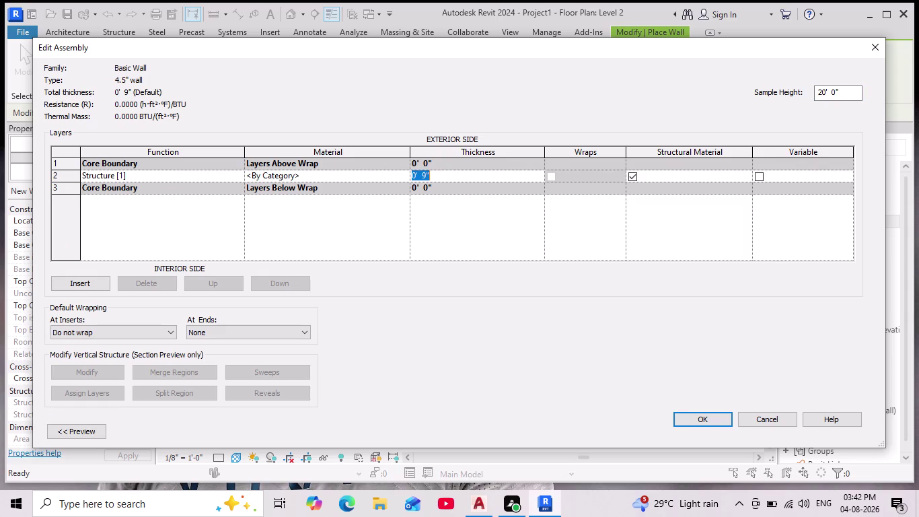
key(BackSpace)
text(4.5)
text(")
key(Return)
key(Return)
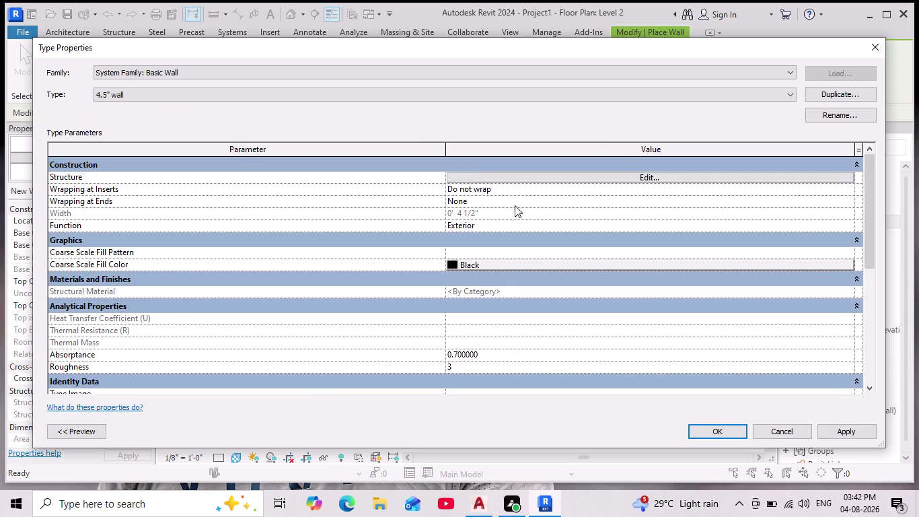
click(848, 428)
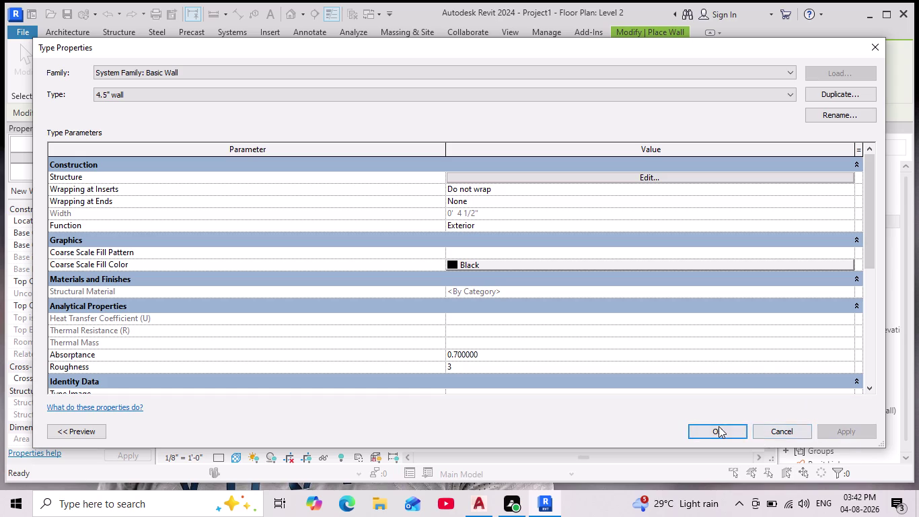
click(719, 426)
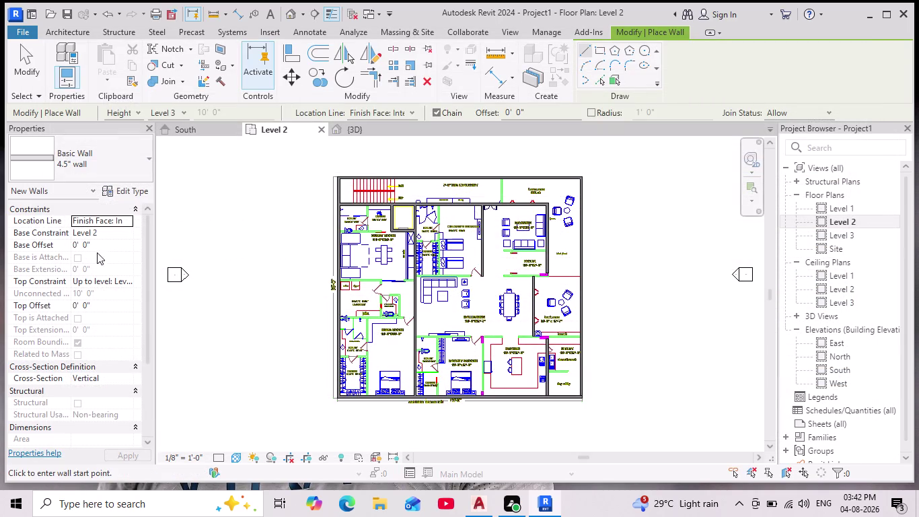
Draw a 4.5" wall along the dress room edge up to its corner by the master bedroom.
click(603, 82)
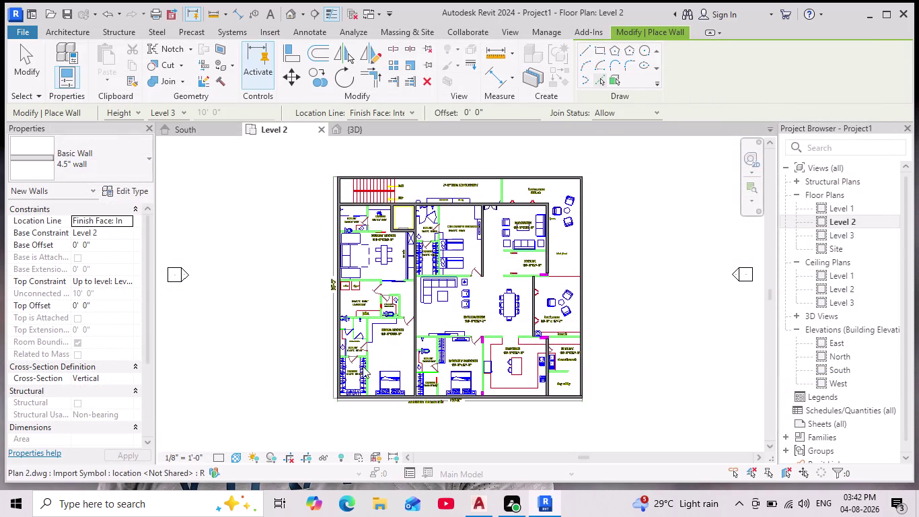
scroll(up, 3)
scroll(up, 3)
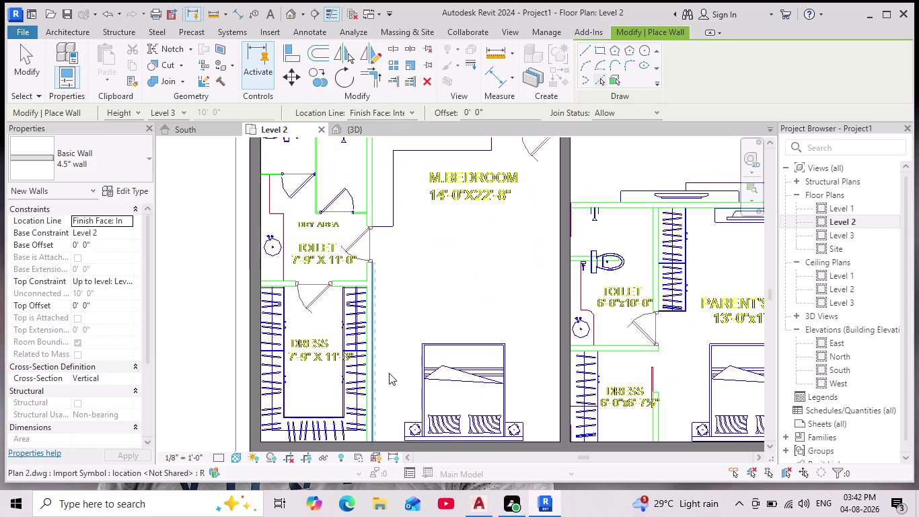
scroll(up, 3)
click(364, 400)
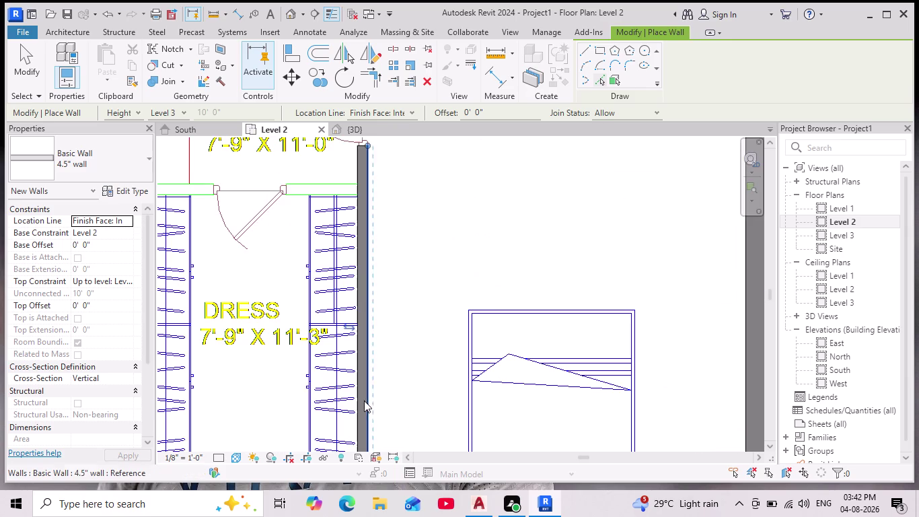
scroll(down, 3)
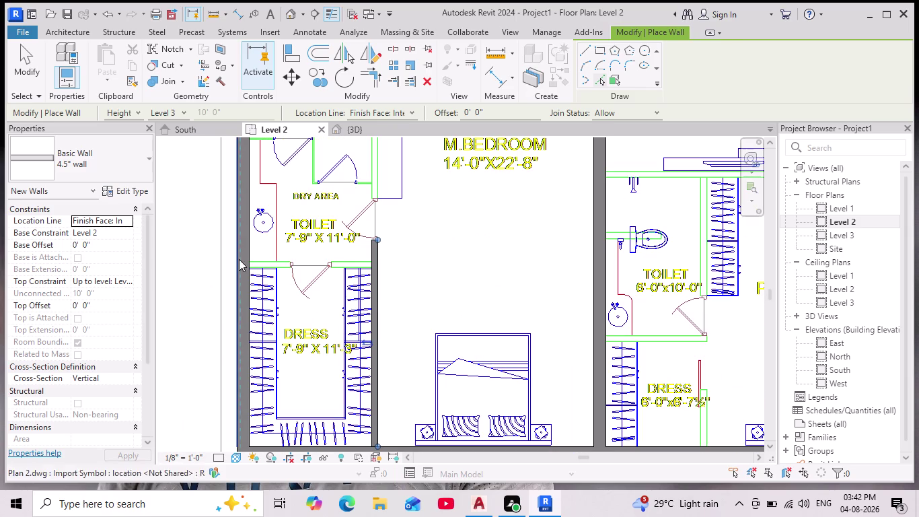
click(358, 264)
scroll(down, 3)
middle_drag(449, 228, 425, 308)
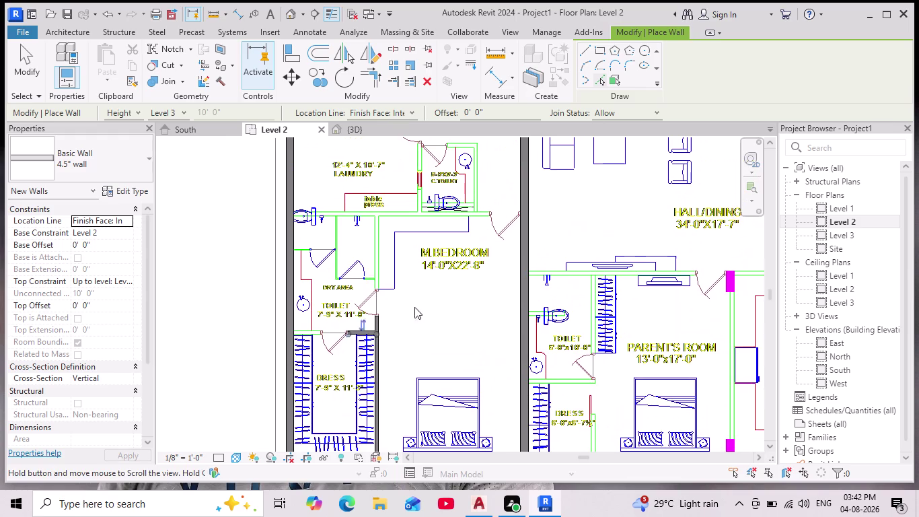
scroll(down, 3)
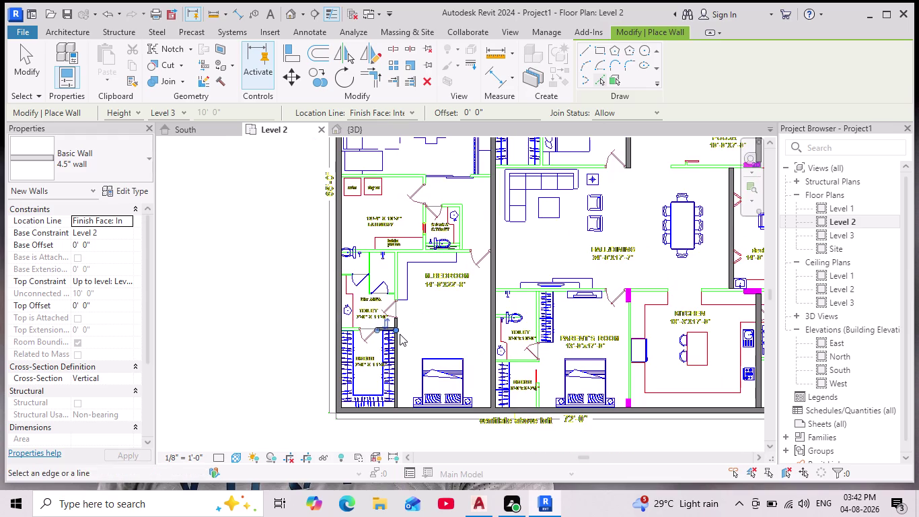
Stop drawing walls and activate the Align tool.
key(Escape)
click(283, 63)
scroll(up, 3)
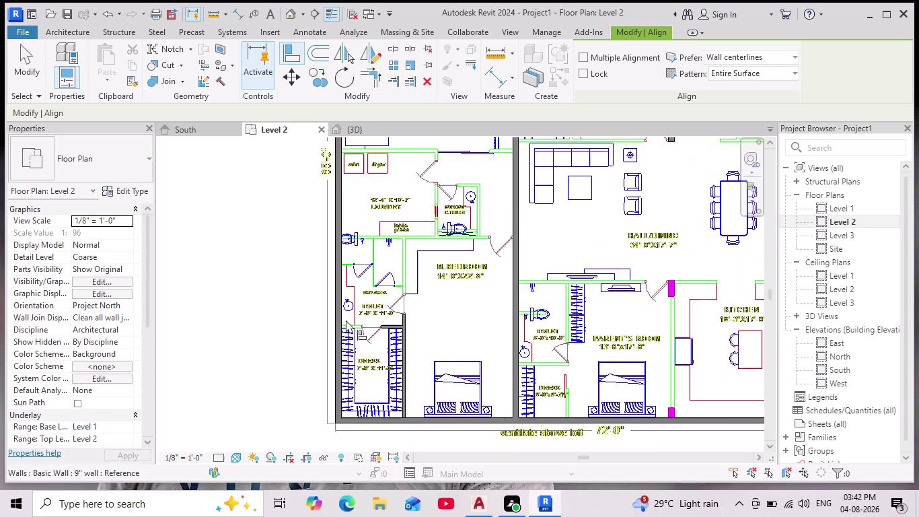
Align the 4.5" dress room wall to its linked-plan line, then cancel a second pending alignment.
click(339, 330)
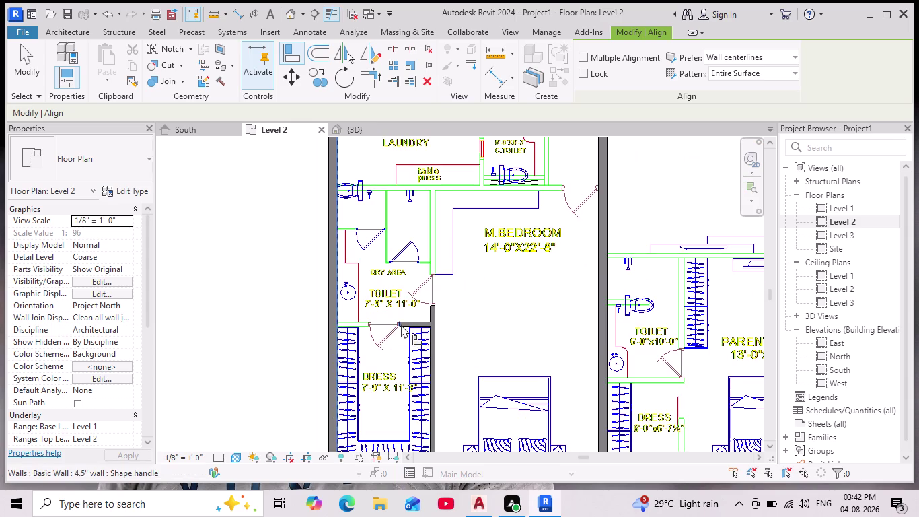
click(400, 324)
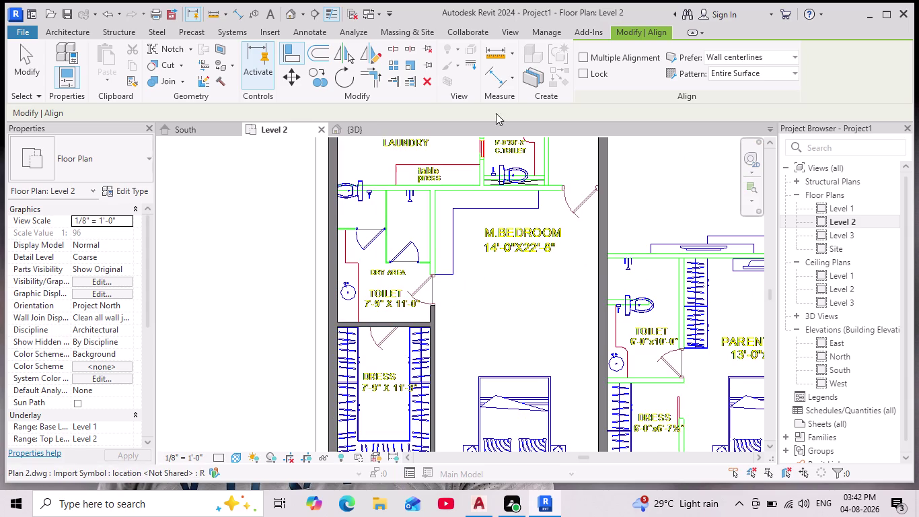
click(292, 61)
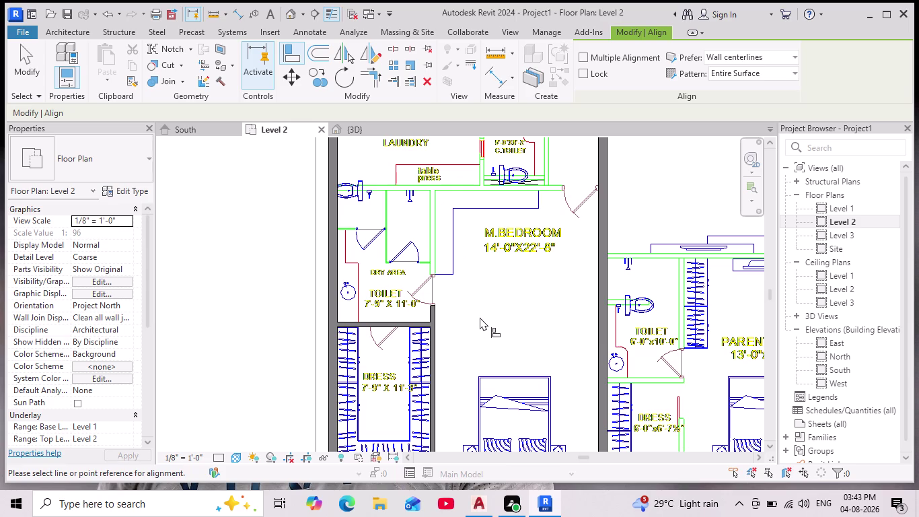
scroll(down, 3)
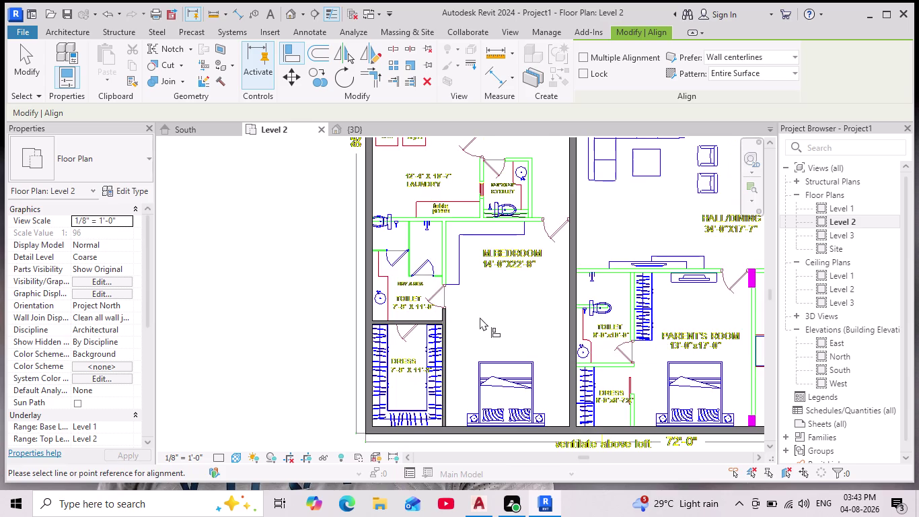
click(444, 306)
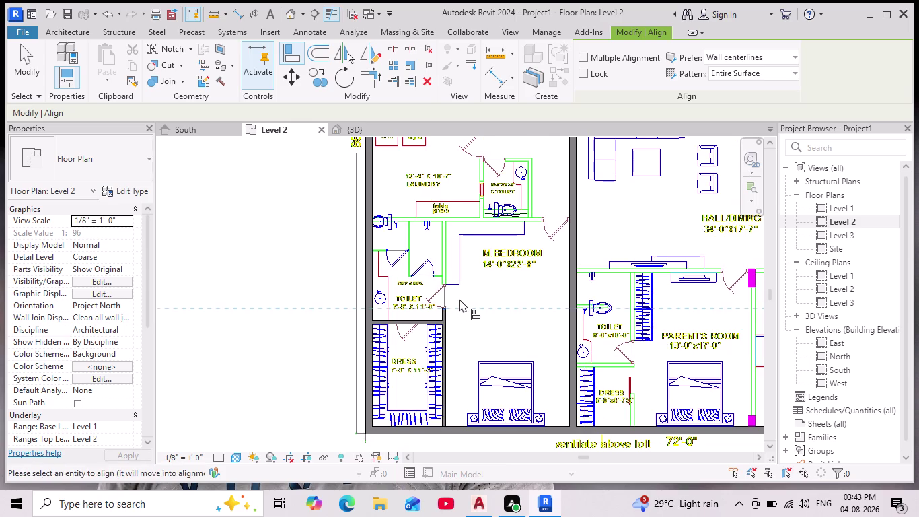
key(Escape)
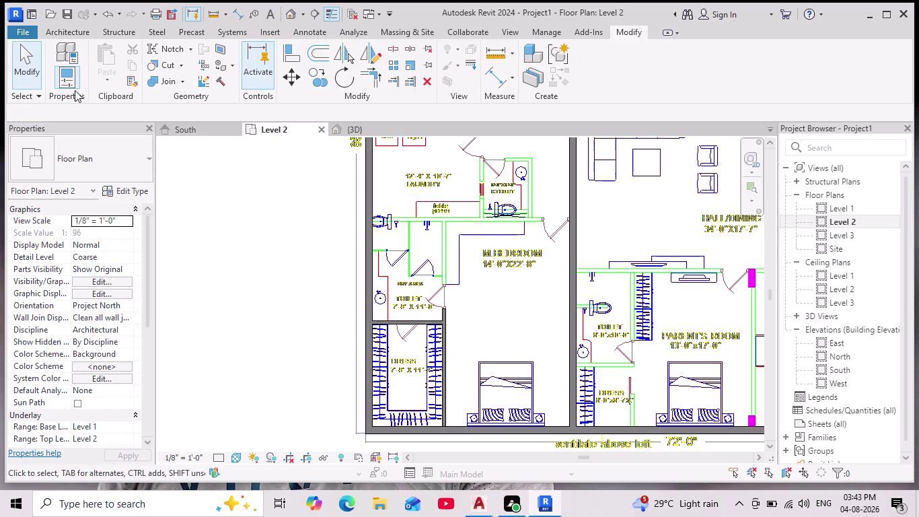
Trace a 4.5" wall with Pick Lines on the CAD line below the laundry, then start Align.
click(71, 29)
click(68, 61)
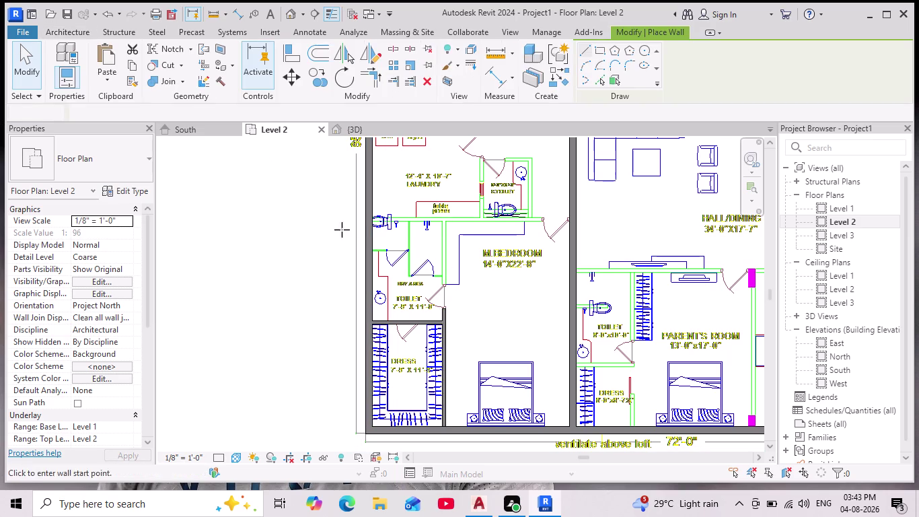
scroll(up, 3)
click(597, 84)
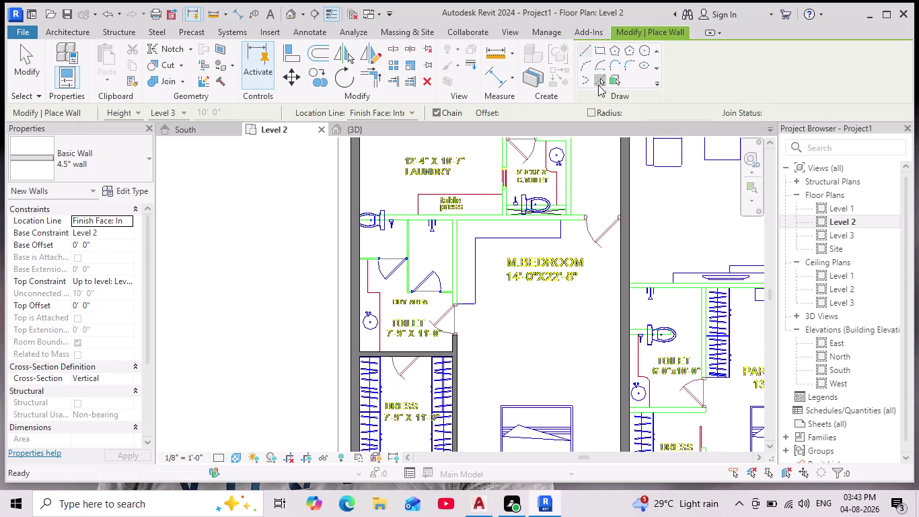
click(405, 218)
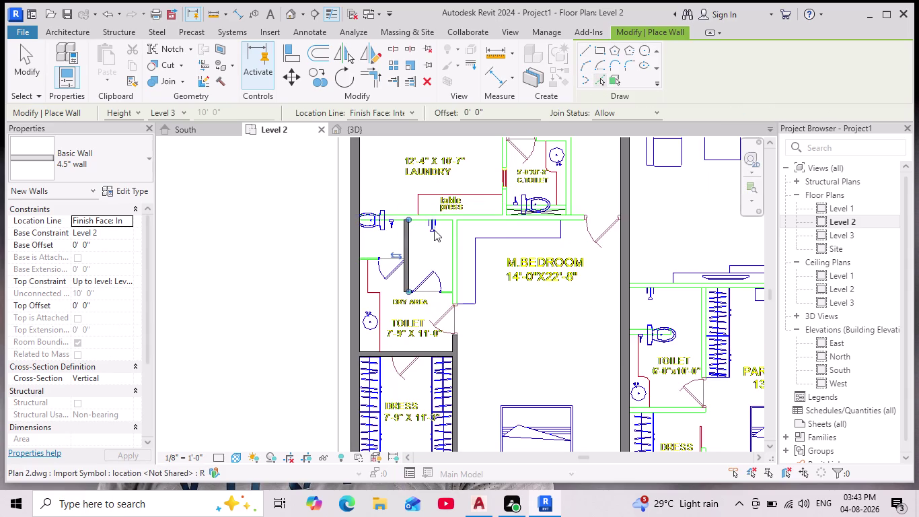
key(ctrl+z)
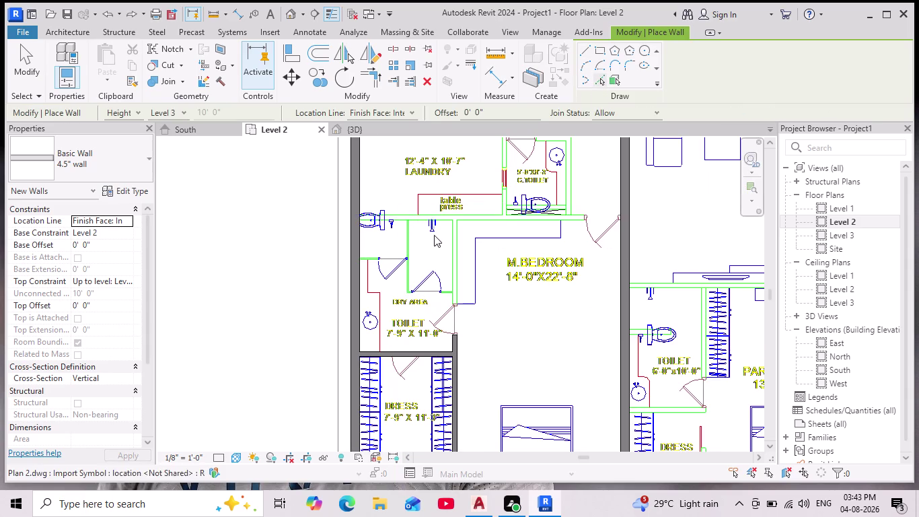
click(400, 219)
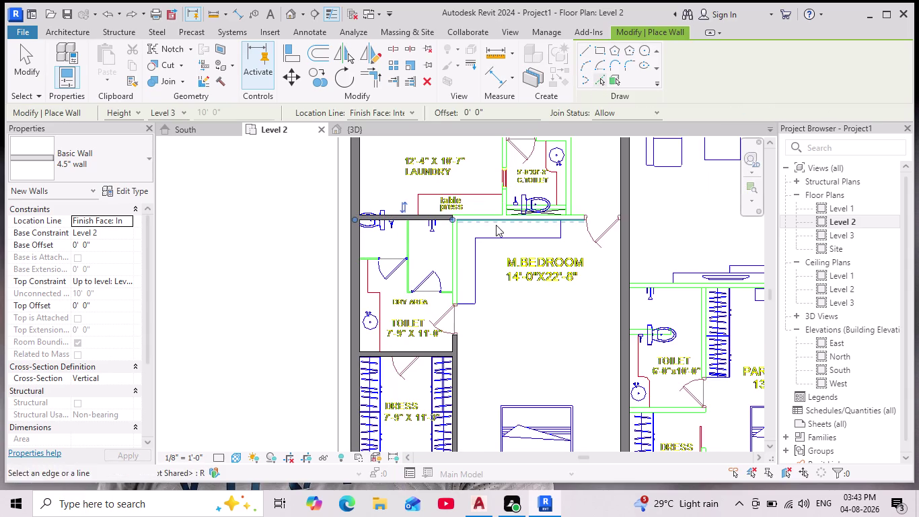
key(Escape)
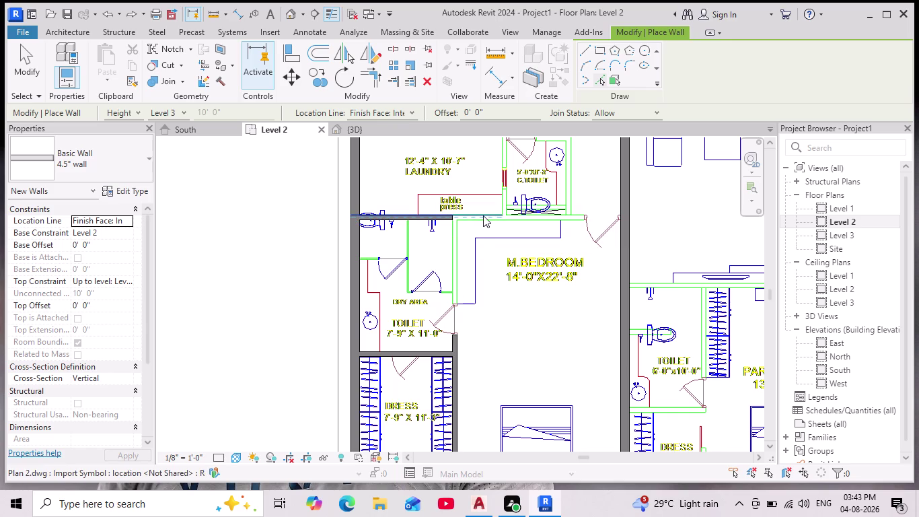
click(298, 55)
click(621, 208)
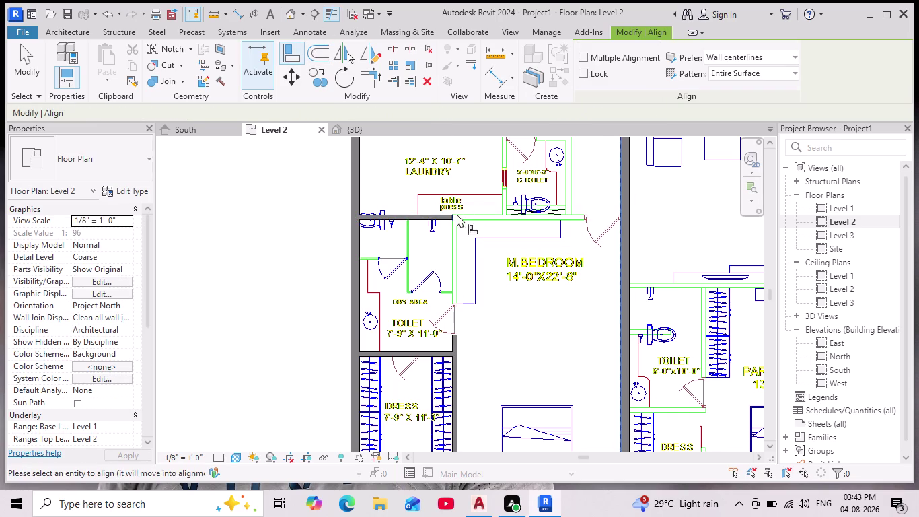
Align the new laundry wall and the wall below the toilet to their plan lines.
click(454, 217)
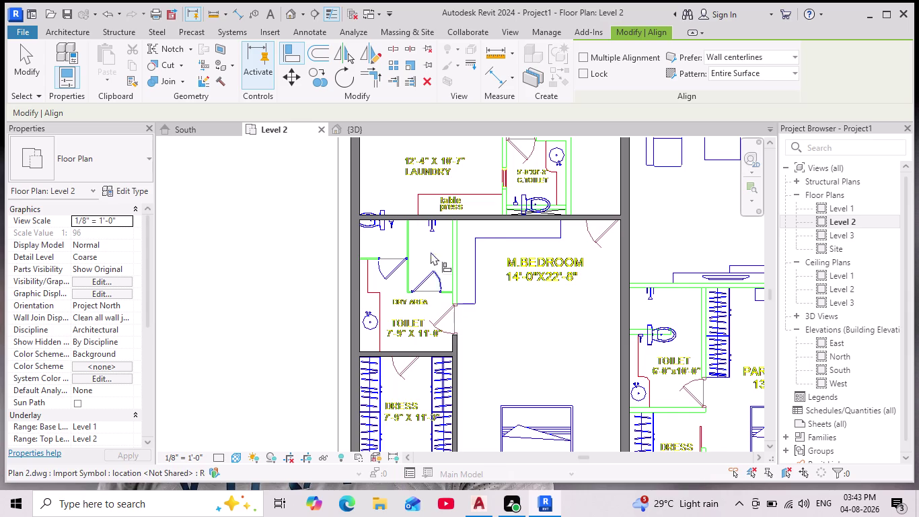
click(464, 222)
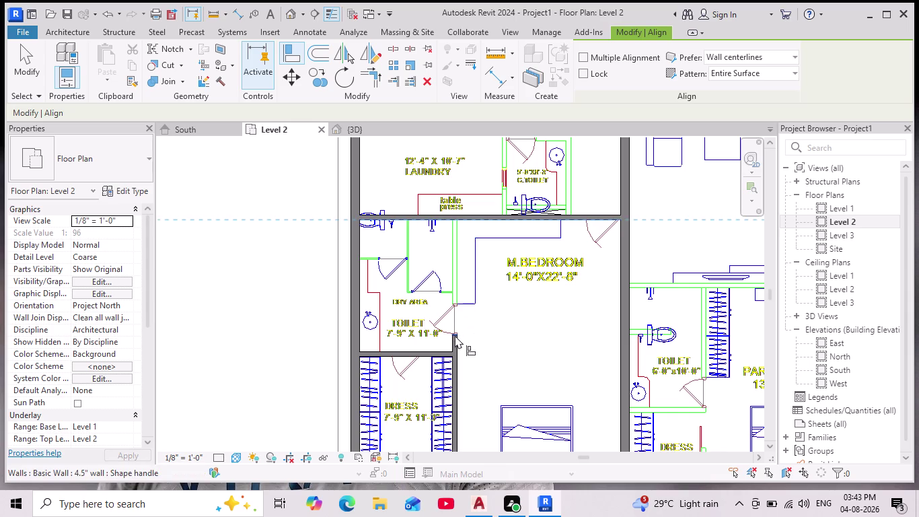
click(455, 335)
Pan and zoom to the laundry and common toilet area with the Architecture tools up.
scroll(down, 3)
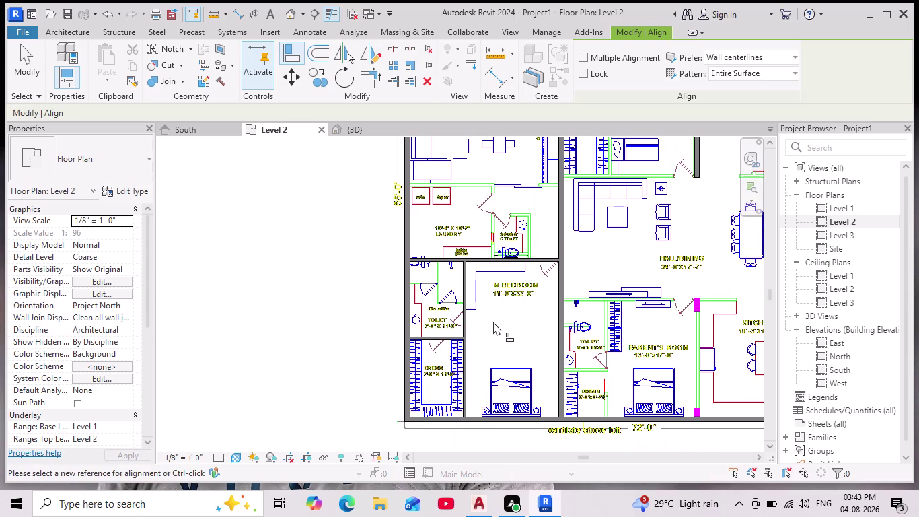
scroll(down, 3)
scroll(up, 3)
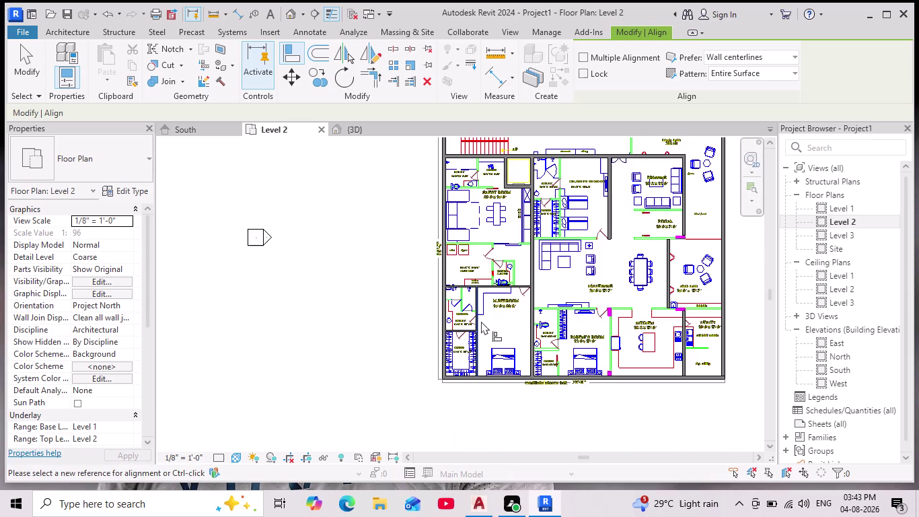
scroll(up, 3)
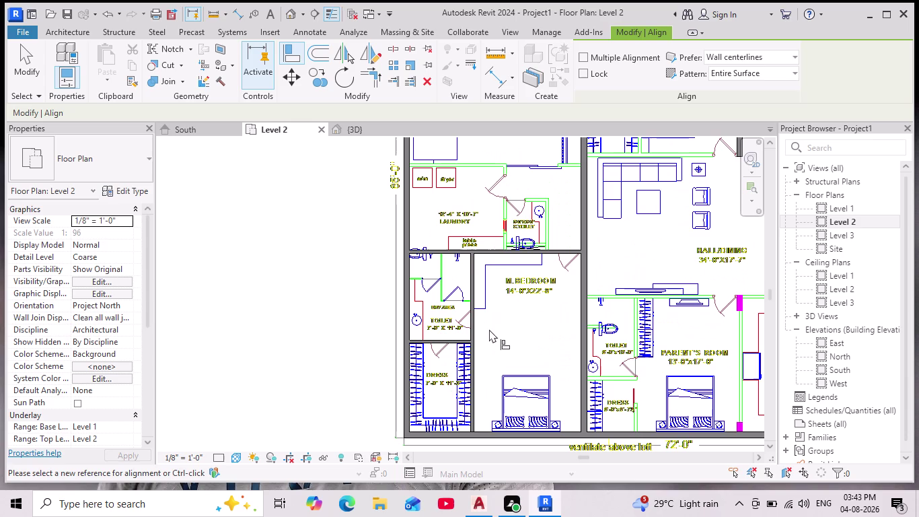
scroll(up, 3)
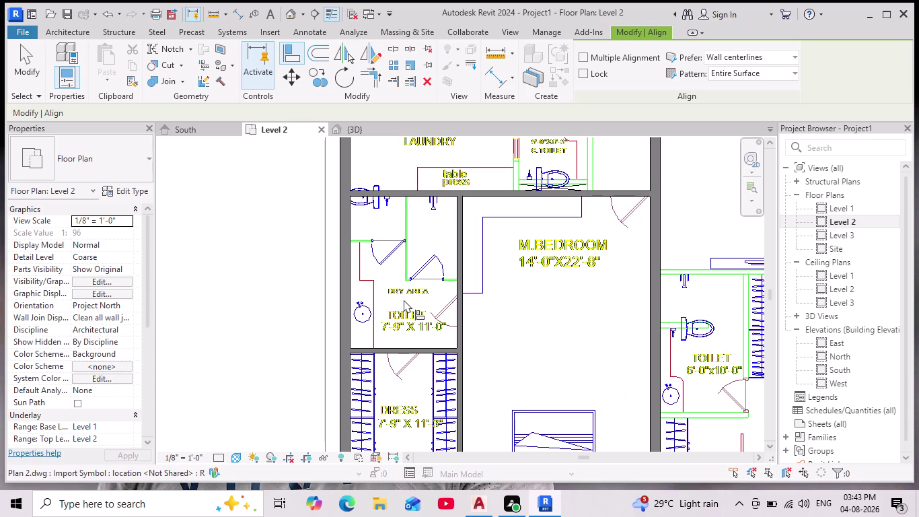
scroll(down, 3)
middle_drag(549, 261, 551, 281)
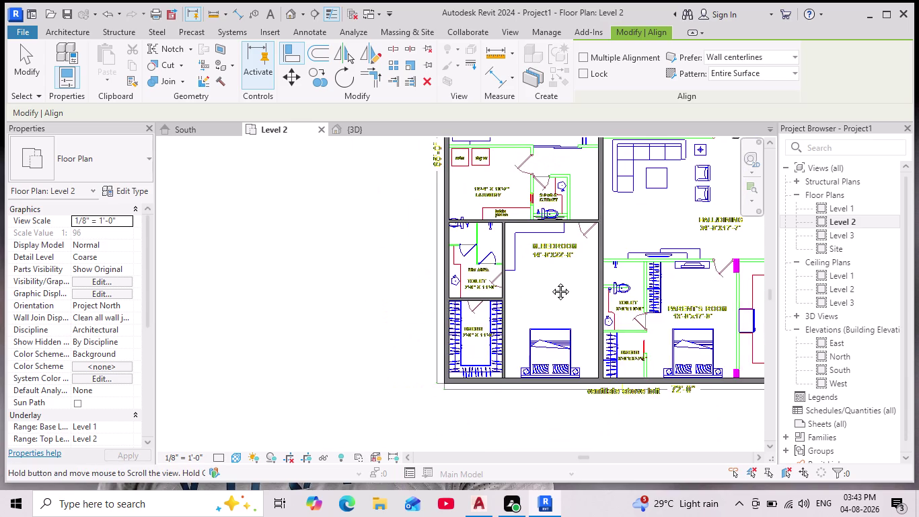
middle_drag(550, 282, 541, 355)
scroll(down, 3)
scroll(up, 3)
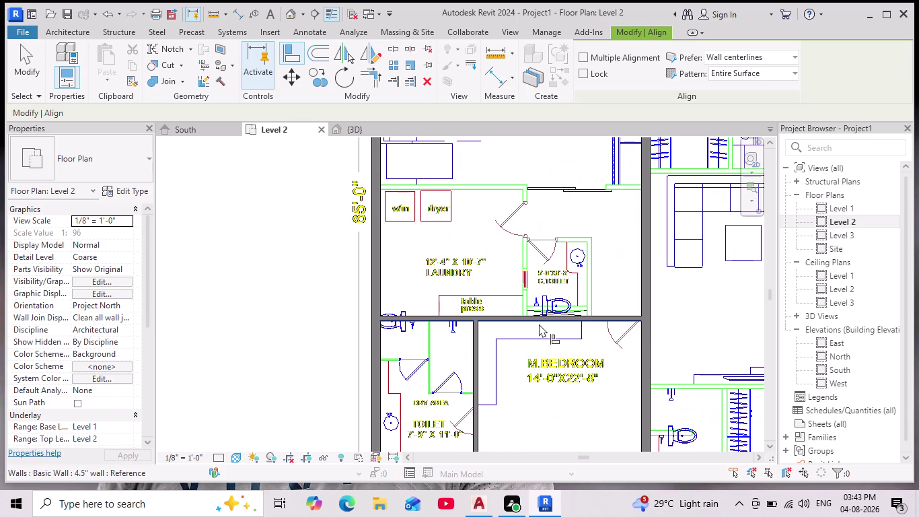
scroll(up, 3)
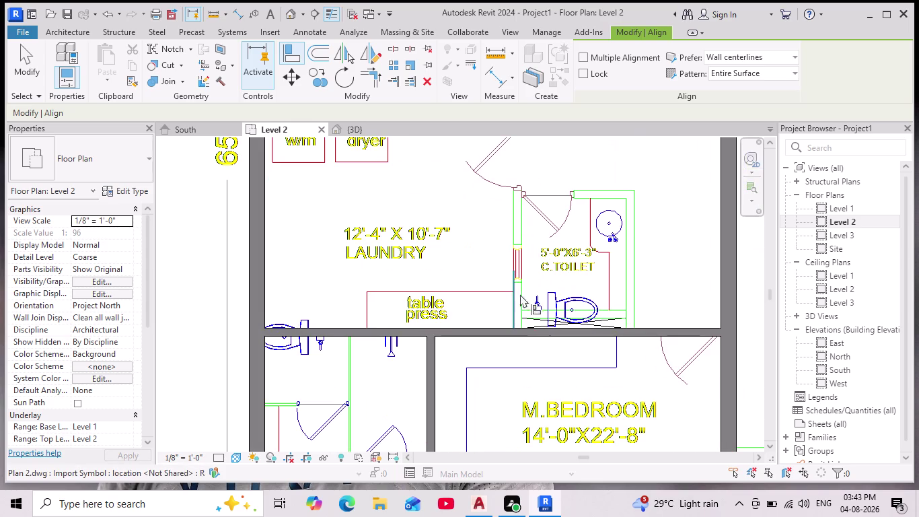
click(68, 31)
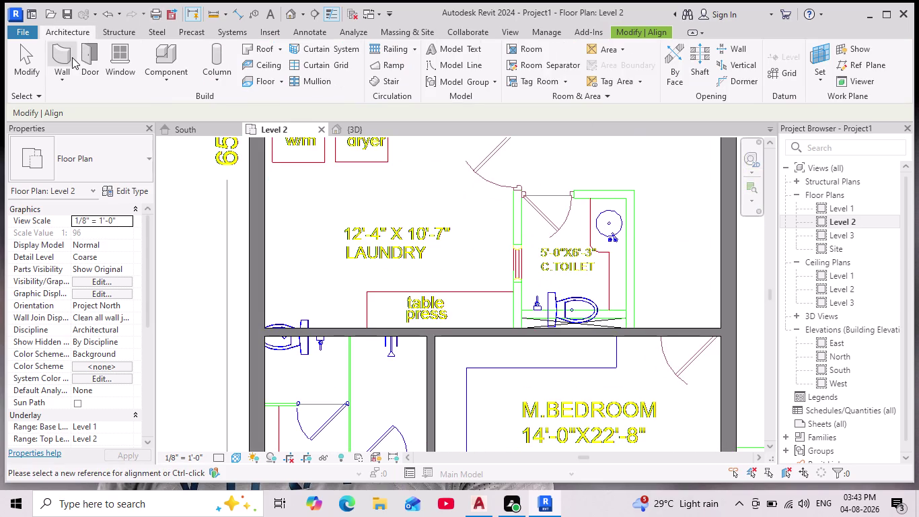
Pick the CAD lines for 4.5" walls on both sides of the common toilet, undoing a misplaced wall.
click(72, 57)
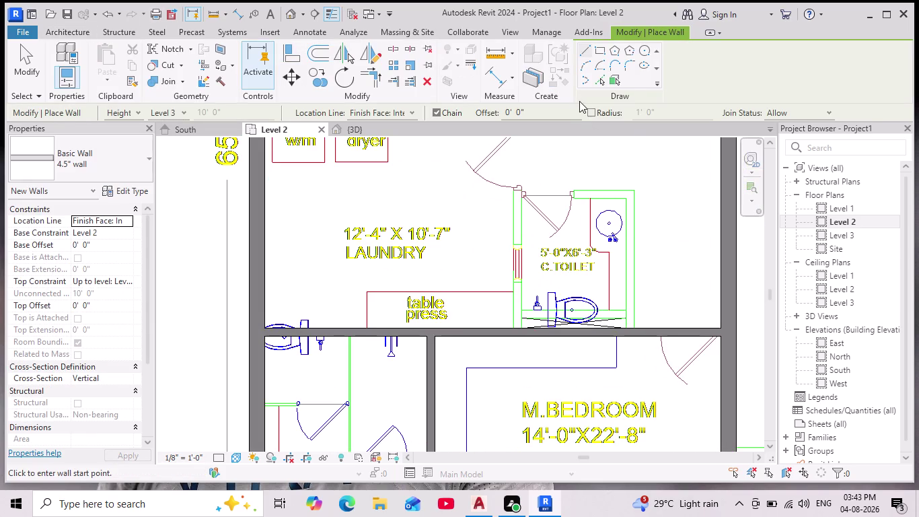
click(600, 83)
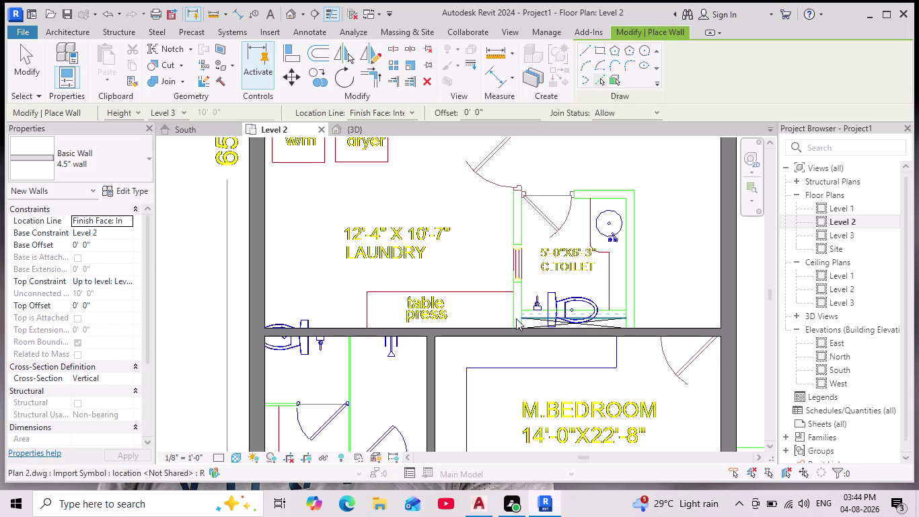
click(518, 317)
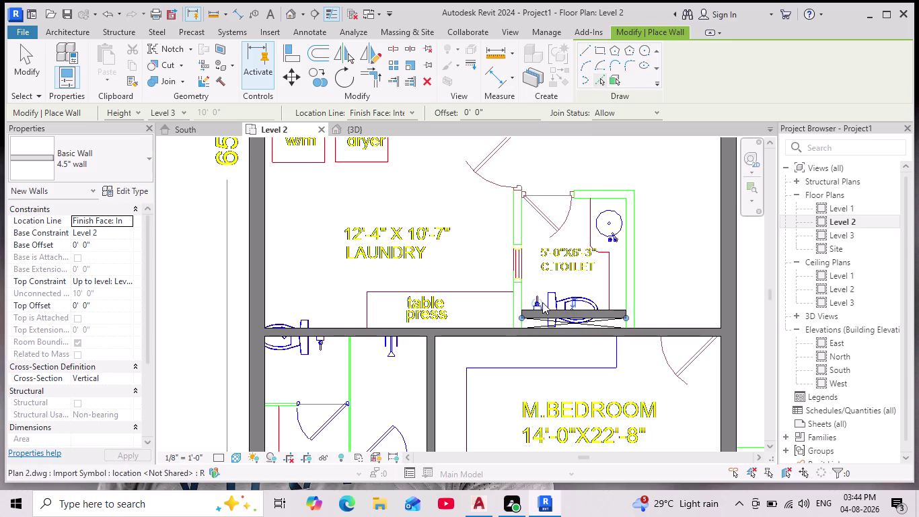
key(ctrl+z)
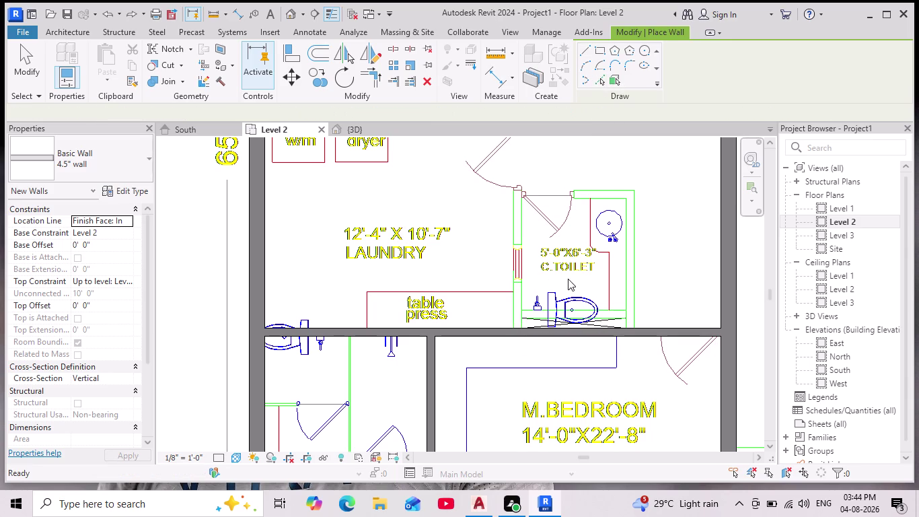
scroll(down, 3)
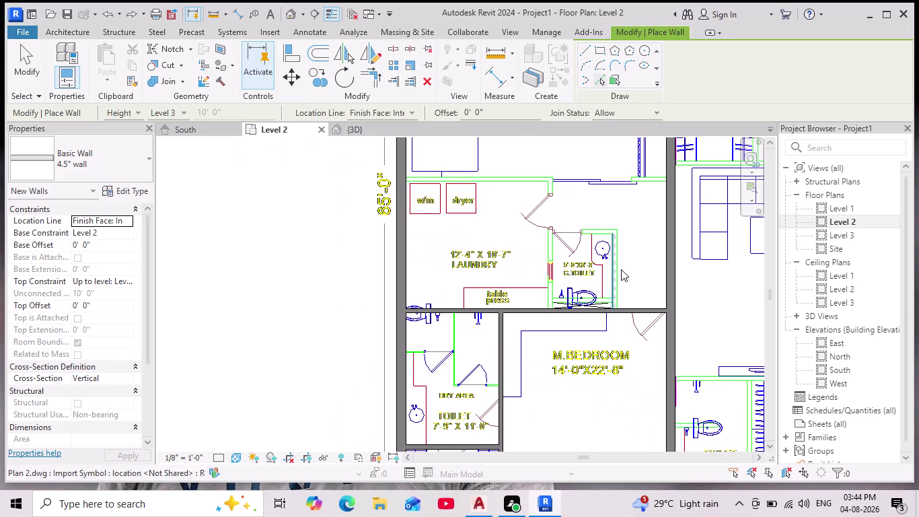
scroll(up, 3)
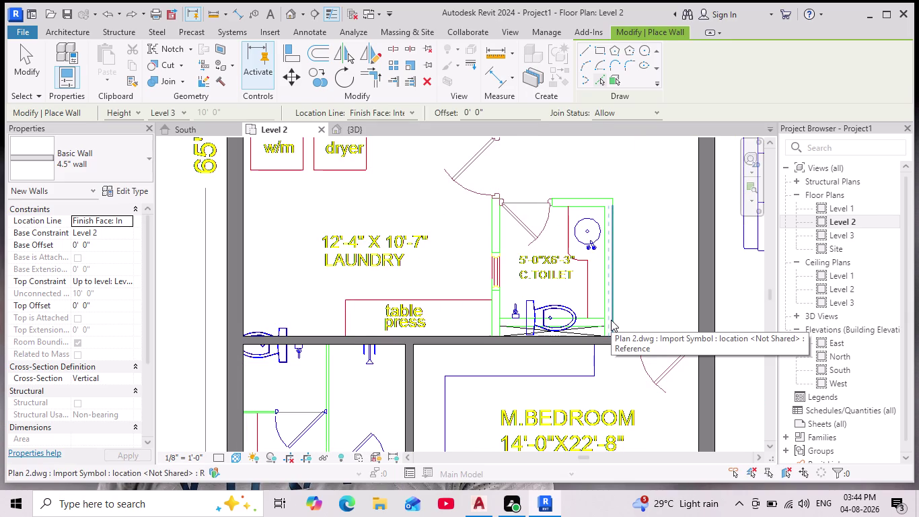
click(611, 320)
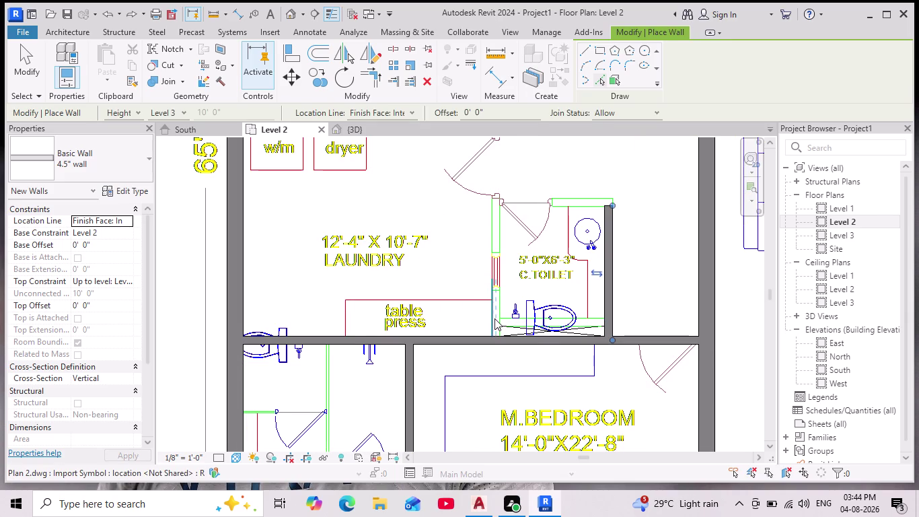
click(494, 318)
Trace a 4.5" wall along the laundry's top edge.
scroll(down, 3)
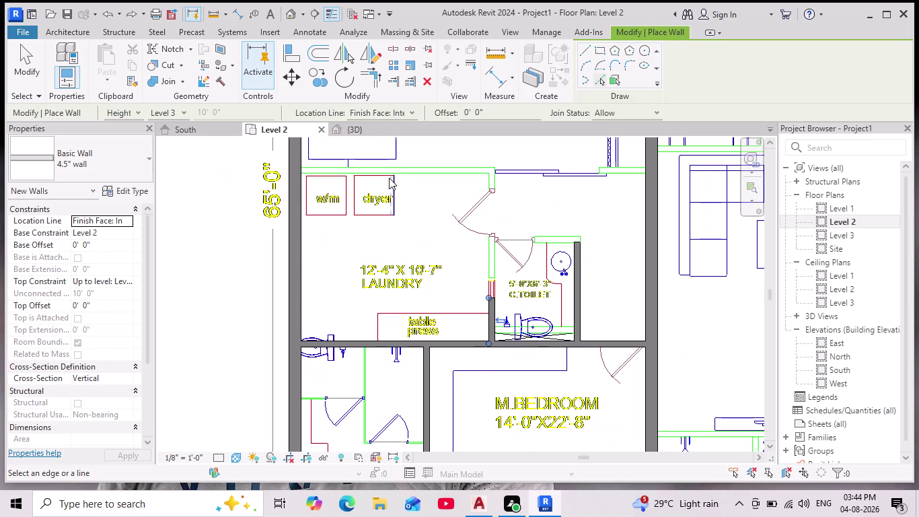
middle_drag(442, 270, 458, 308)
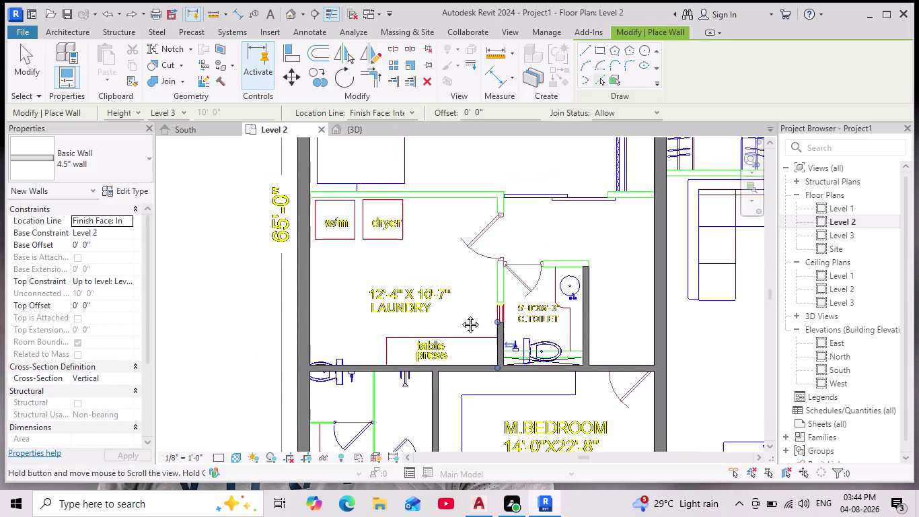
middle_drag(459, 308, 470, 345)
click(378, 247)
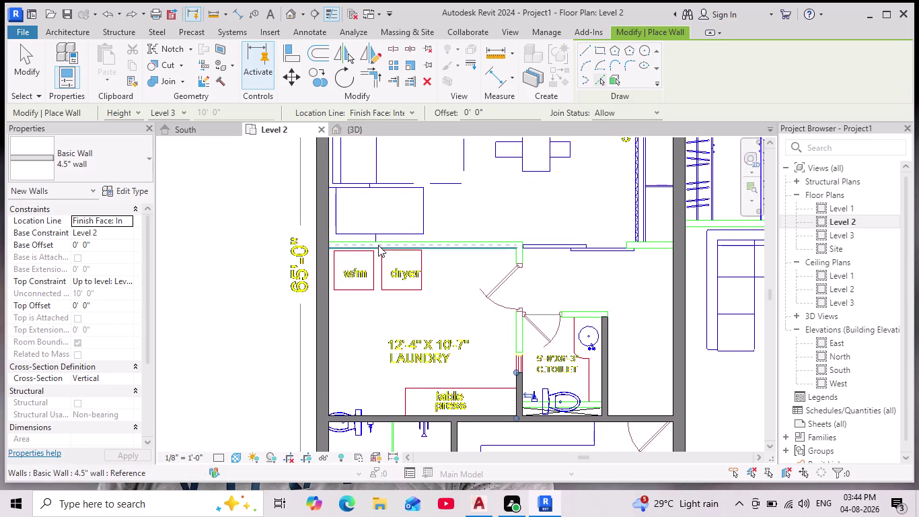
Extend the laundry's top wall to meet the toilet's left wall with Trim/Extend to Corner.
click(365, 80)
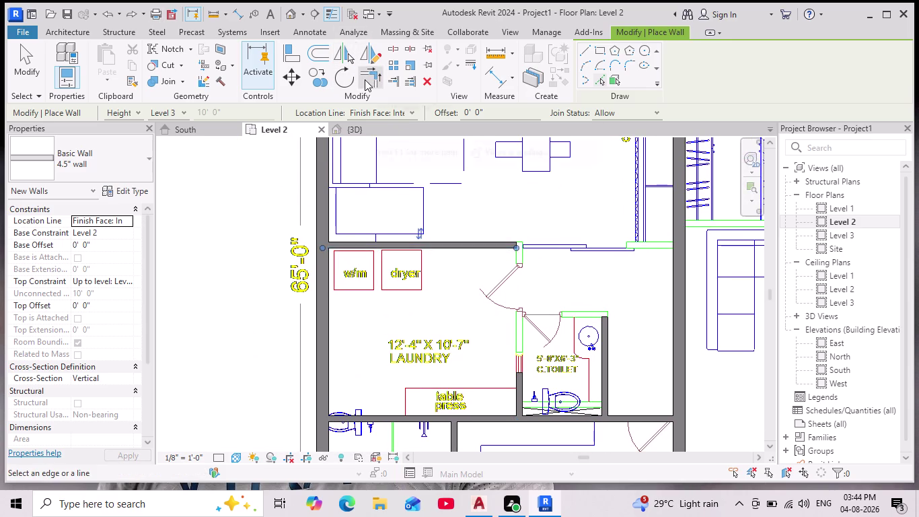
click(502, 242)
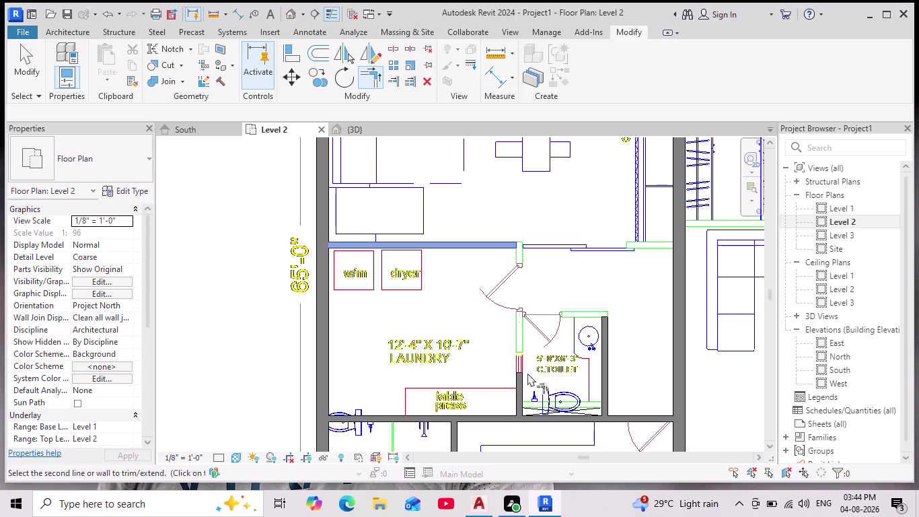
click(520, 378)
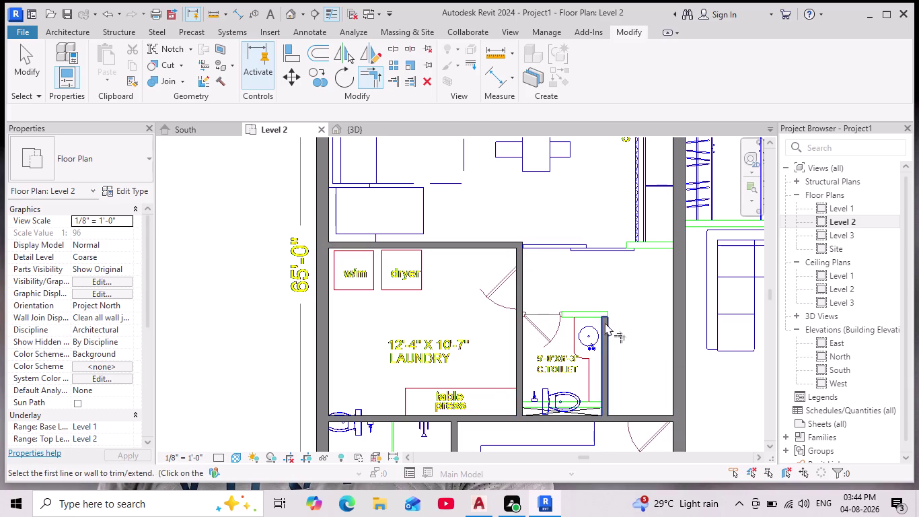
scroll(up, 3)
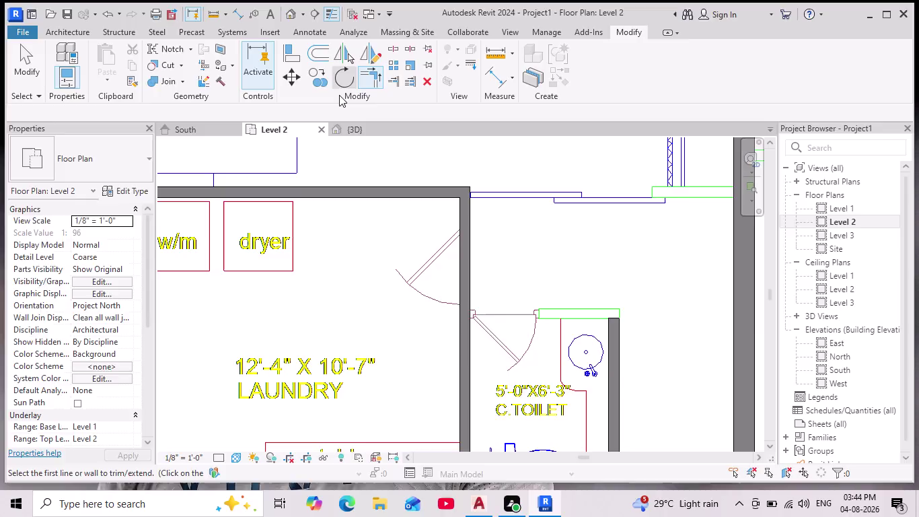
scroll(down, 3)
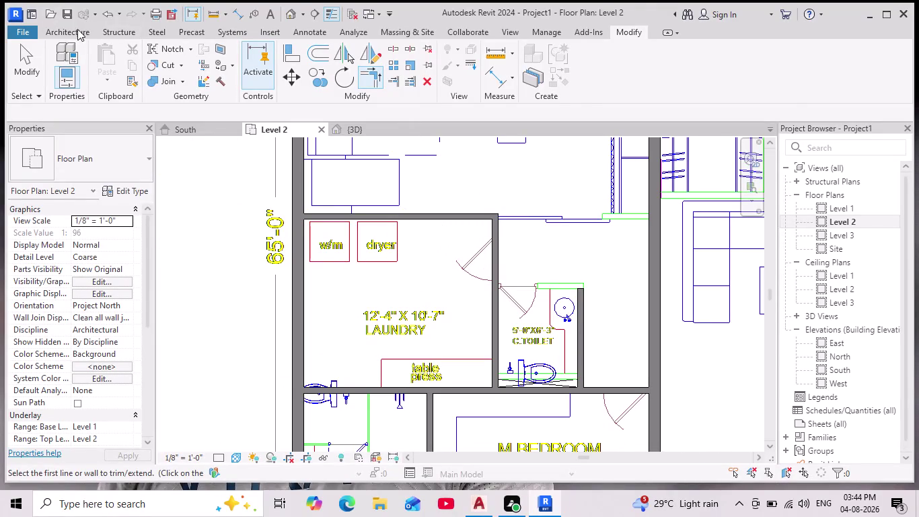
Trace a 4.5" wall along the toilet's top CAD line with Pick Lines.
click(78, 29)
click(70, 58)
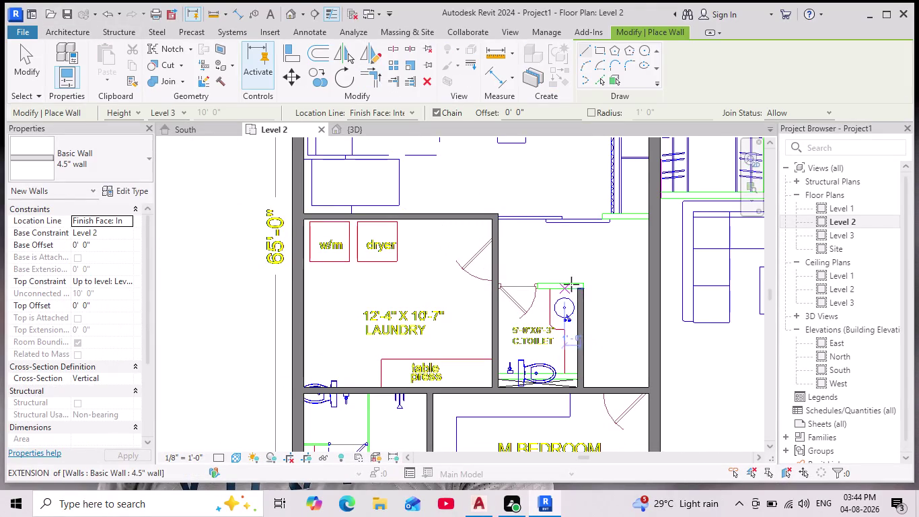
click(602, 82)
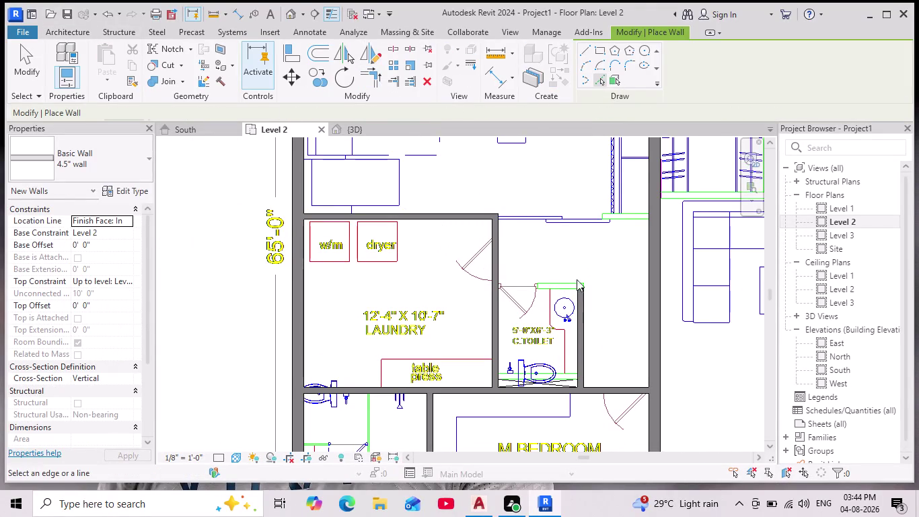
scroll(up, 3)
click(562, 288)
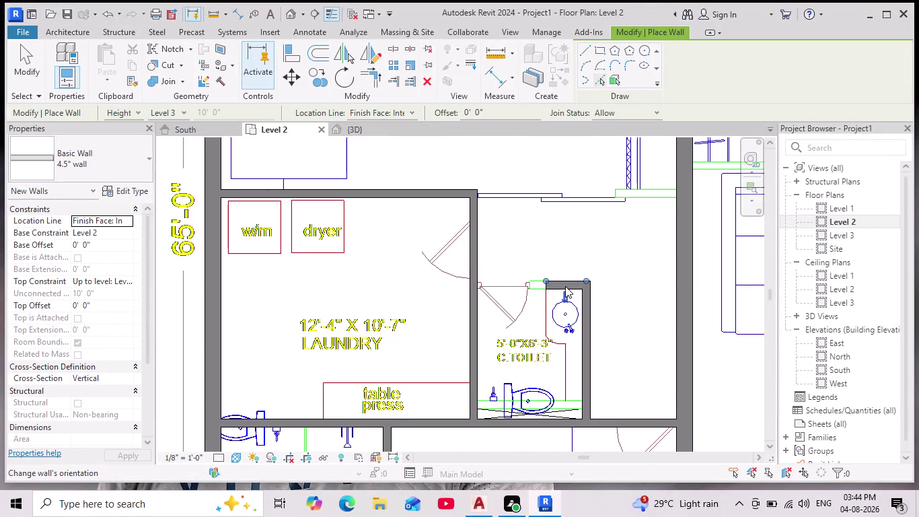
Align the toilet's top wall to the CAD wall line and check the result.
click(290, 49)
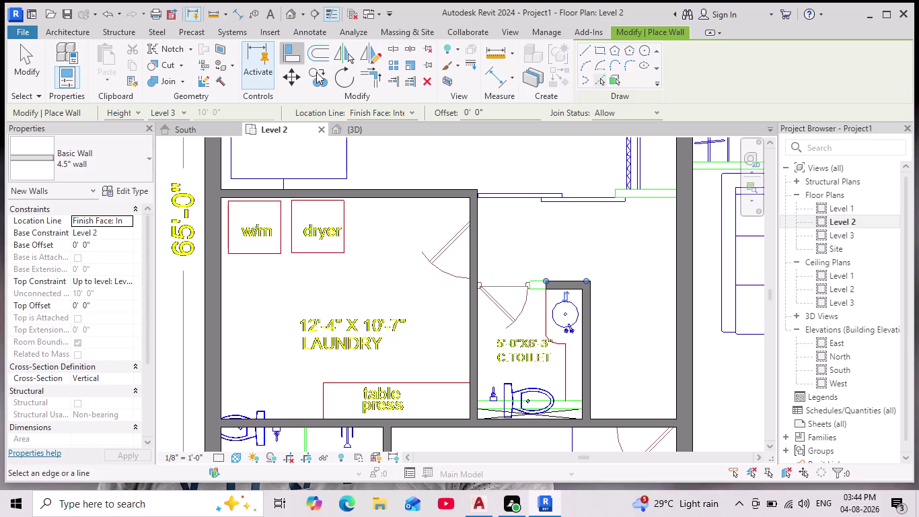
click(477, 289)
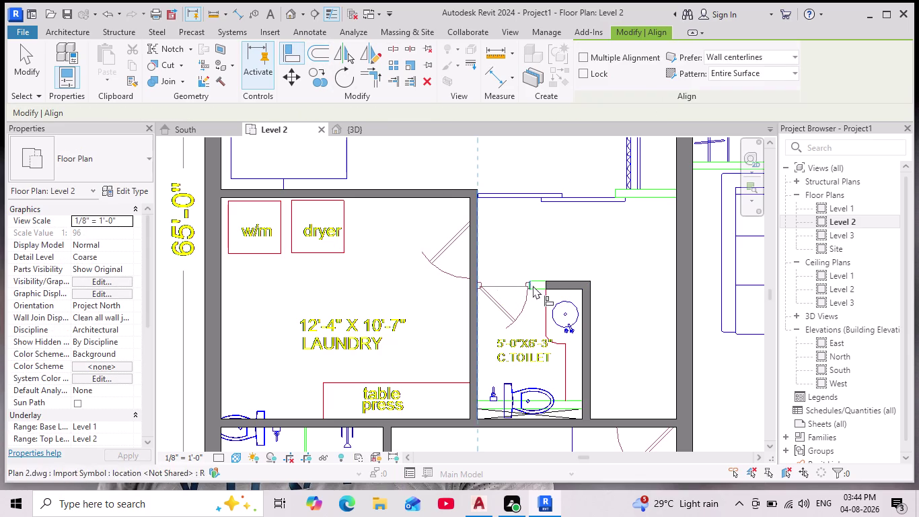
click(545, 284)
scroll(down, 3)
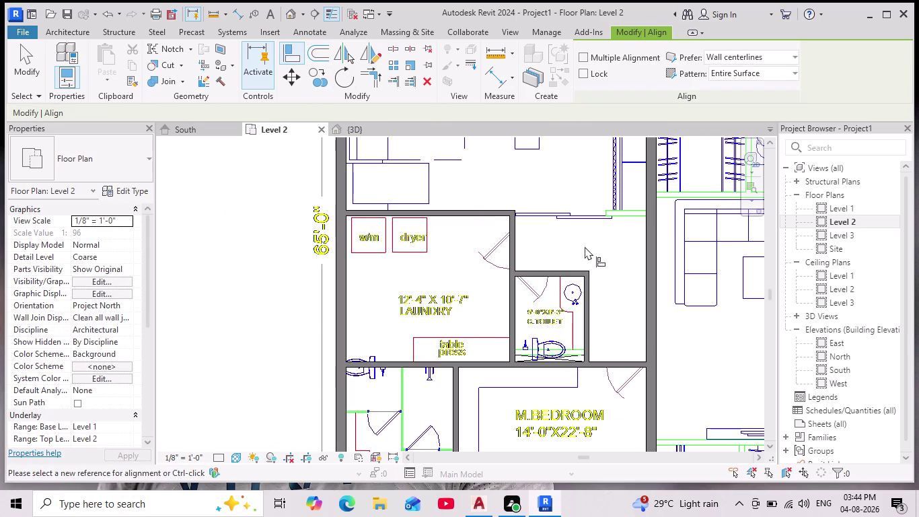
scroll(down, 3)
scroll(down, 3)
middle_drag(597, 245, 602, 287)
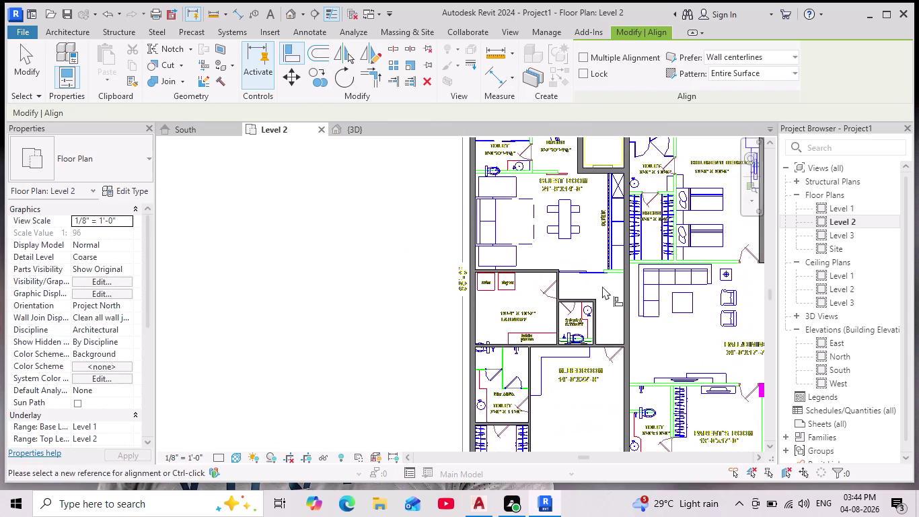
scroll(up, 3)
middle_drag(604, 277, 560, 287)
scroll(down, 3)
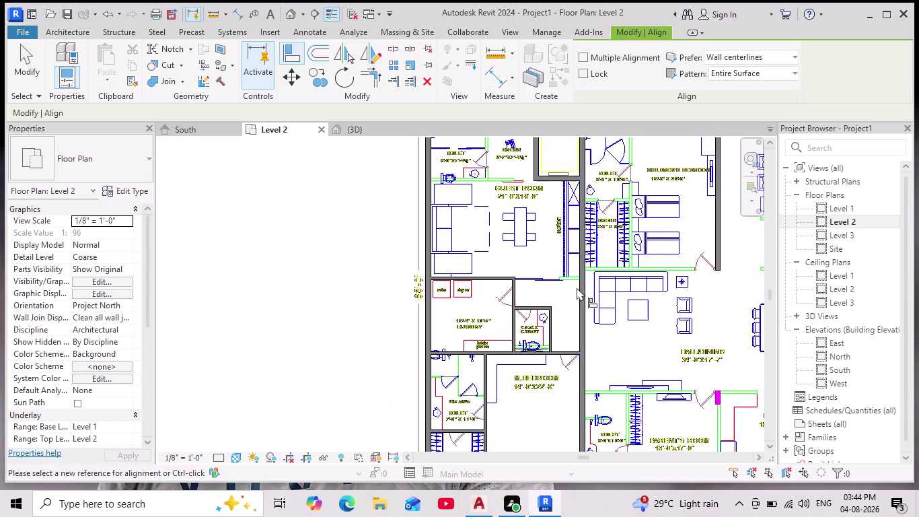
scroll(up, 3)
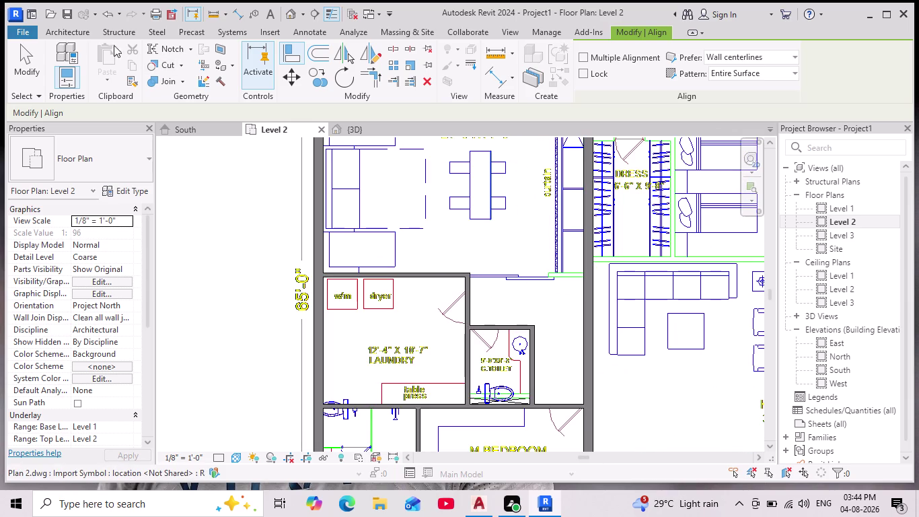
Start placing another 4.5" interior wall.
click(85, 30)
click(60, 66)
scroll(up, 3)
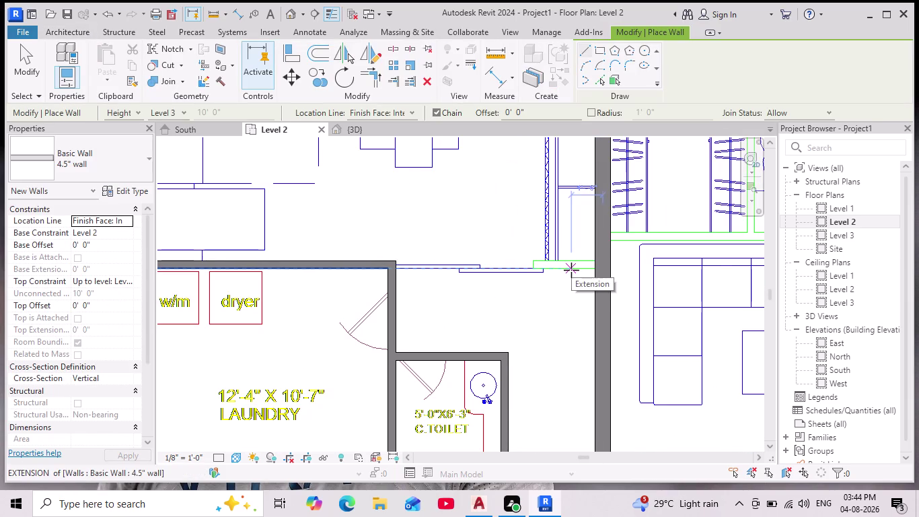
Trace a 4.5" wall on the CAD line above the toilet, after abandoning a first attempt.
scroll(down, 3)
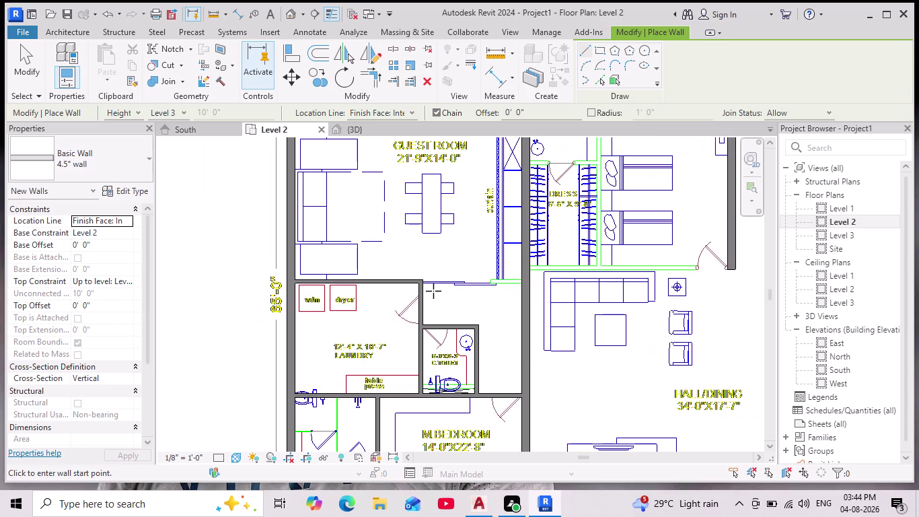
scroll(up, 3)
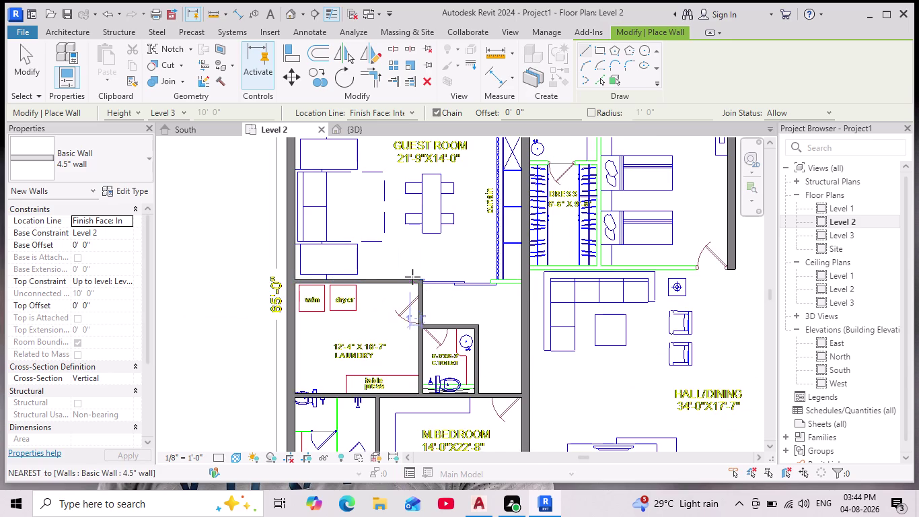
click(412, 282)
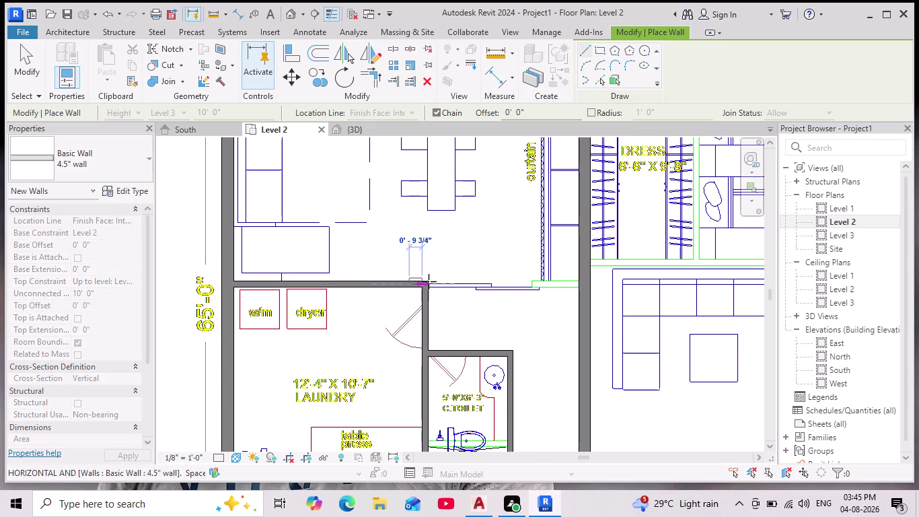
key(Escape)
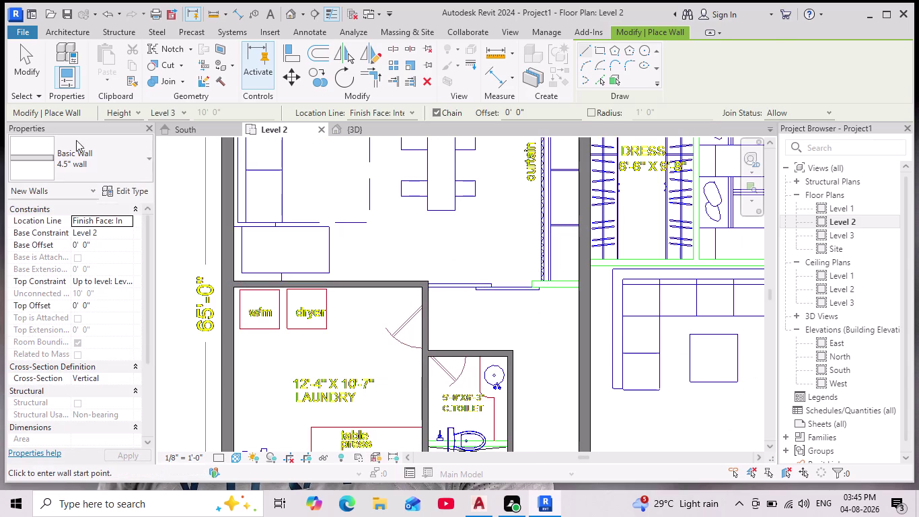
key(Escape)
click(78, 27)
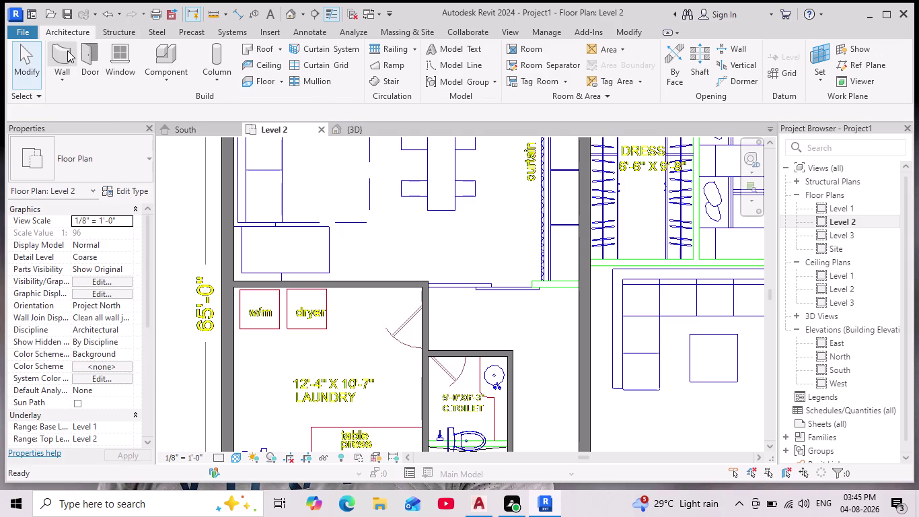
click(67, 51)
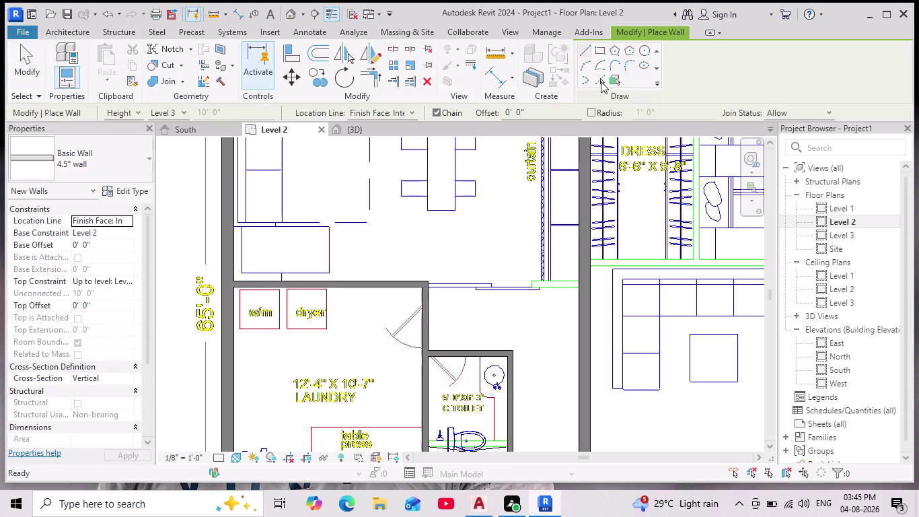
click(601, 82)
click(558, 285)
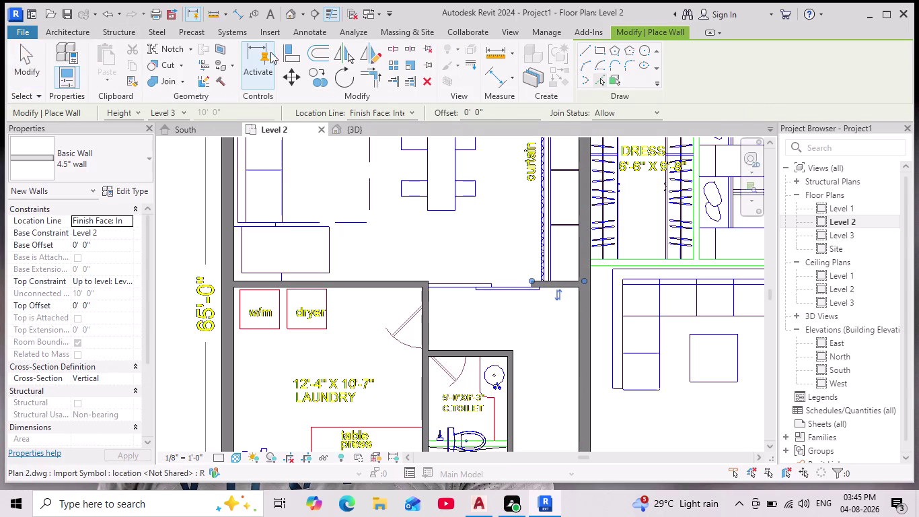
Align the new wall's end to the CAD wall line and review the plan.
click(300, 55)
click(431, 292)
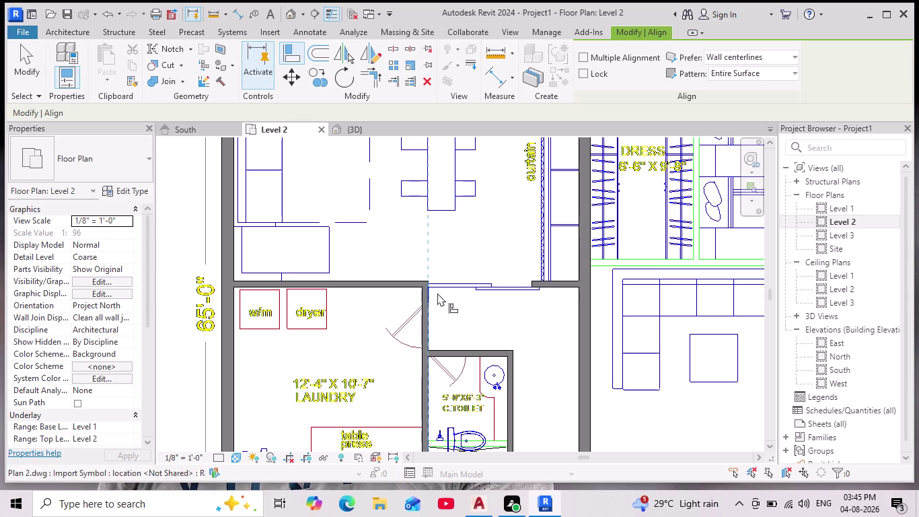
click(533, 284)
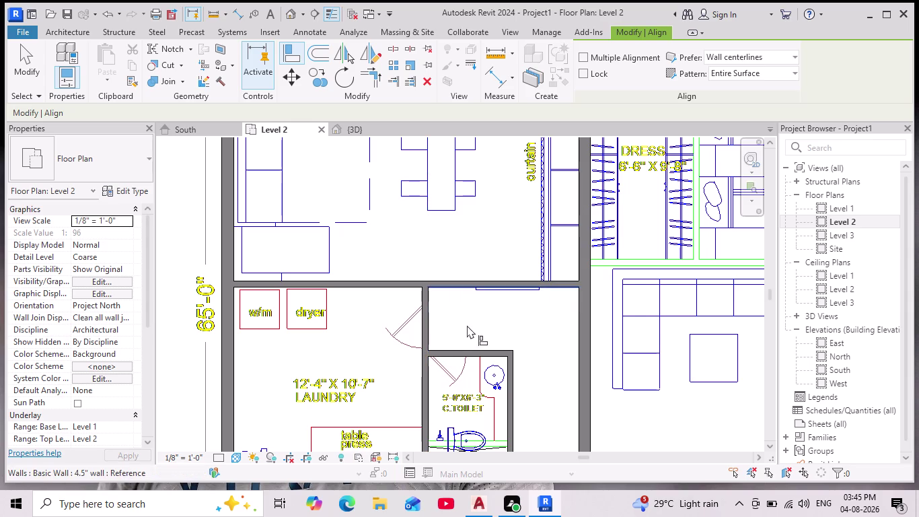
scroll(down, 3)
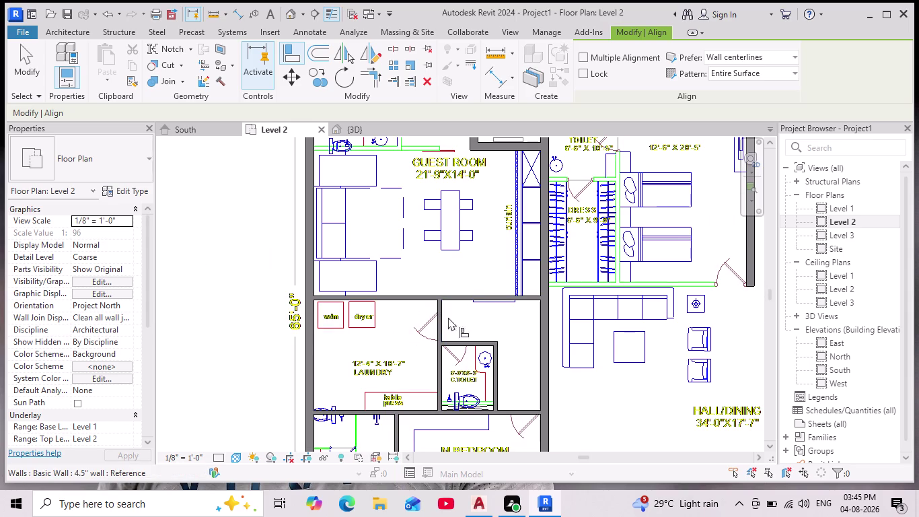
scroll(down, 3)
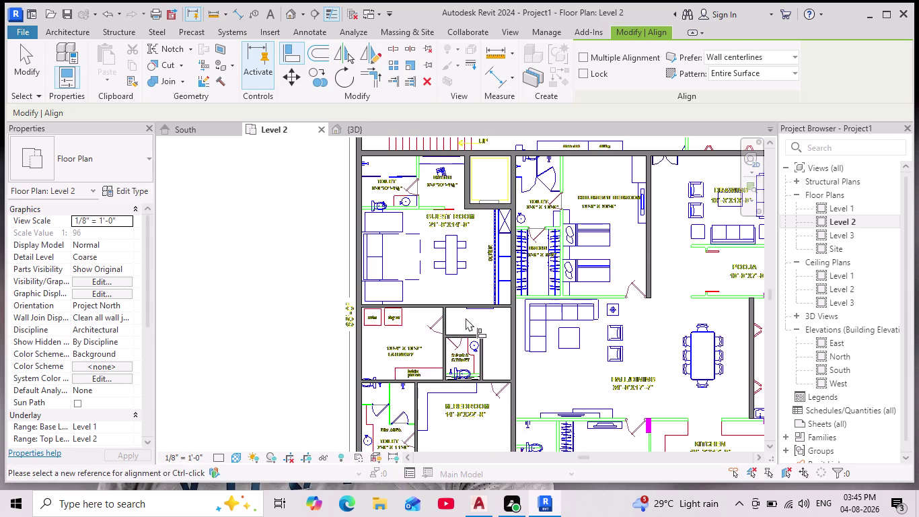
scroll(up, 3)
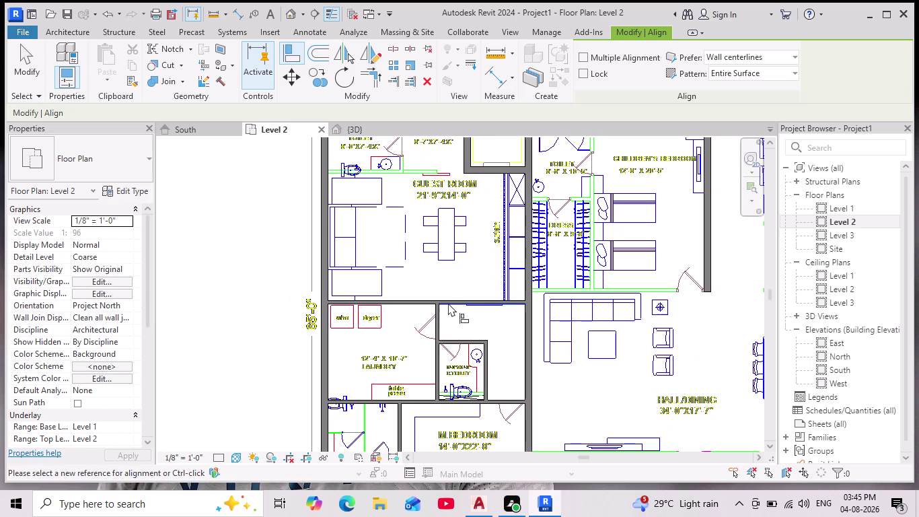
middle_drag(458, 270, 468, 359)
scroll(down, 3)
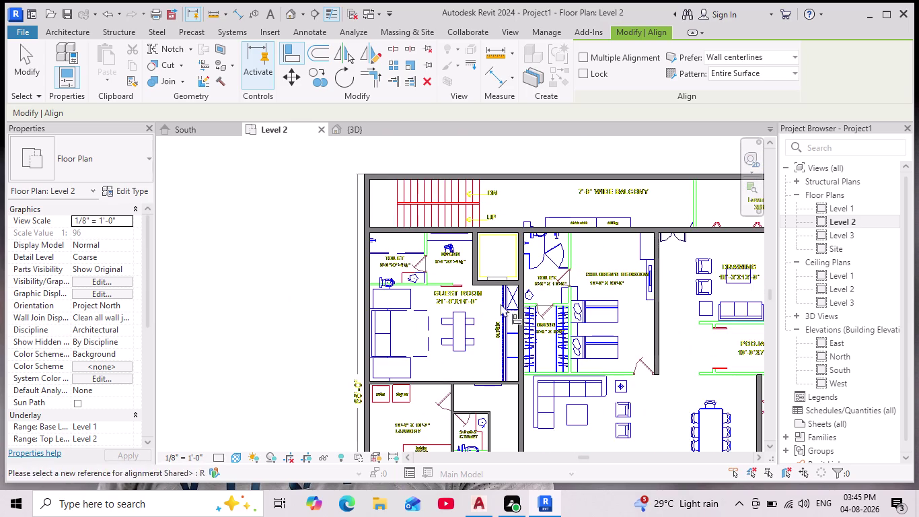
scroll(up, 3)
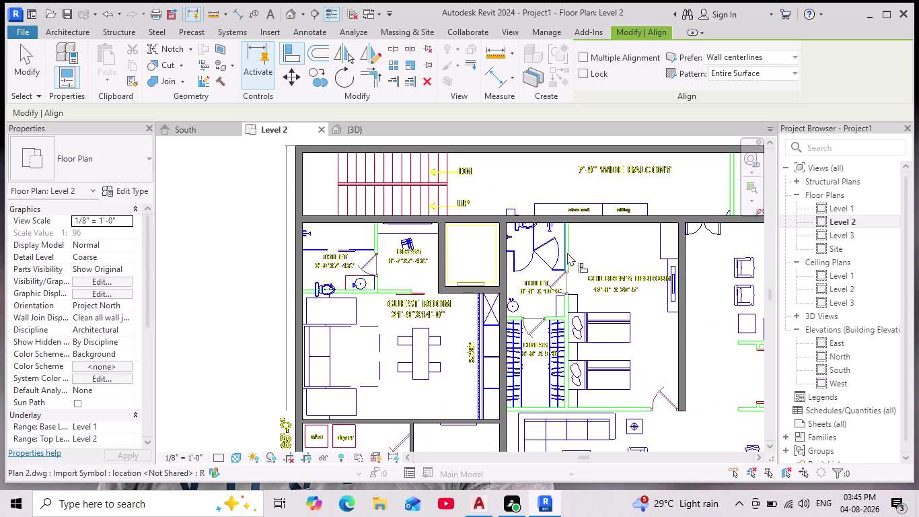
click(66, 29)
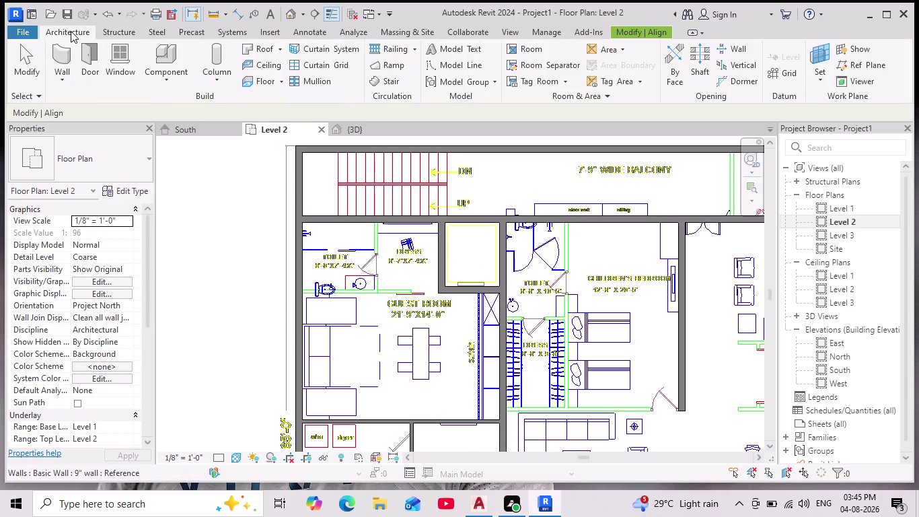
Trace a 4.5" wall on the partition line between the toilet and Children's Bedroom.
click(61, 49)
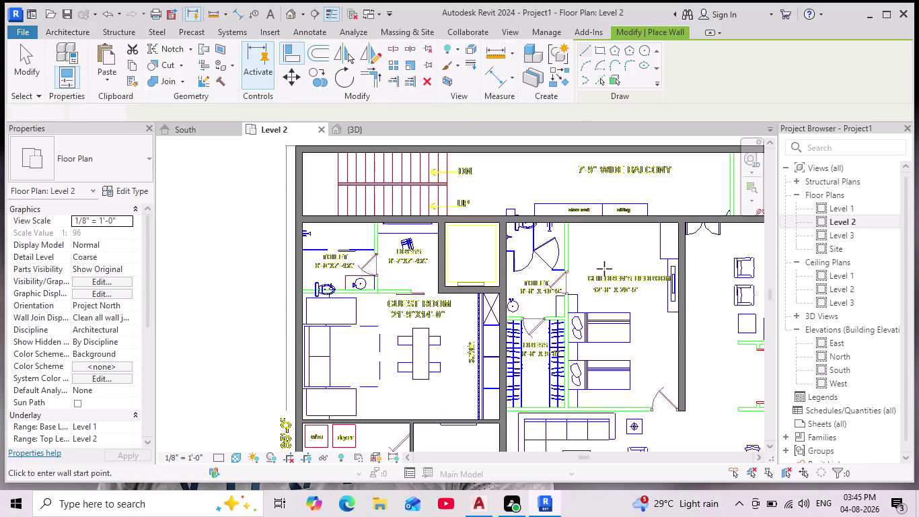
middle_drag(604, 268, 546, 182)
scroll(down, 3)
middle_drag(567, 205, 560, 253)
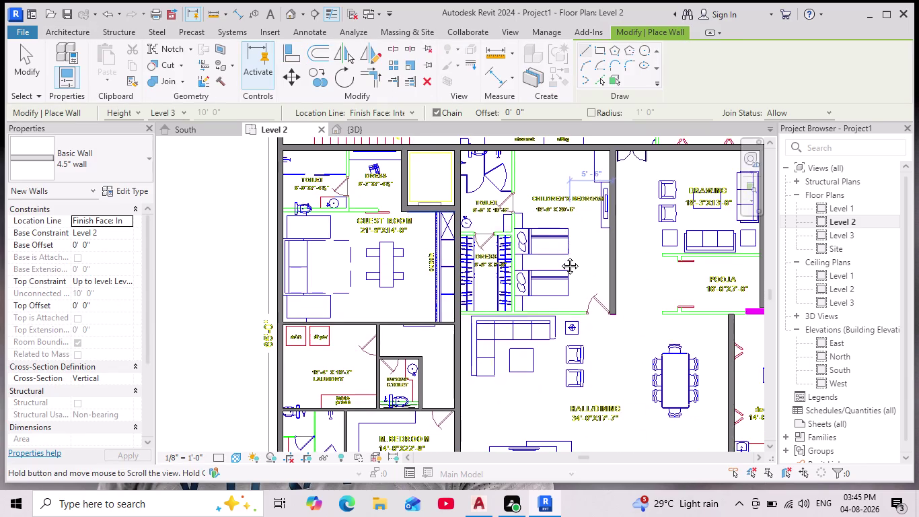
middle_drag(559, 252, 556, 273)
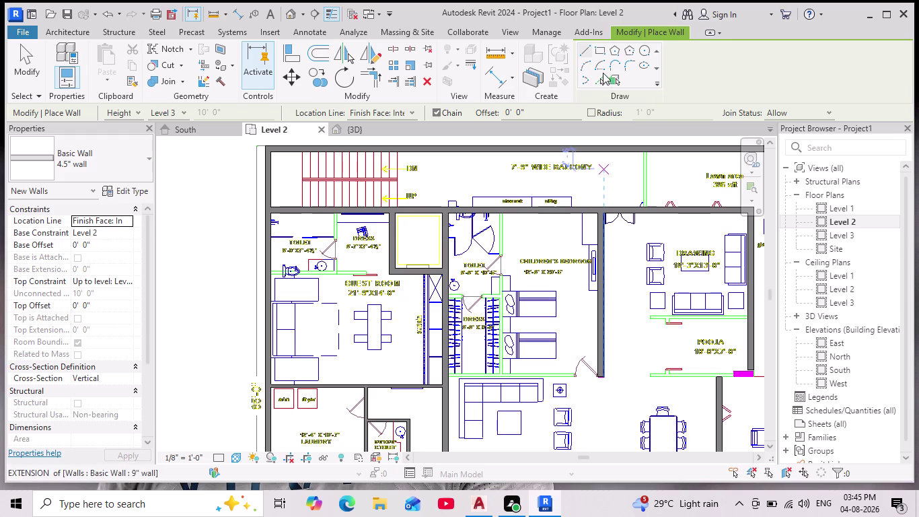
click(602, 72)
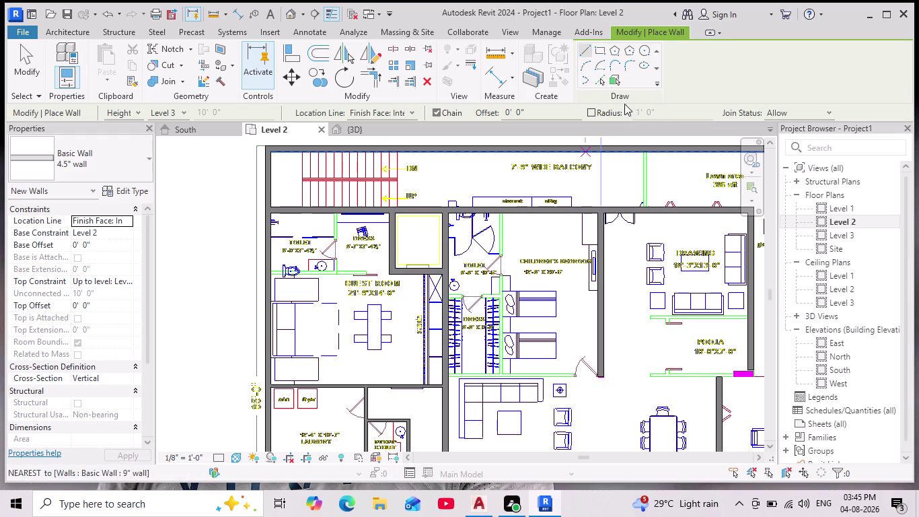
click(600, 81)
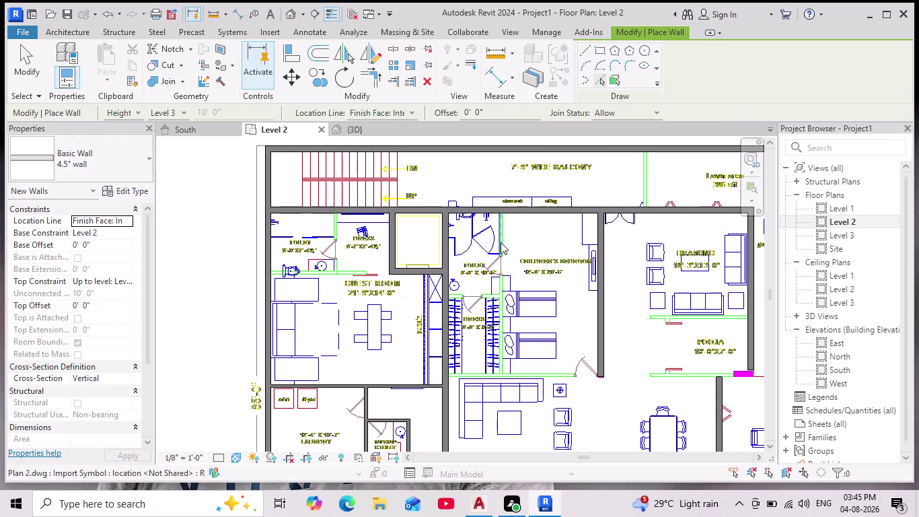
scroll(up, 3)
scroll(up, 3)
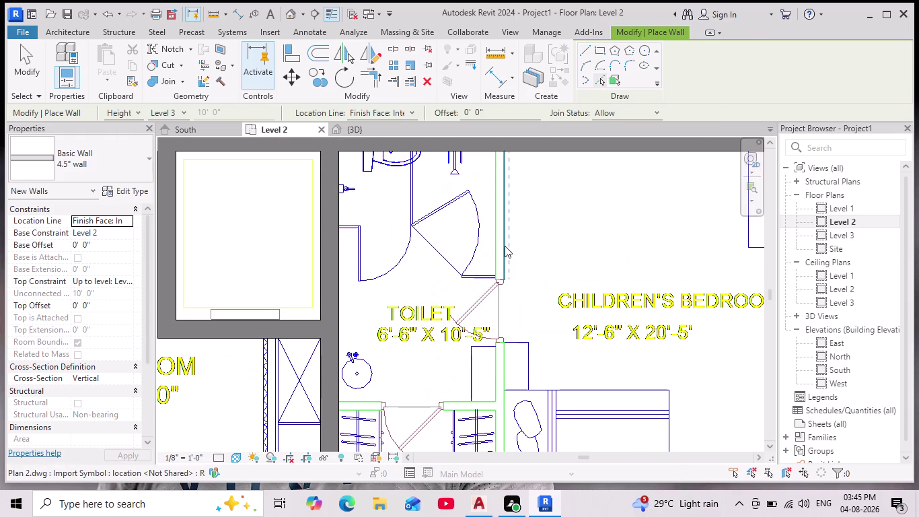
middle_drag(505, 251, 512, 287)
scroll(down, 3)
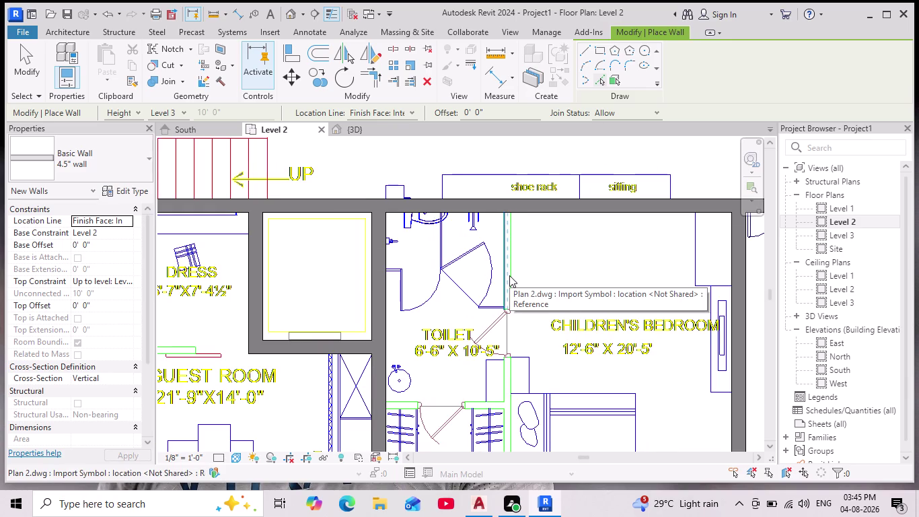
click(509, 275)
Trace a 4.5" wall along the Children's Bedroom's lower edge.
middle_drag(528, 286, 521, 268)
scroll(down, 3)
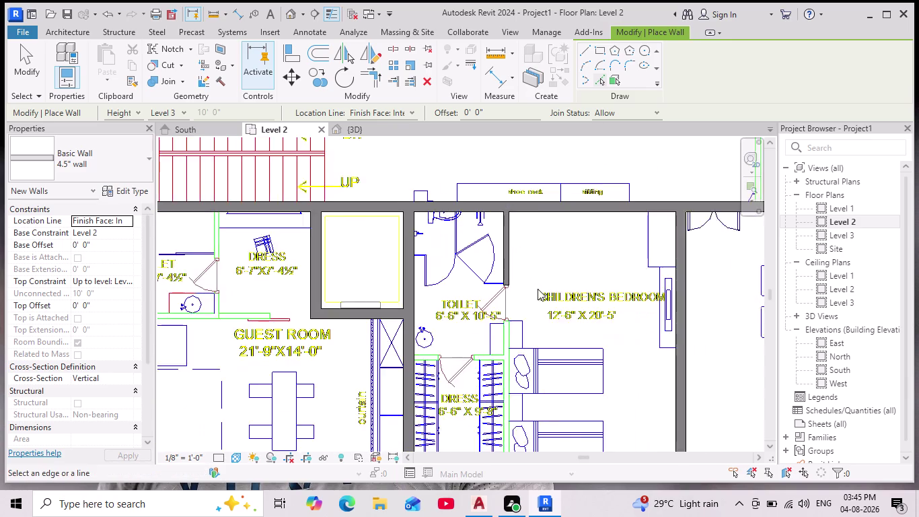
middle_drag(562, 292, 568, 258)
scroll(down, 3)
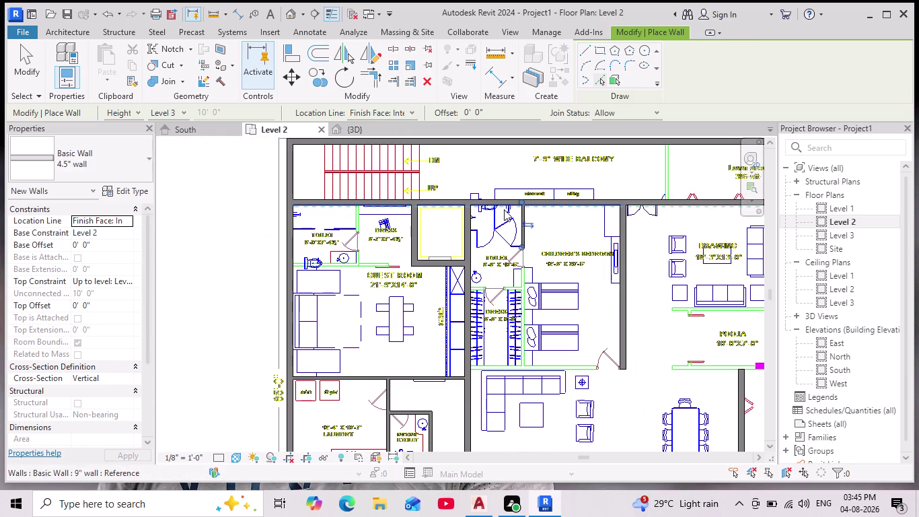
scroll(up, 3)
scroll(up, 3)
click(491, 363)
scroll(down, 3)
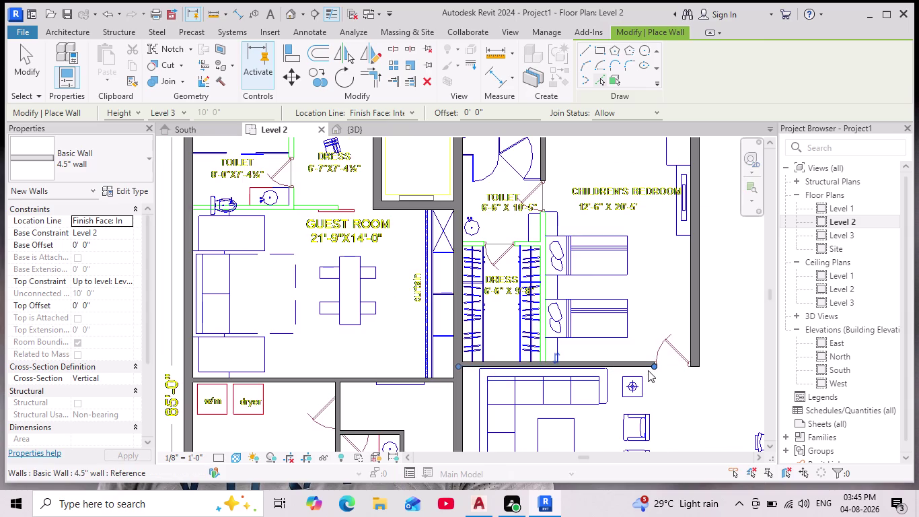
Align the lower bedroom wall to the right-hand CAD line.
click(293, 57)
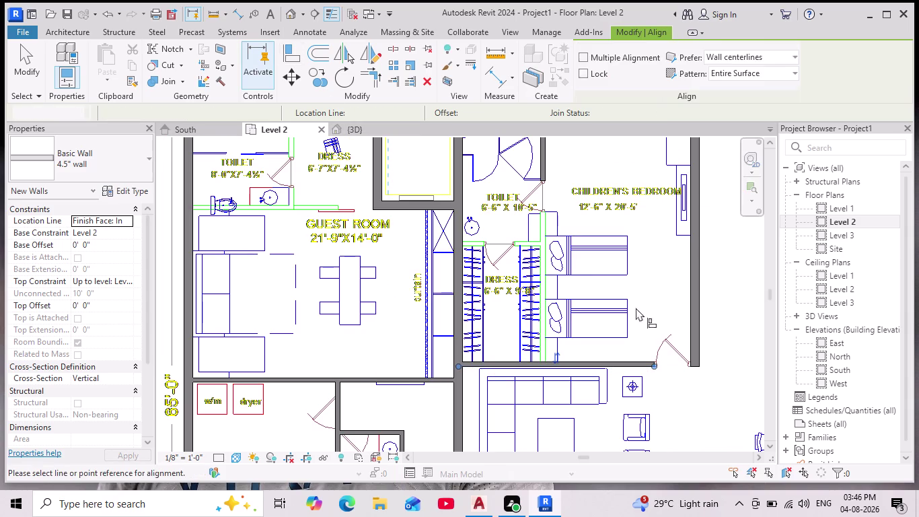
click(689, 364)
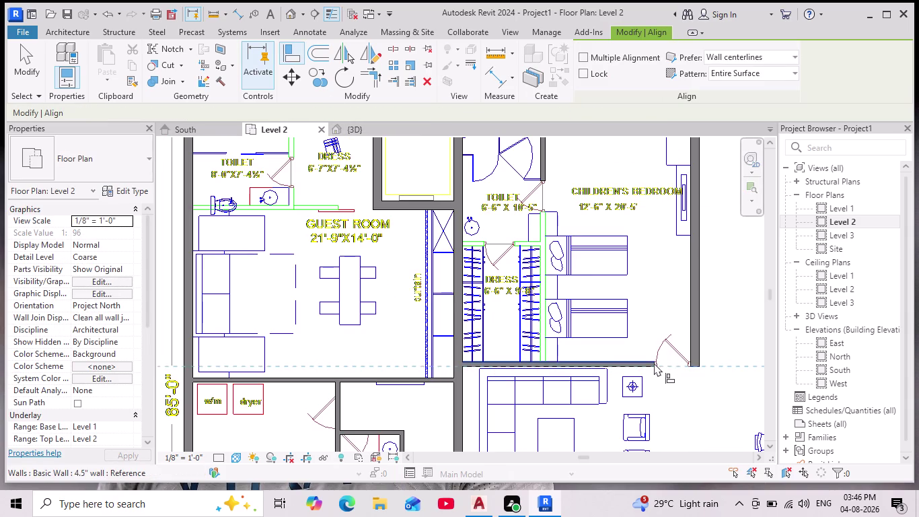
click(653, 364)
key(Escape)
click(289, 64)
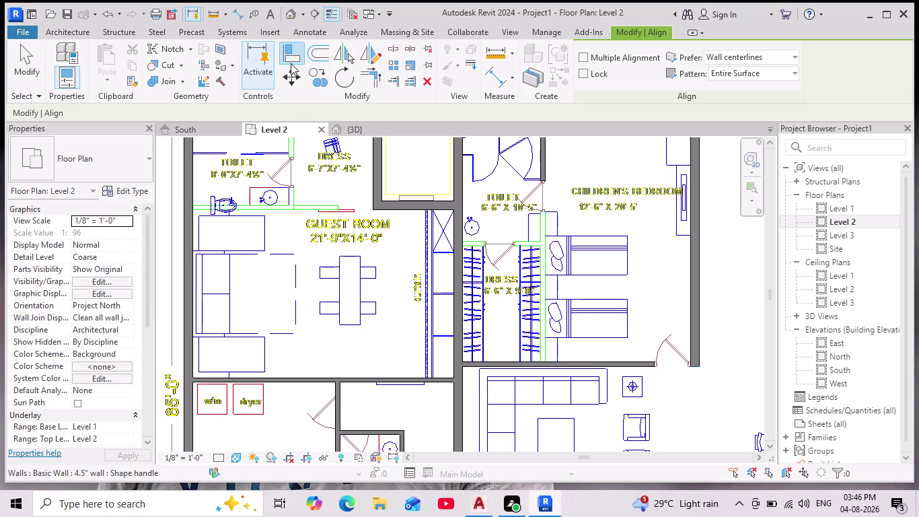
click(691, 355)
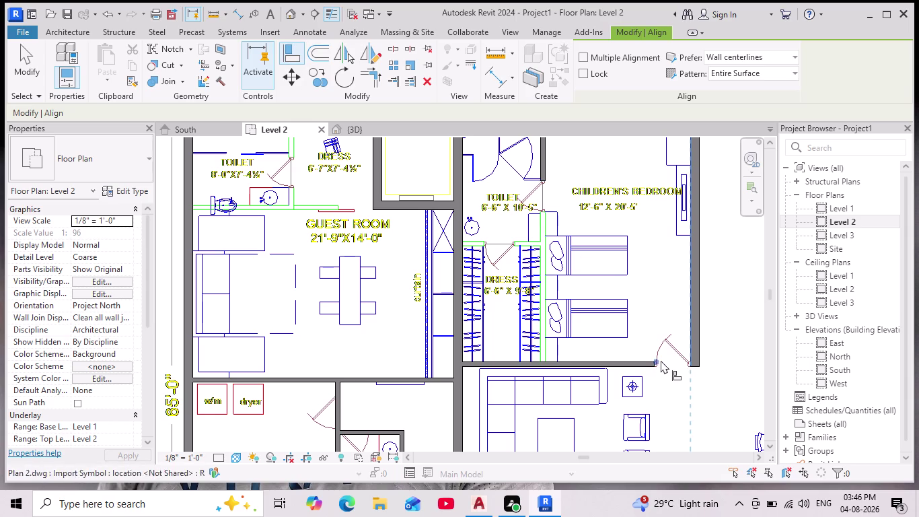
click(655, 362)
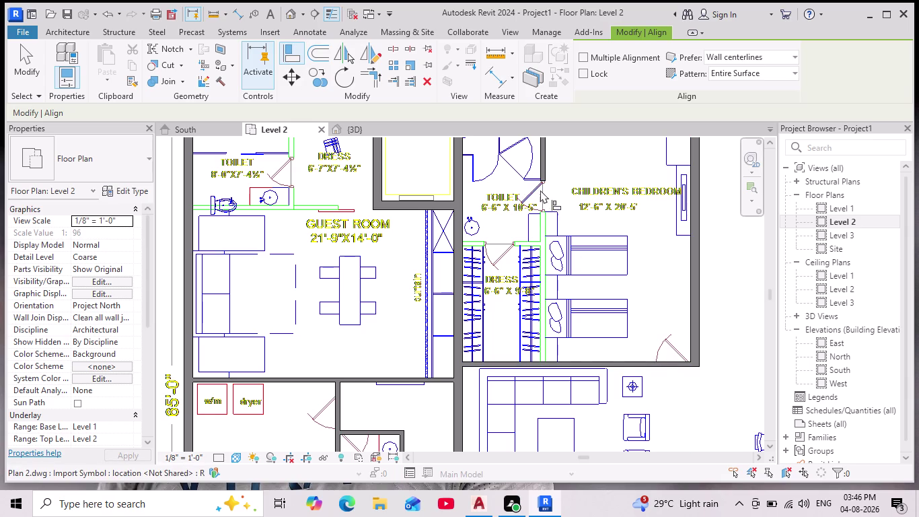
Align the partition wall down to the lower CAD line and look over the plan.
click(544, 358)
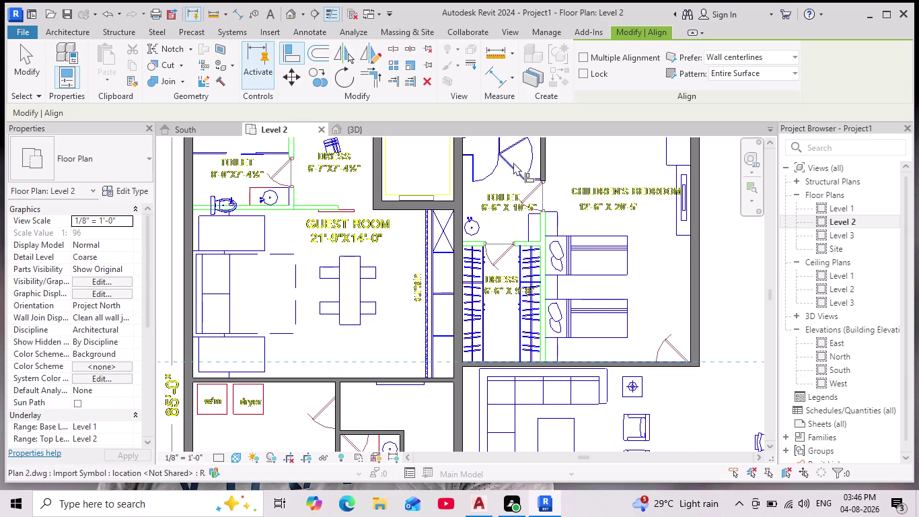
click(546, 179)
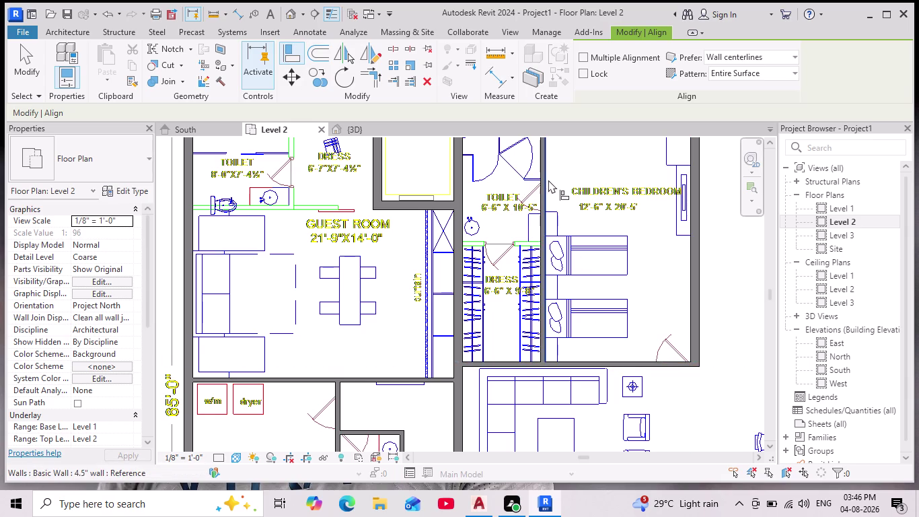
scroll(down, 3)
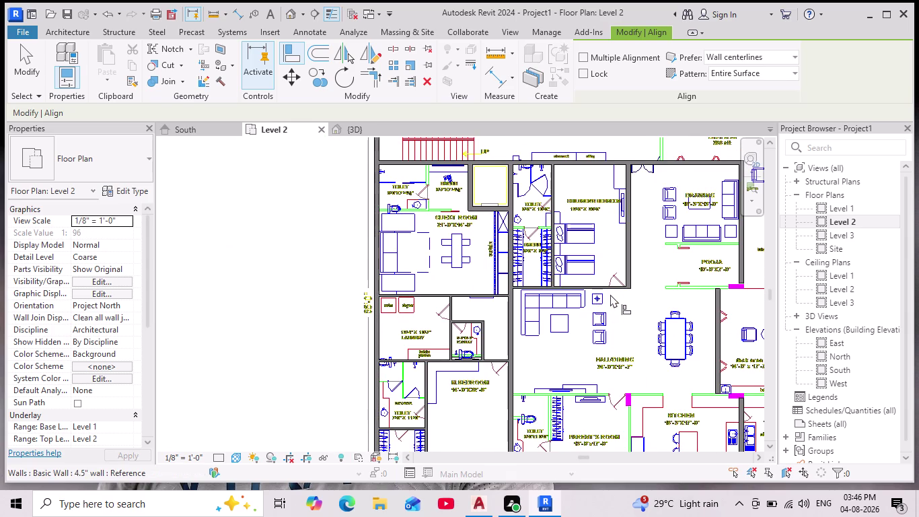
middle_drag(610, 294, 602, 283)
scroll(down, 3)
scroll(up, 3)
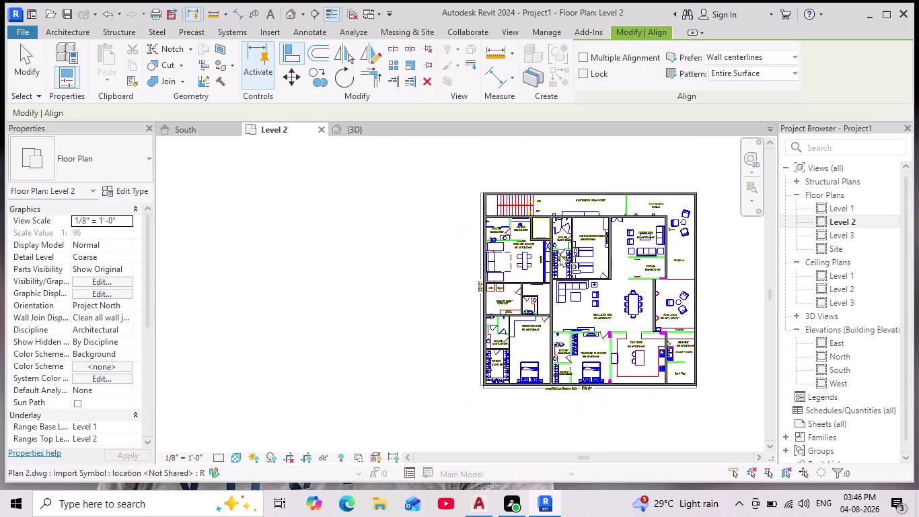
scroll(up, 3)
scroll(up, 3)
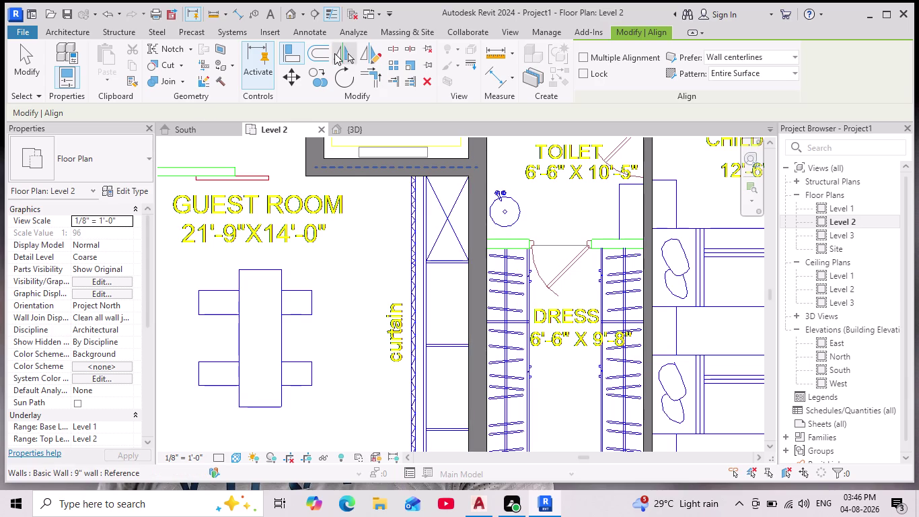
click(70, 28)
Draw a 4.5" wall across the top of the dress room.
click(63, 59)
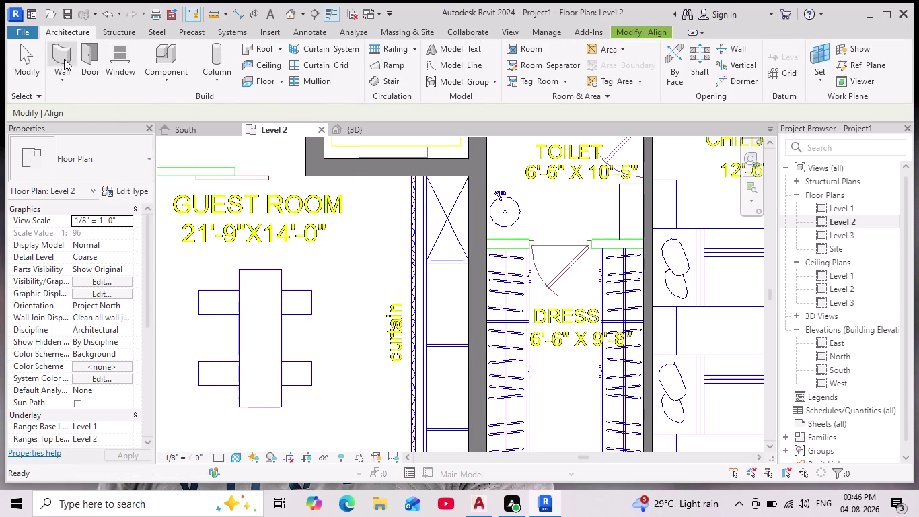
click(597, 88)
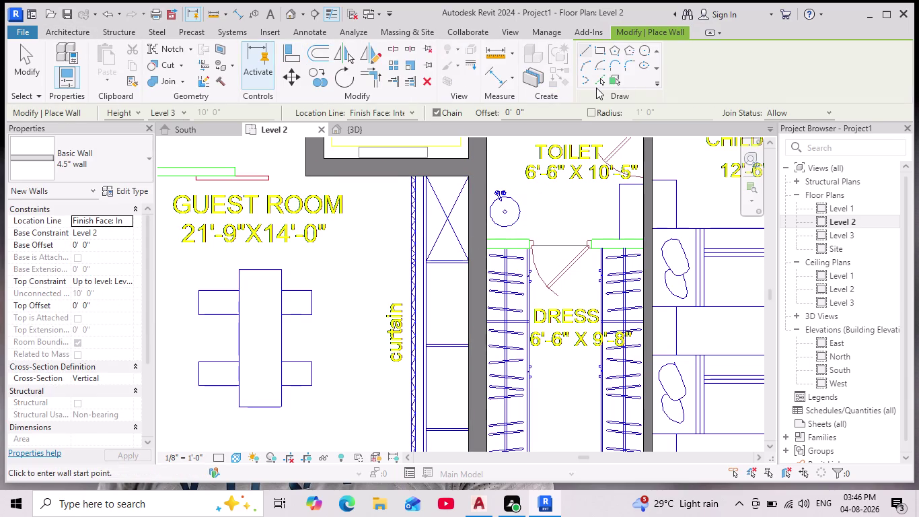
click(605, 76)
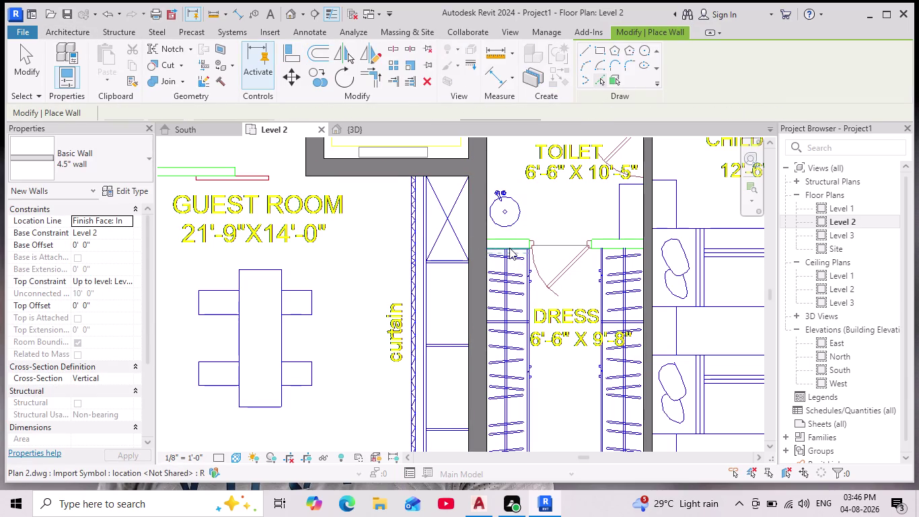
click(508, 247)
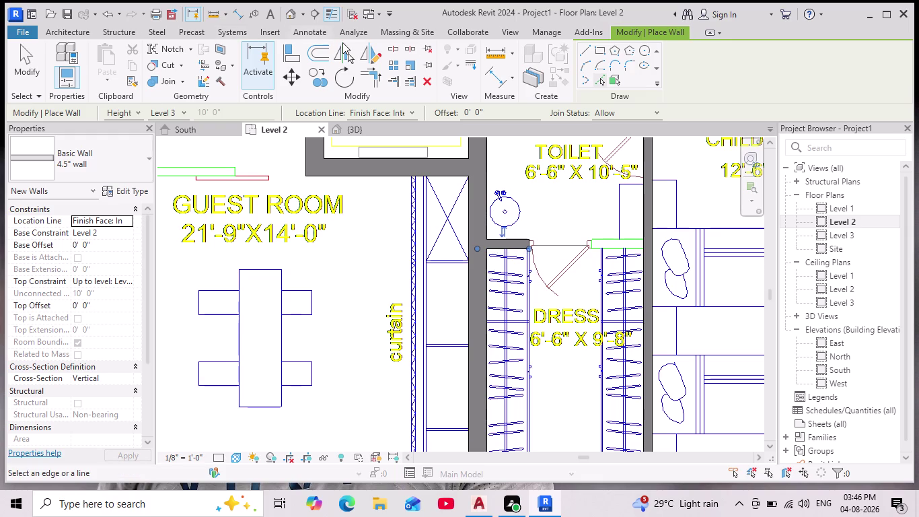
Align the dress room's top wall onto its CAD line.
click(292, 58)
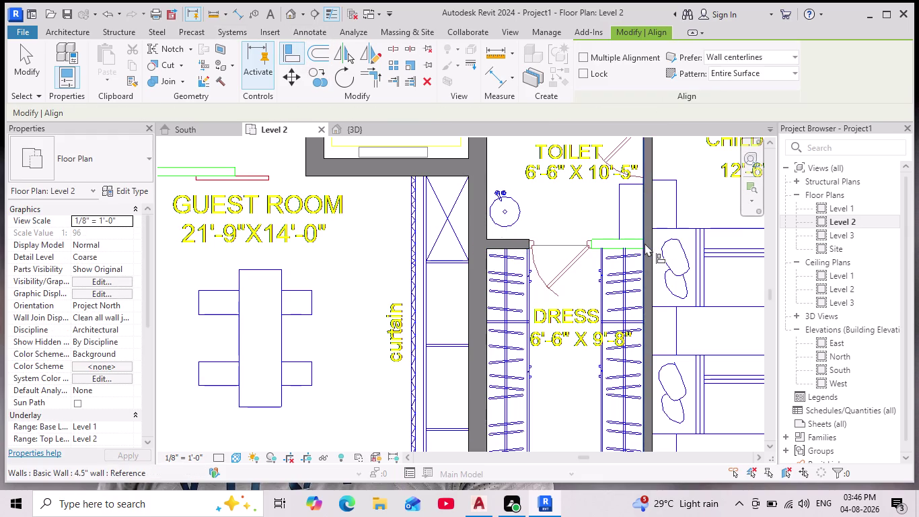
click(644, 242)
click(530, 242)
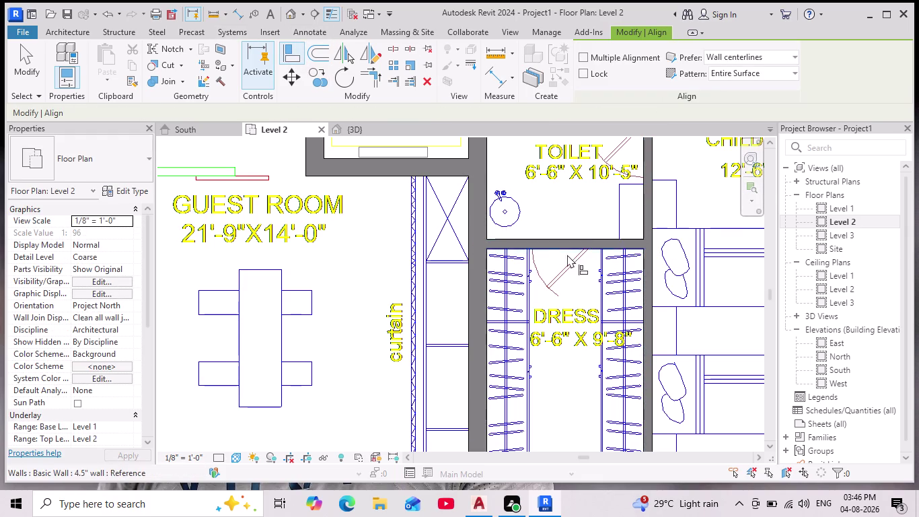
scroll(down, 3)
scroll(down, 3)
middle_drag(575, 342, 564, 325)
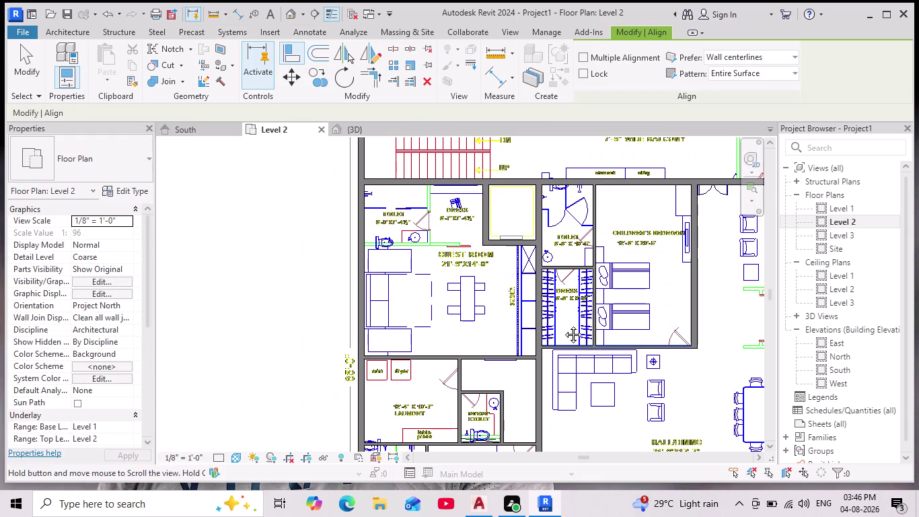
Pan and zoom down to the parent's room with its toilet and dress area.
middle_drag(564, 326, 559, 318)
scroll(down, 3)
middle_drag(642, 336, 621, 318)
scroll(down, 3)
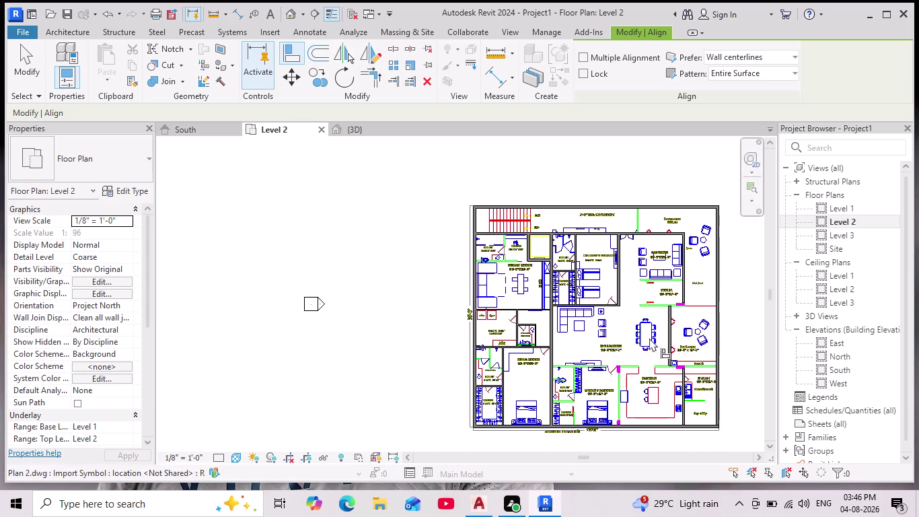
scroll(up, 3)
middle_drag(663, 377, 636, 337)
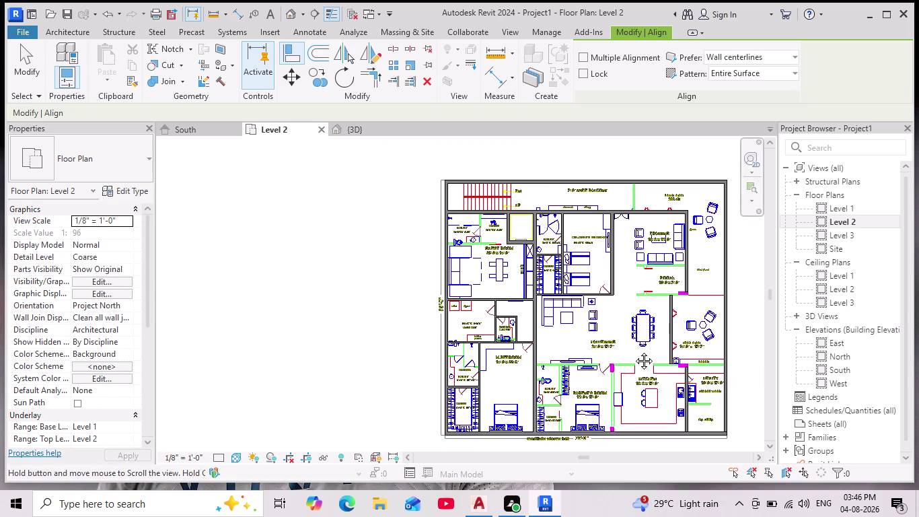
scroll(up, 3)
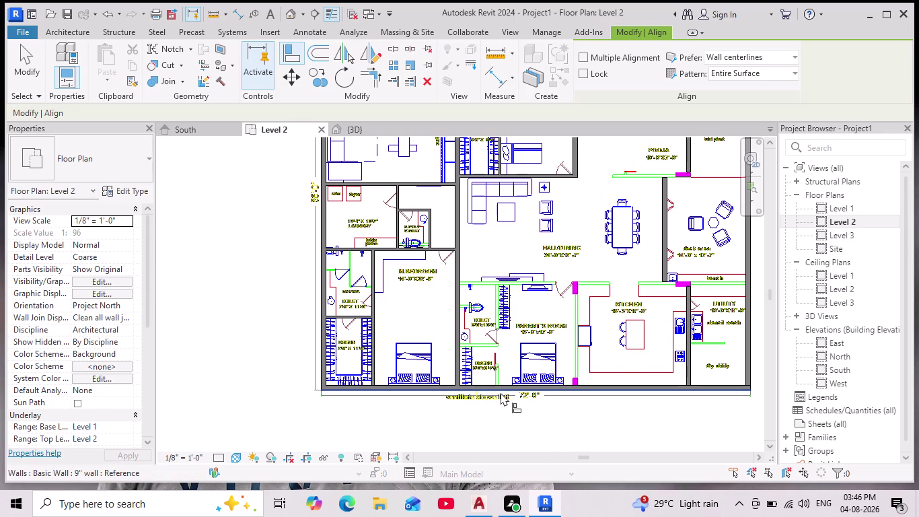
scroll(up, 3)
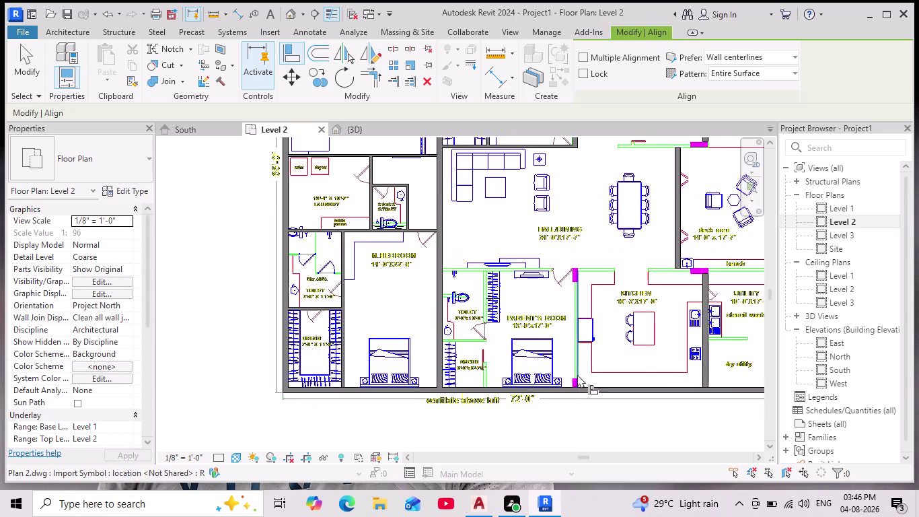
scroll(up, 3)
click(92, 32)
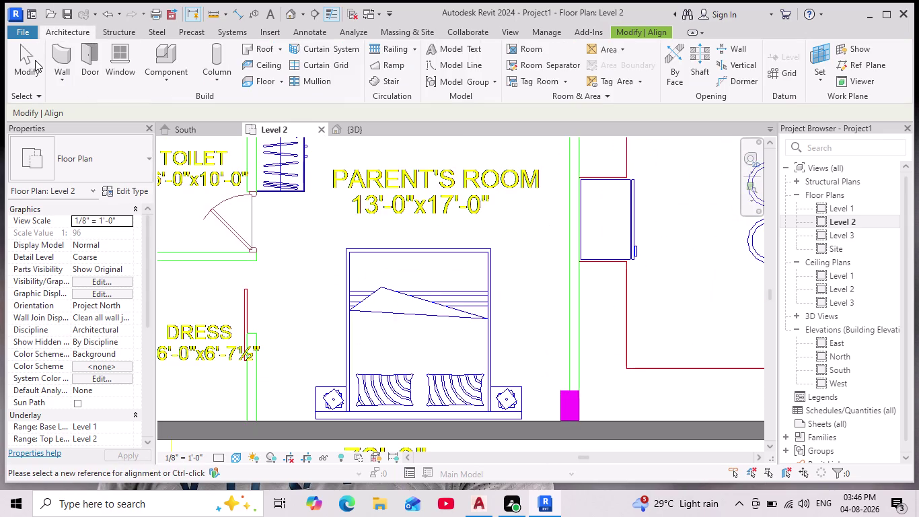
Trace a 4.5" wall on the CAD line between the parent's room and kitchen.
click(62, 54)
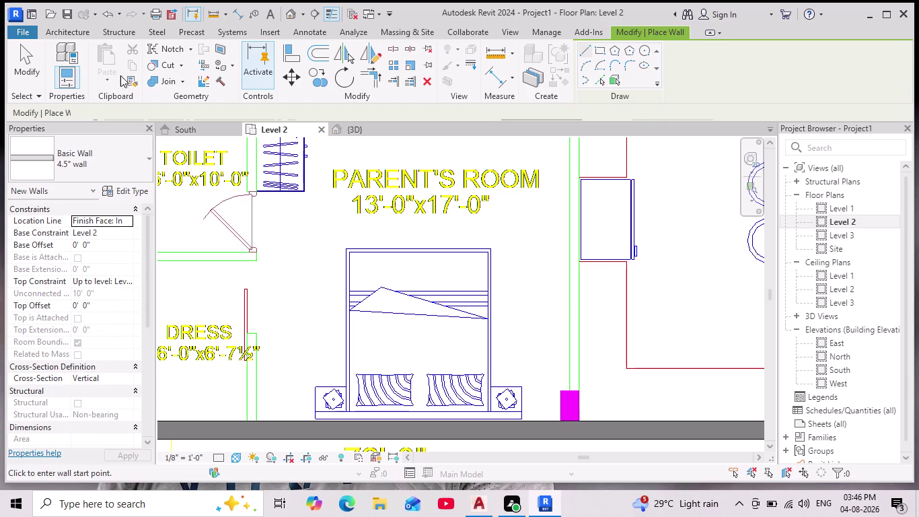
click(600, 81)
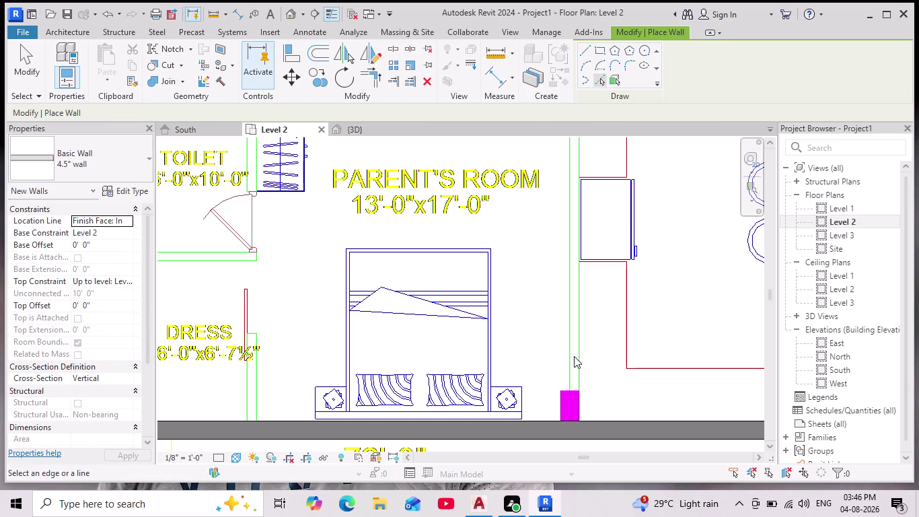
scroll(down, 3)
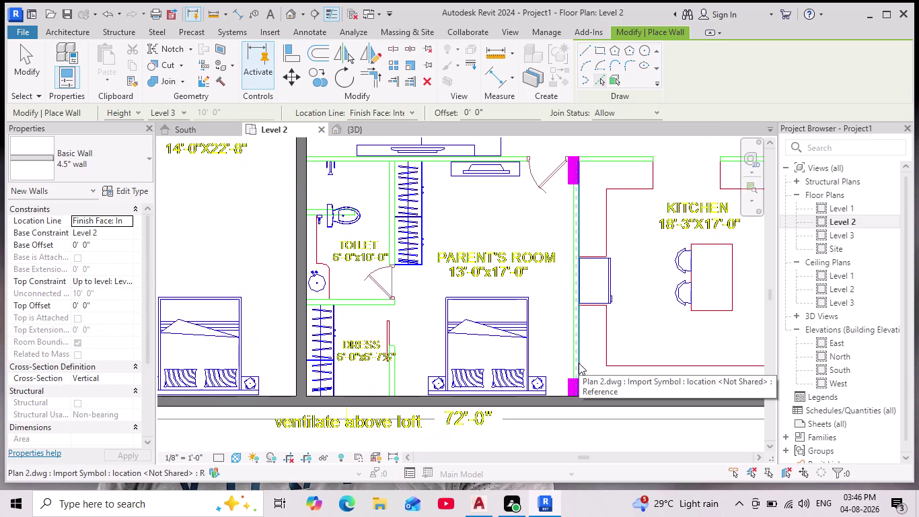
click(578, 363)
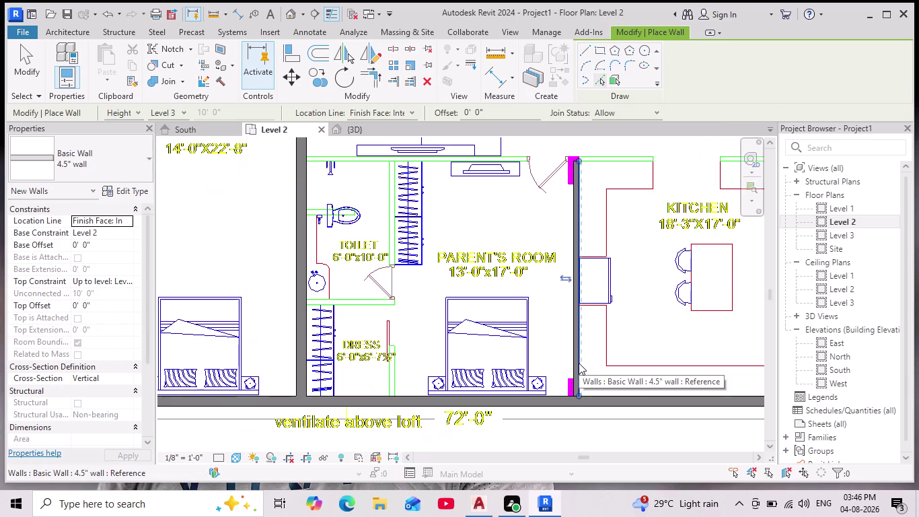
Trace a 4.5" wall on the CAD line above the kitchen and utility.
middle_drag(588, 179, 585, 202)
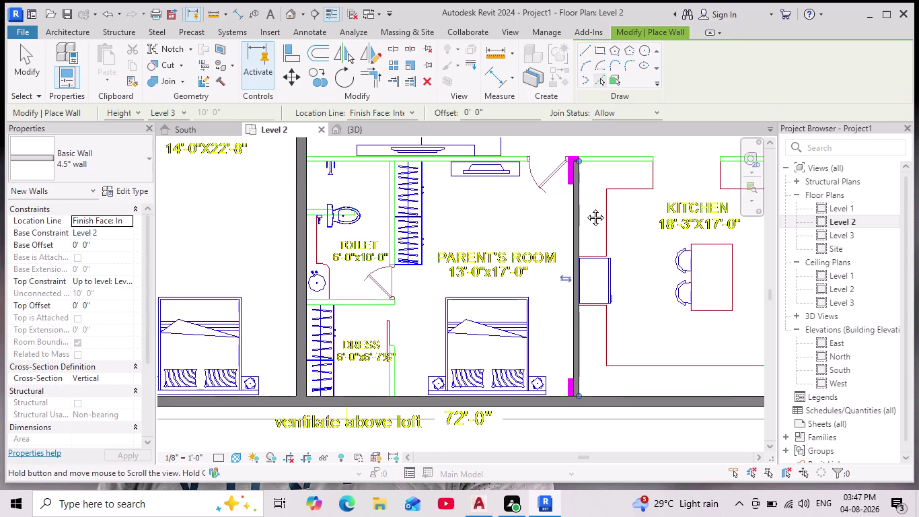
middle_drag(585, 202, 588, 288)
scroll(down, 3)
middle_drag(585, 280, 534, 279)
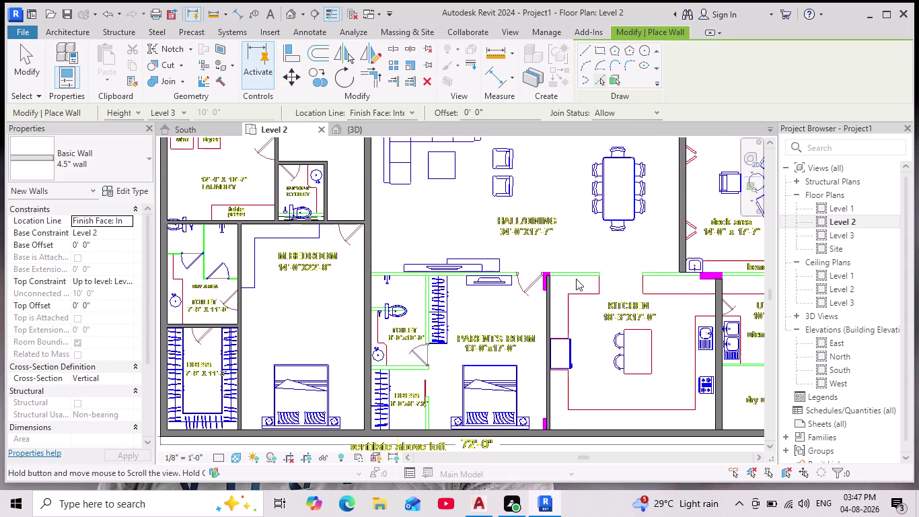
scroll(down, 3)
middle_drag(628, 287, 538, 301)
scroll(down, 3)
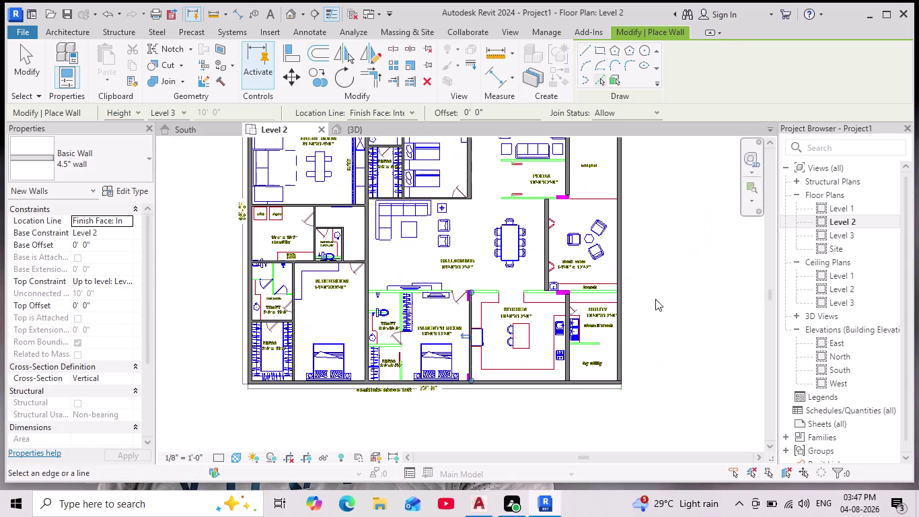
scroll(up, 3)
scroll(up, 3)
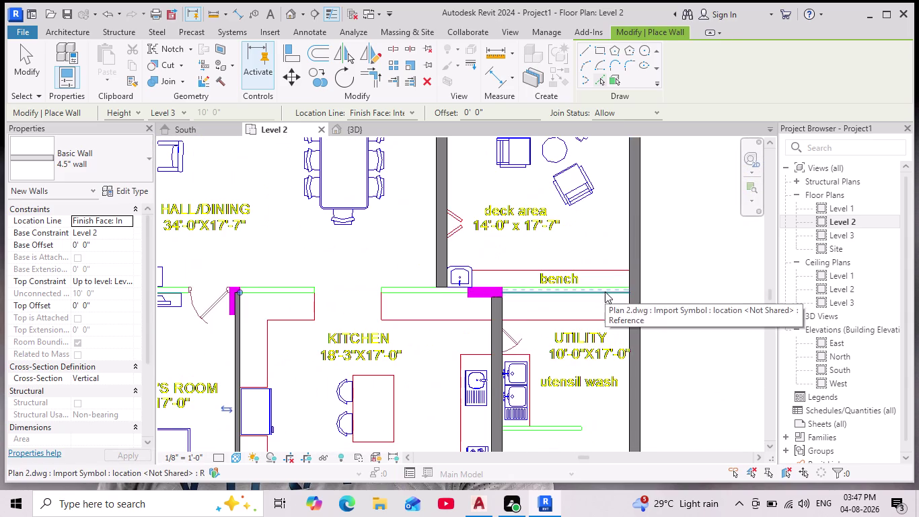
click(605, 290)
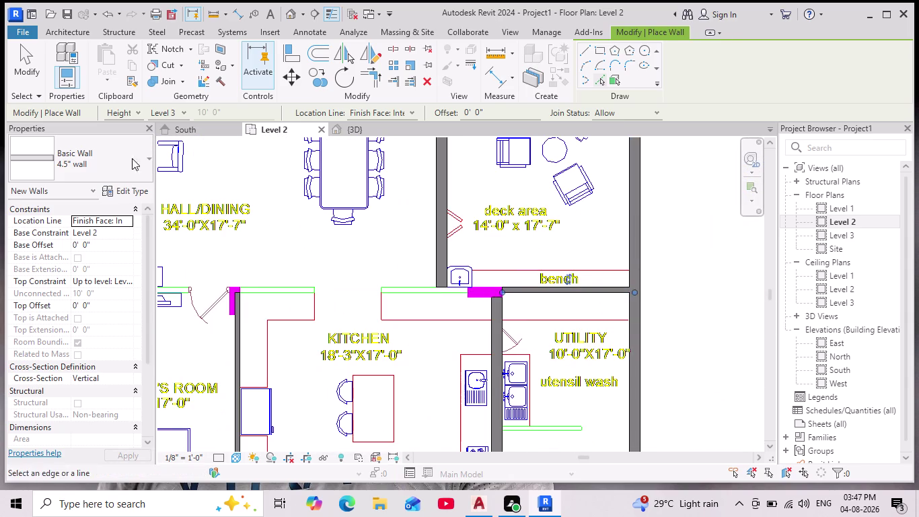
Extend the top wall to the kitchen's left wall and review the new walls.
click(375, 80)
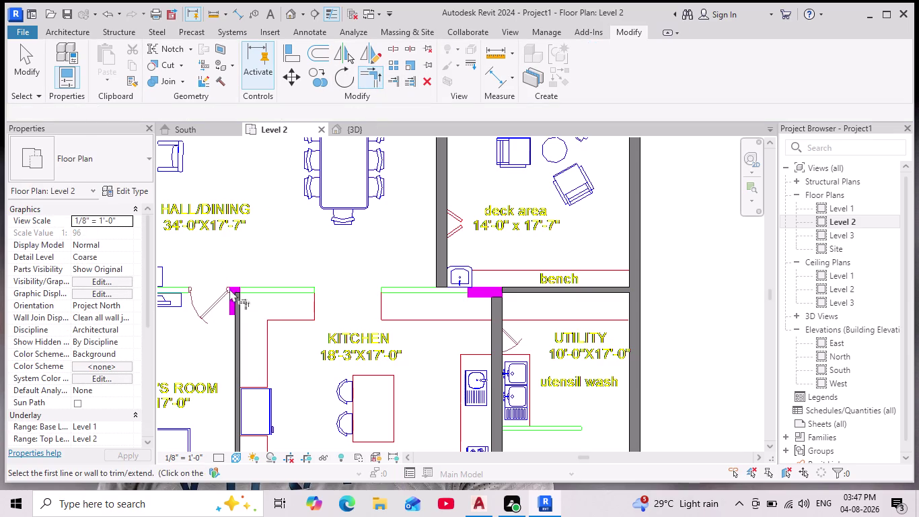
click(237, 299)
click(534, 287)
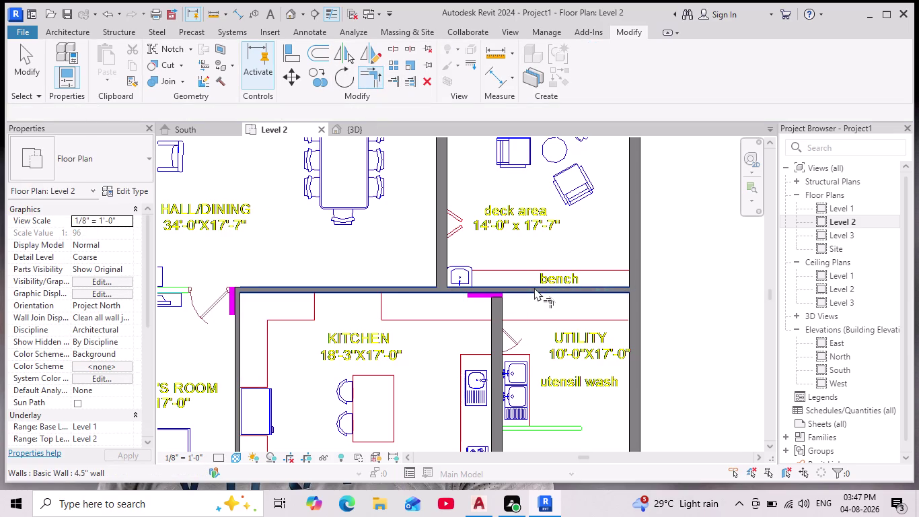
scroll(down, 3)
middle_drag(399, 321, 437, 308)
scroll(down, 3)
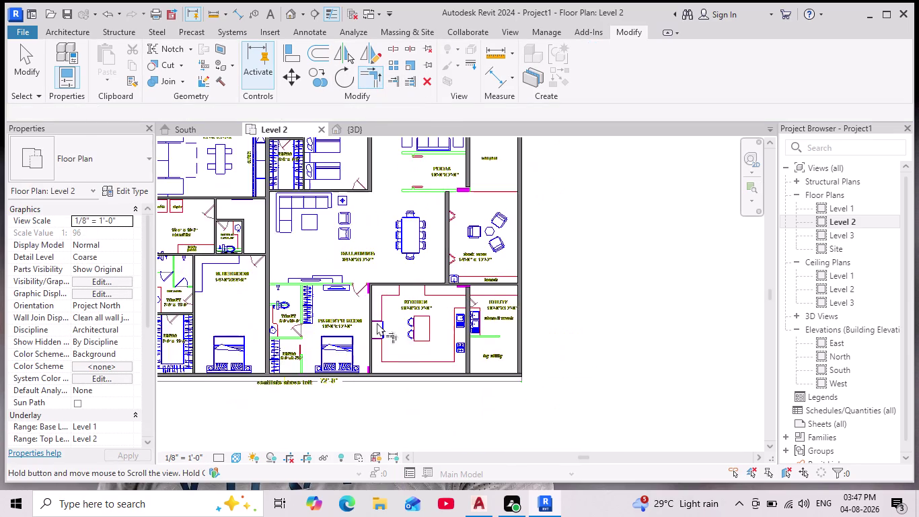
scroll(up, 3)
middle_drag(342, 295, 447, 275)
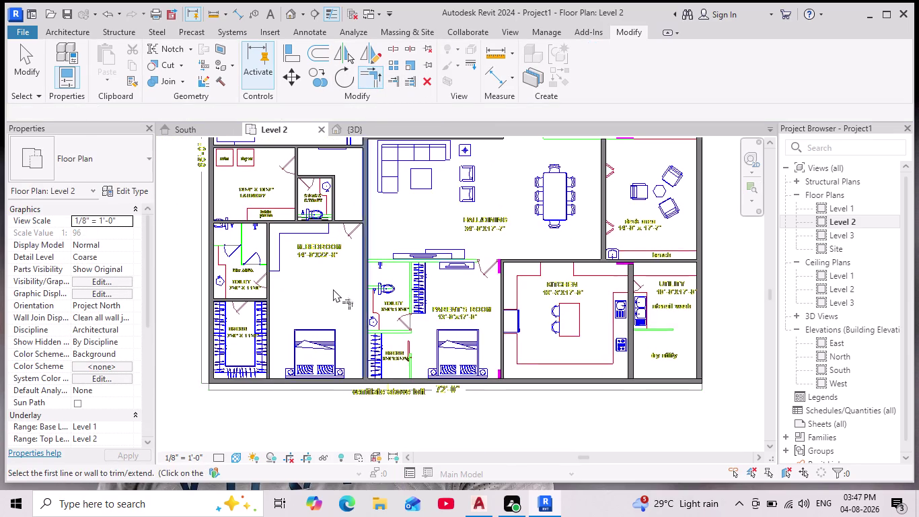
Trace a 4.5" wall along the top of the toilet by picking the CAD line.
click(75, 37)
click(62, 59)
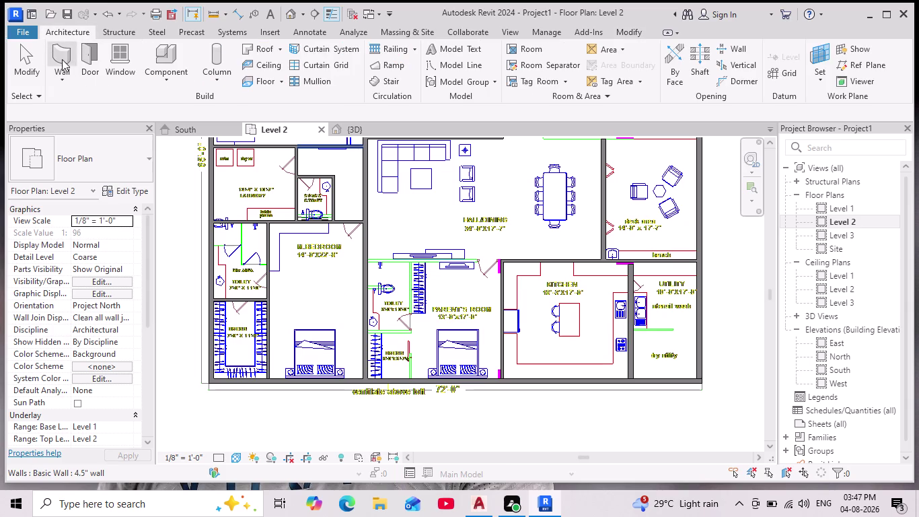
scroll(up, 3)
scroll(up, 3)
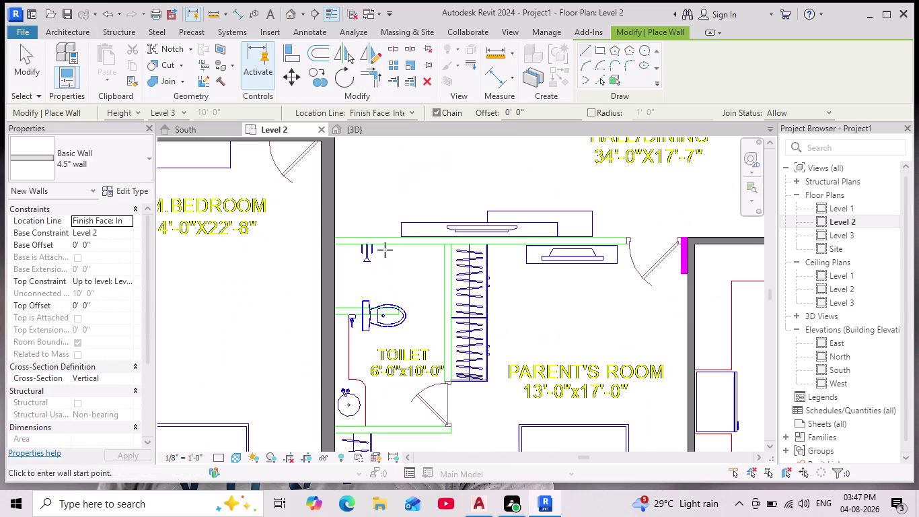
click(603, 79)
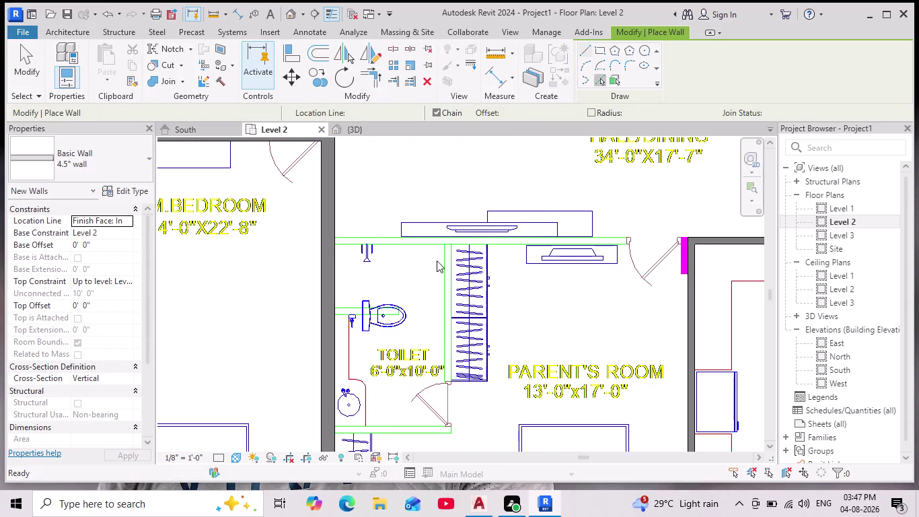
click(387, 242)
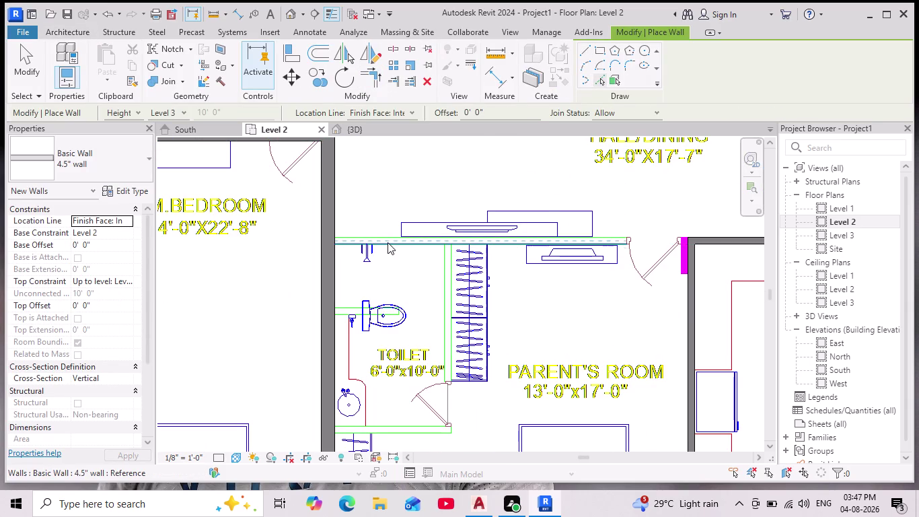
Add 4.5" walls between the toilet and dress area and beside the dress area.
scroll(down, 3)
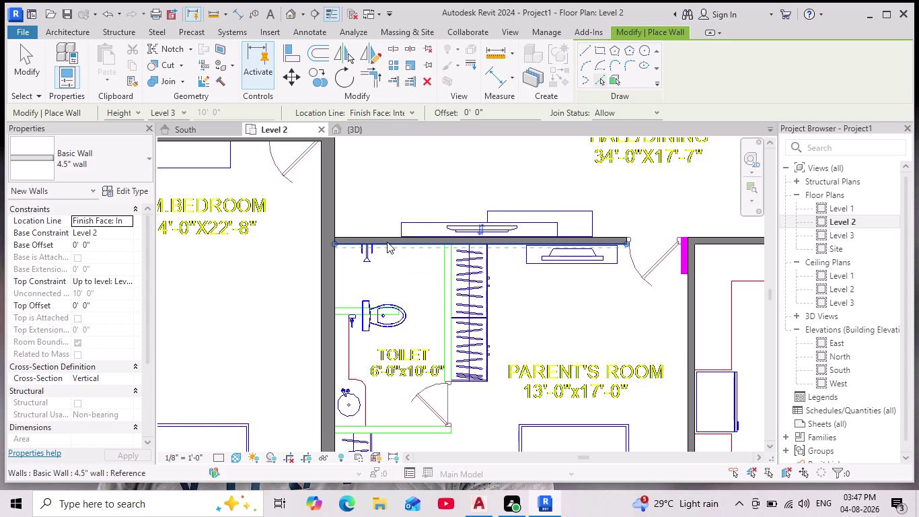
scroll(down, 3)
scroll(up, 3)
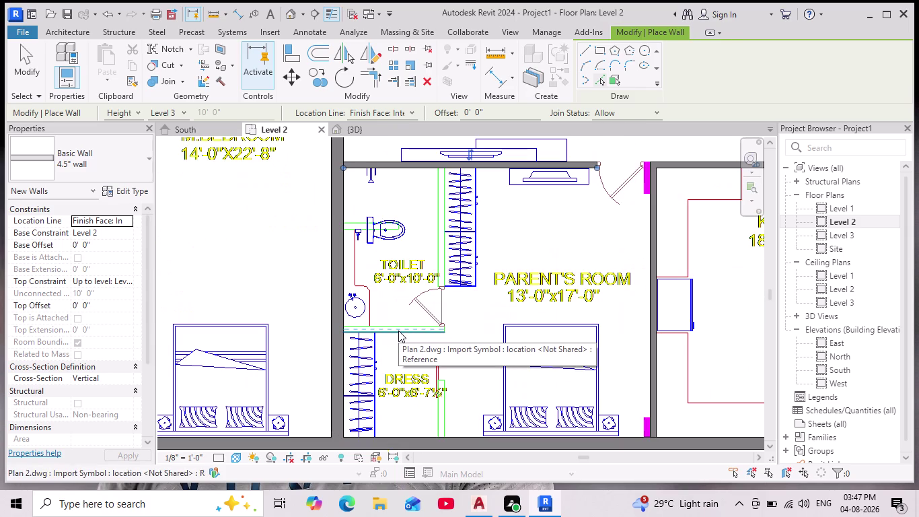
click(398, 331)
scroll(down, 3)
scroll(up, 3)
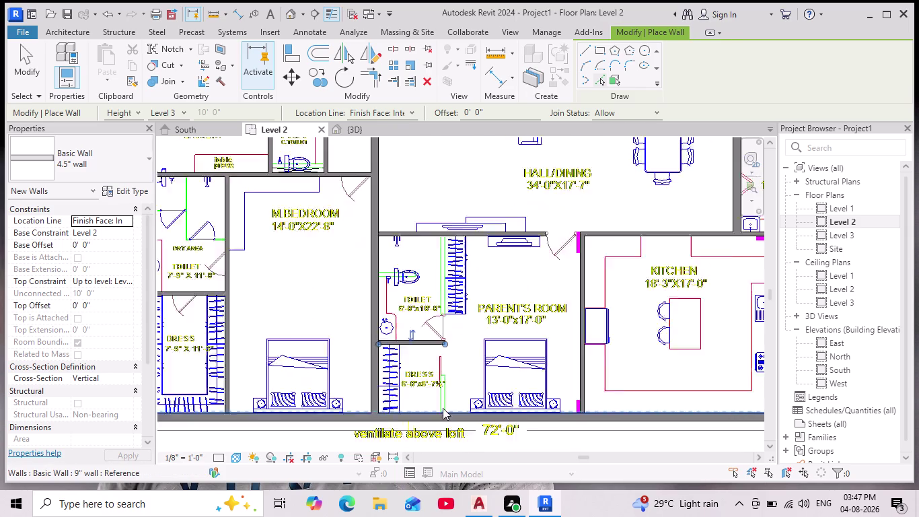
scroll(up, 3)
click(443, 405)
scroll(down, 3)
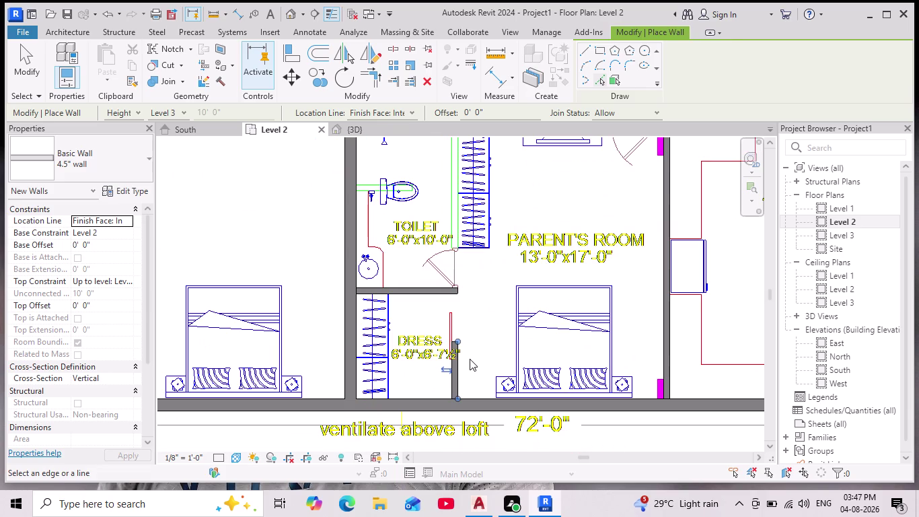
scroll(down, 3)
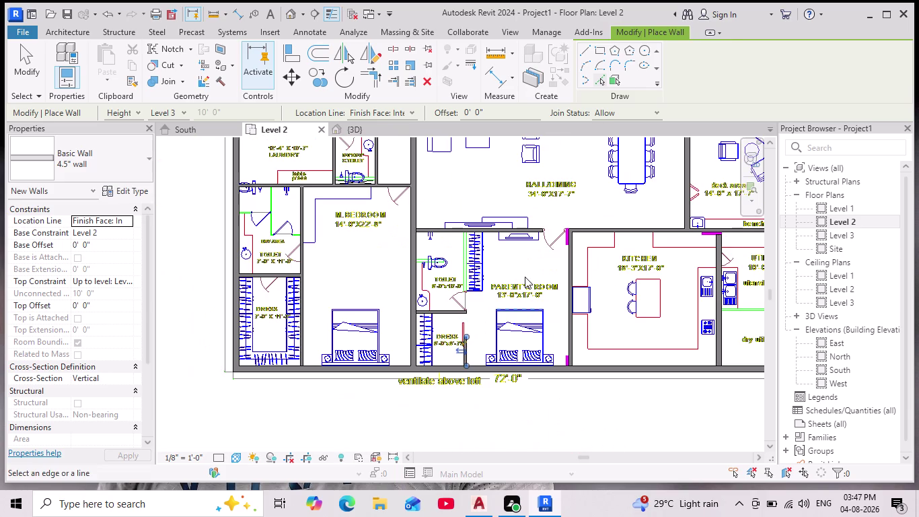
key(Escape)
key(Escape)
key(Escape)
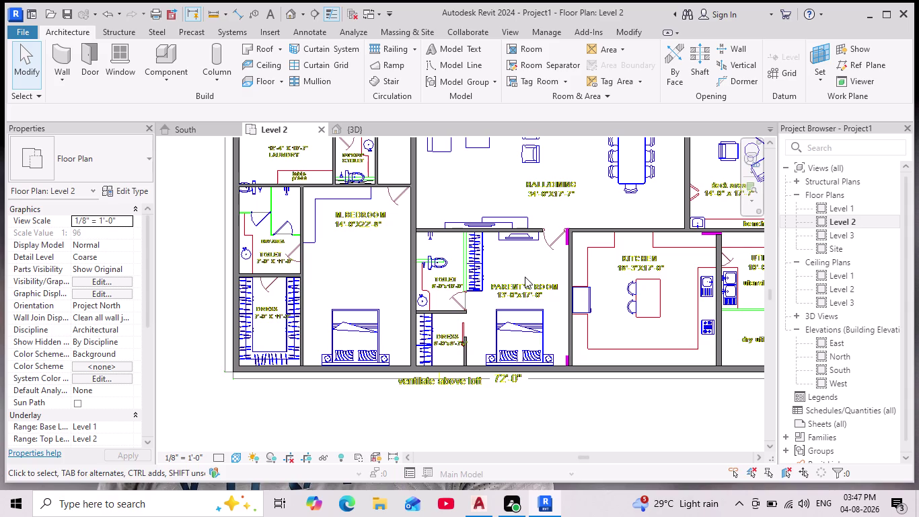
Align a parent's room wall to its CAD reference line.
click(69, 56)
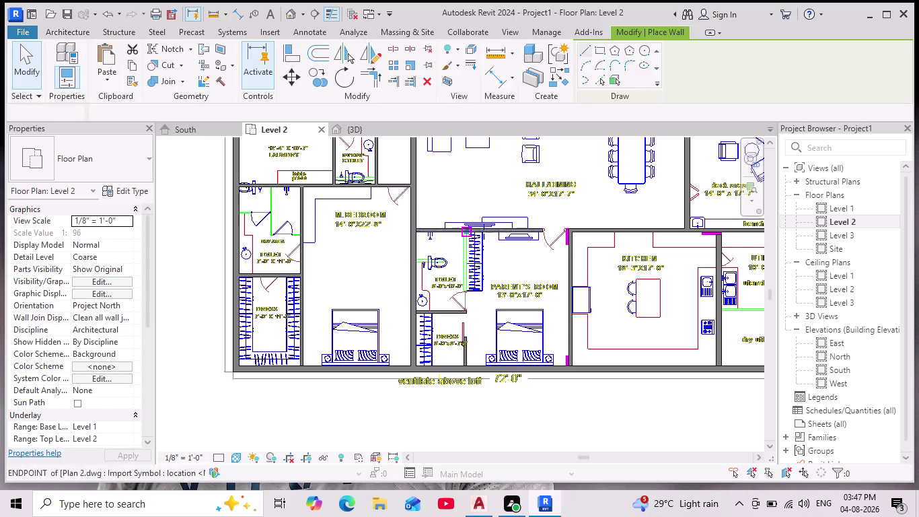
scroll(up, 3)
click(295, 56)
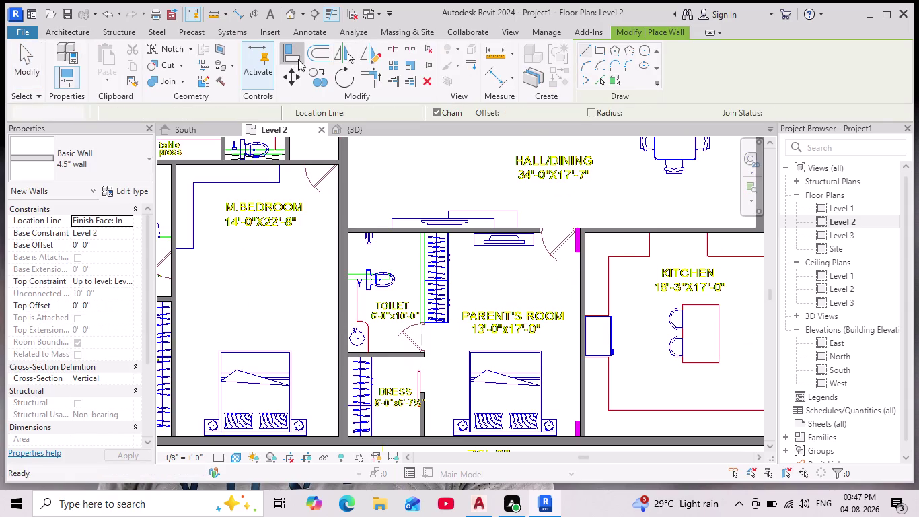
scroll(up, 3)
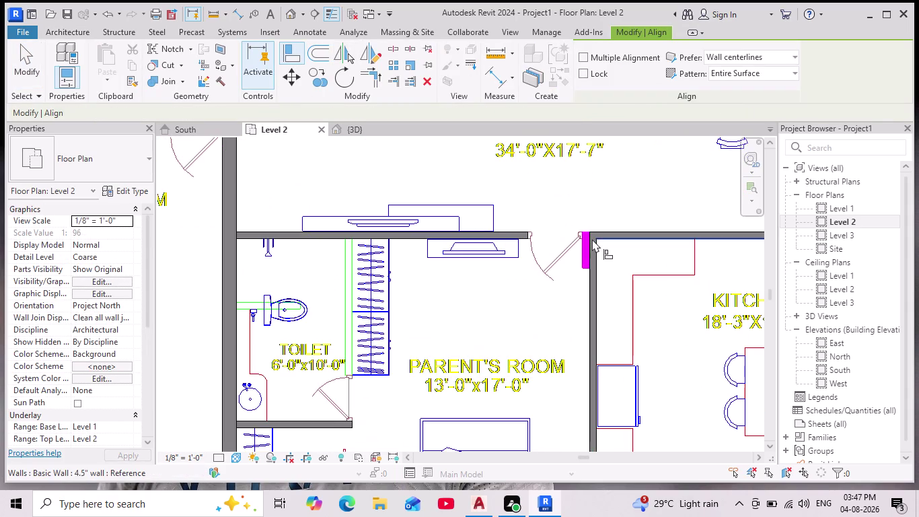
click(589, 234)
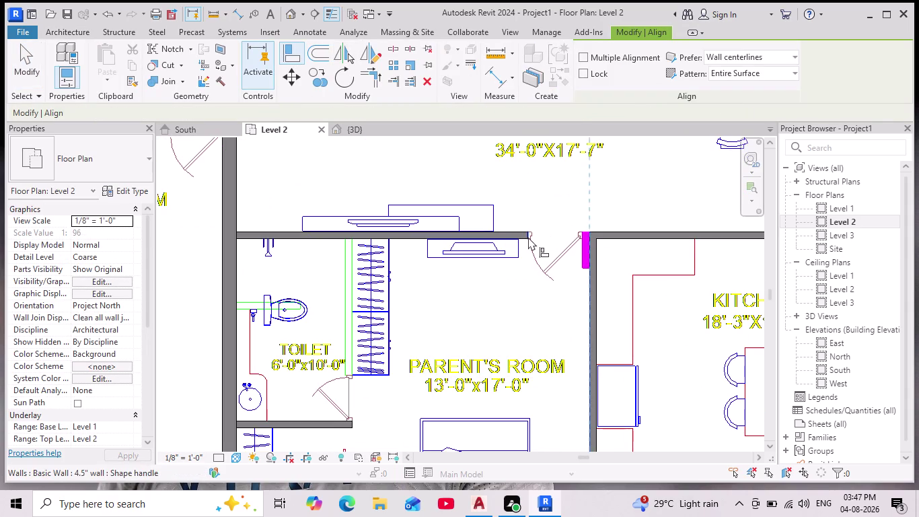
click(528, 237)
scroll(down, 3)
middle_drag(508, 314, 506, 282)
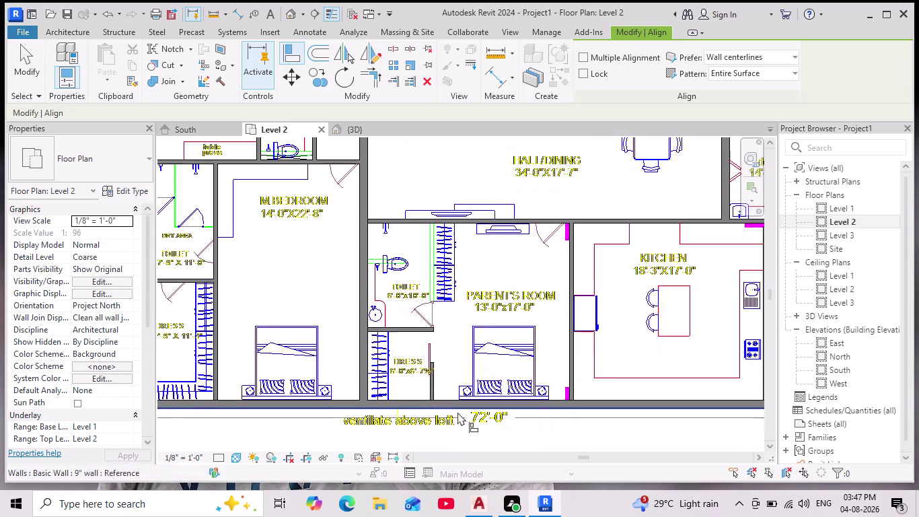
scroll(up, 3)
scroll(down, 3)
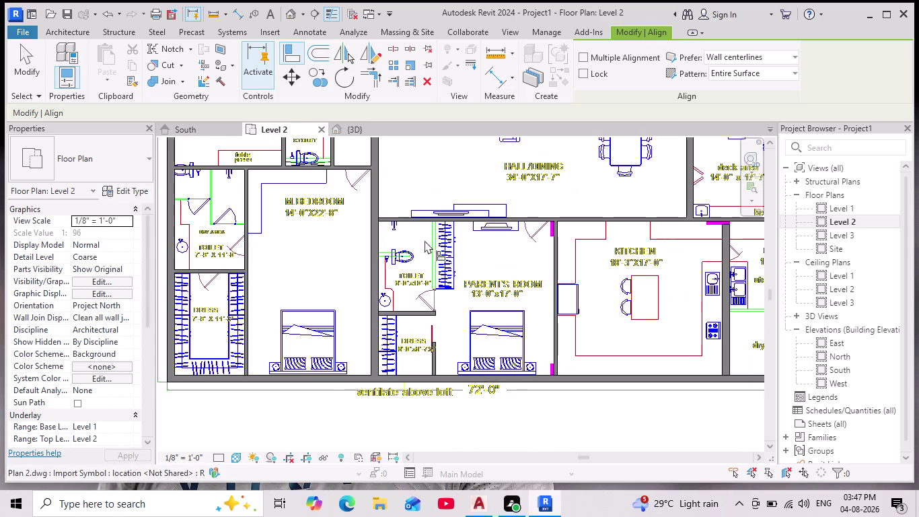
Align the toilet's top wall with its CAD line, then pan toward the Pooja room.
click(298, 57)
scroll(up, 3)
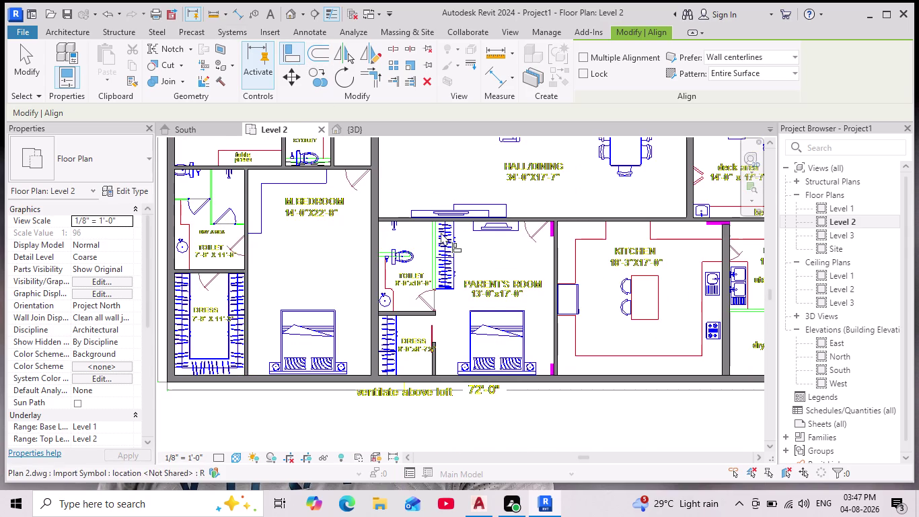
scroll(up, 3)
click(431, 213)
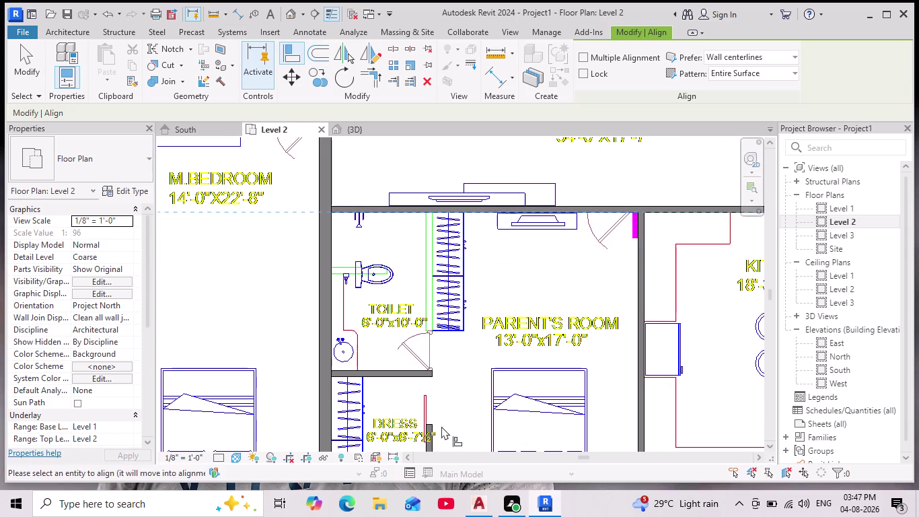
click(430, 424)
scroll(down, 3)
middle_drag(445, 395, 435, 310)
scroll(down, 3)
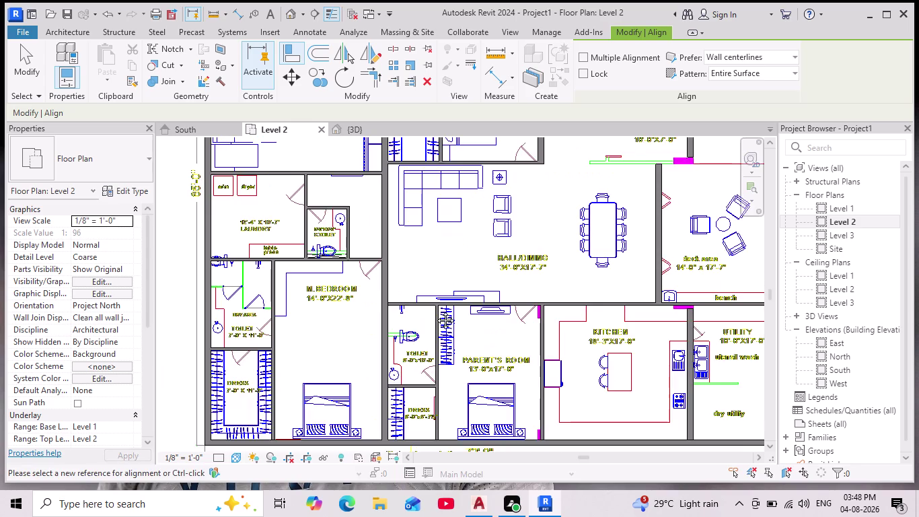
scroll(down, 3)
middle_drag(435, 310, 430, 306)
middle_drag(448, 329, 449, 395)
scroll(down, 3)
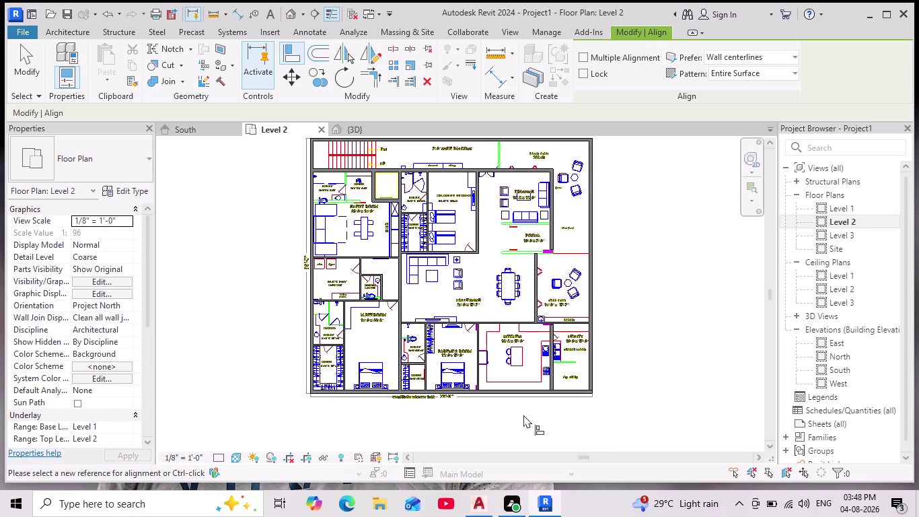
scroll(up, 3)
middle_click(523, 245)
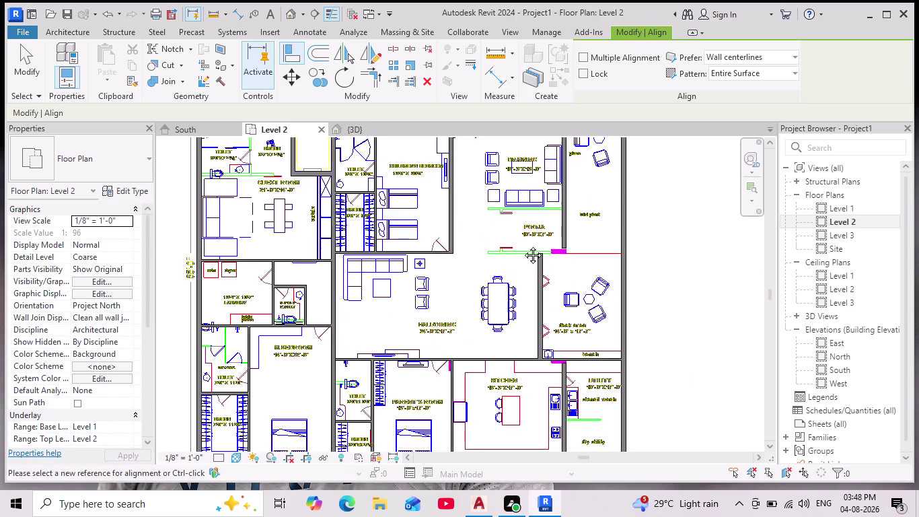
scroll(up, 3)
middle_drag(515, 267, 501, 318)
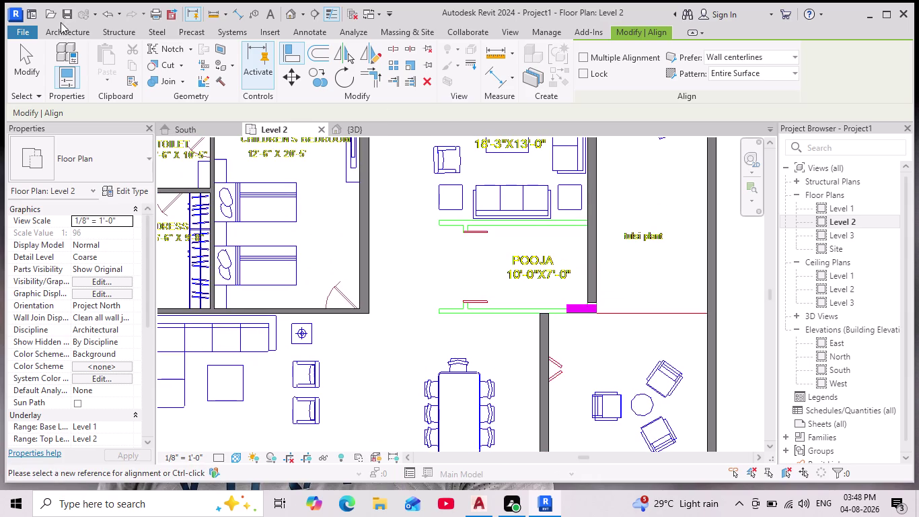
click(61, 28)
Create a 4.5" wall on the CAD line along the Pooja room's bottom edge.
click(69, 60)
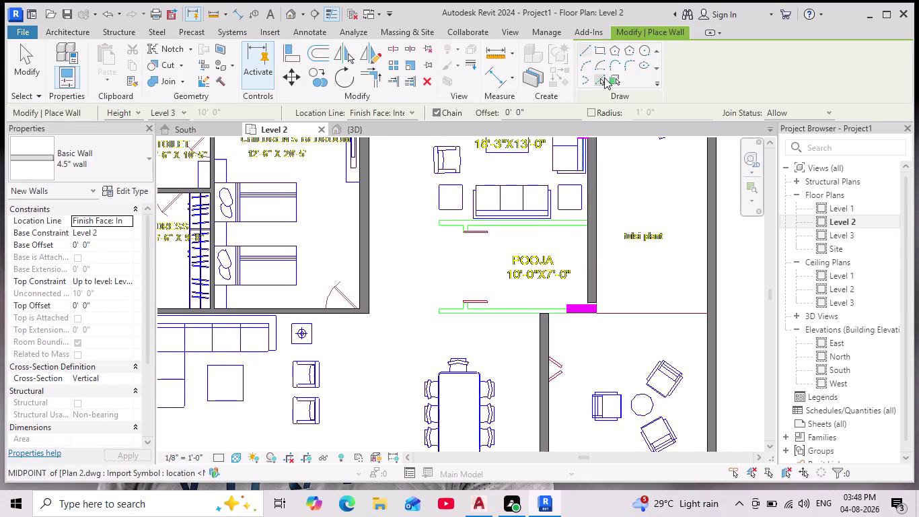
click(603, 81)
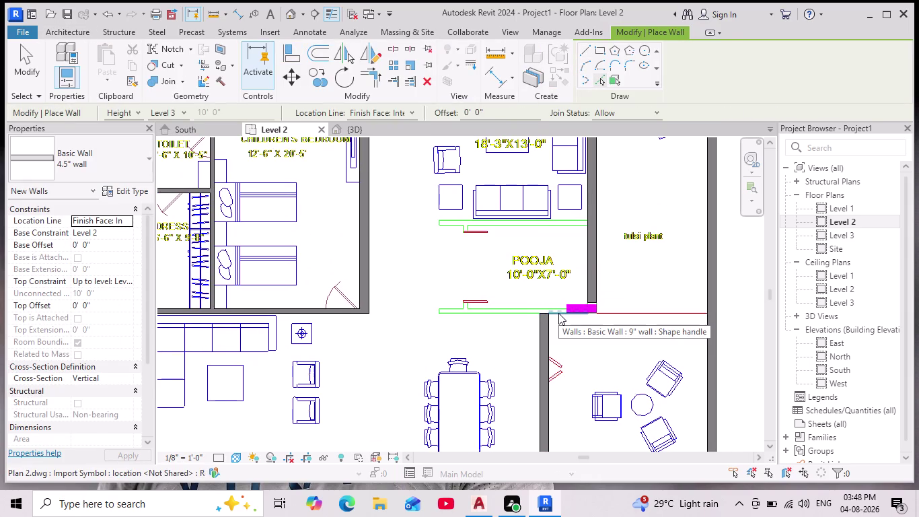
scroll(up, 3)
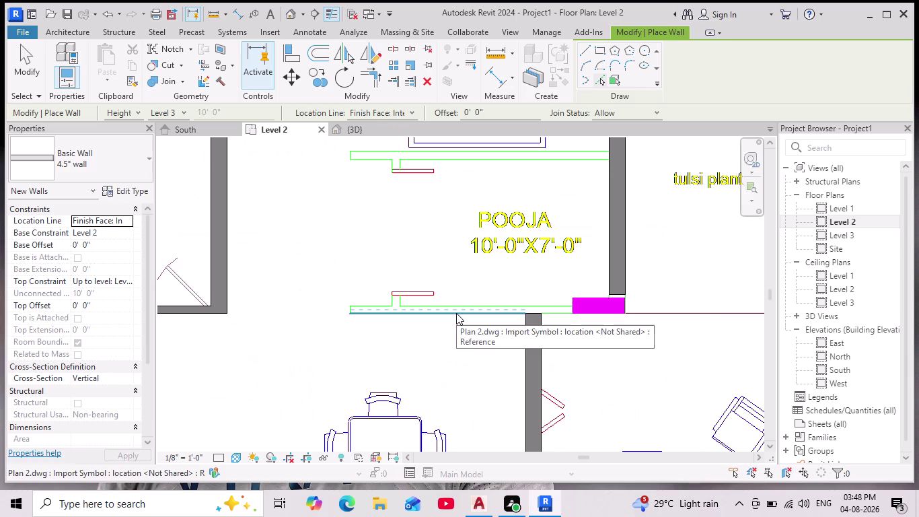
scroll(down, 3)
middle_drag(456, 314, 454, 324)
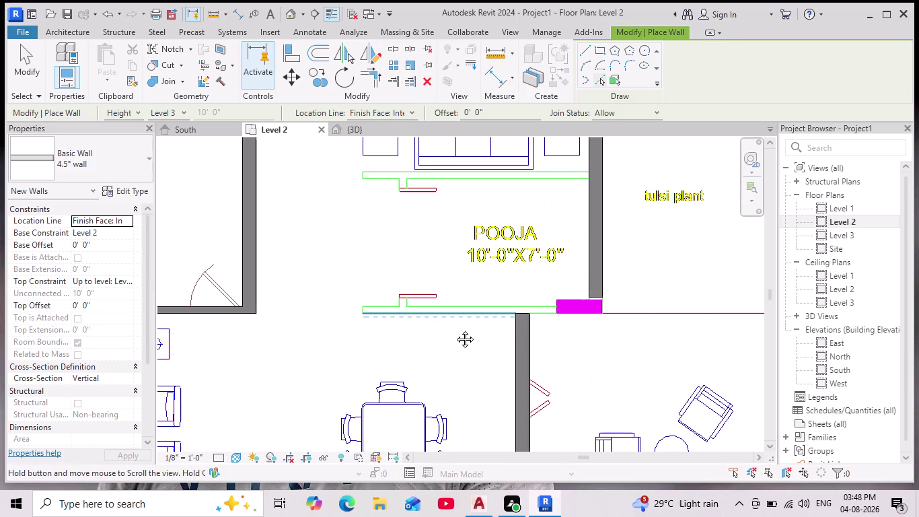
middle_drag(455, 324, 457, 354)
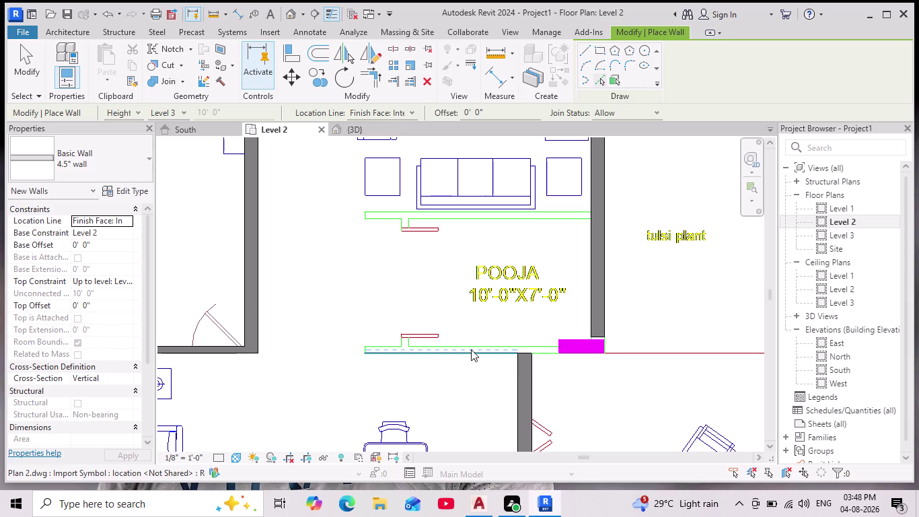
click(471, 349)
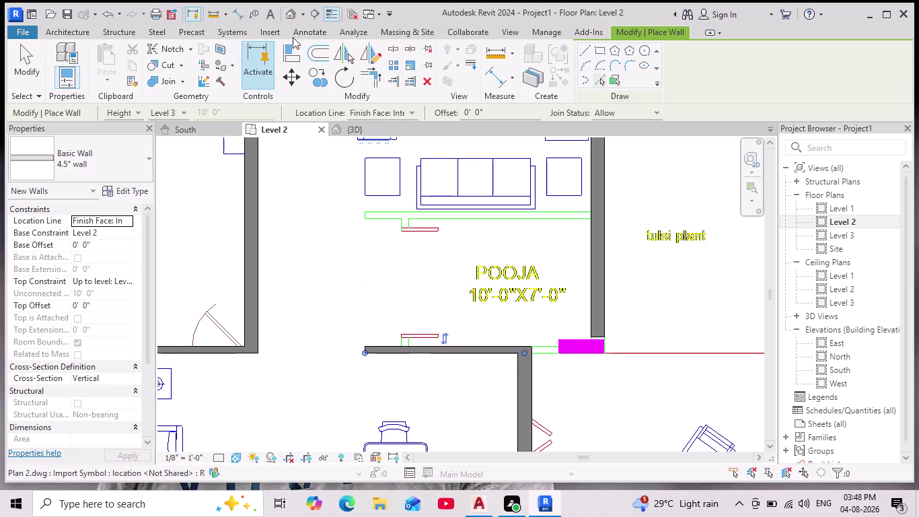
key(Escape)
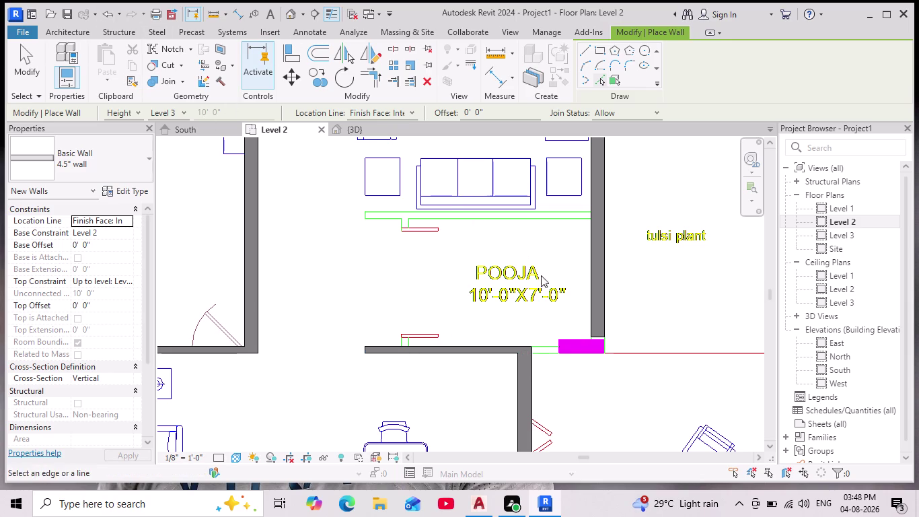
click(601, 333)
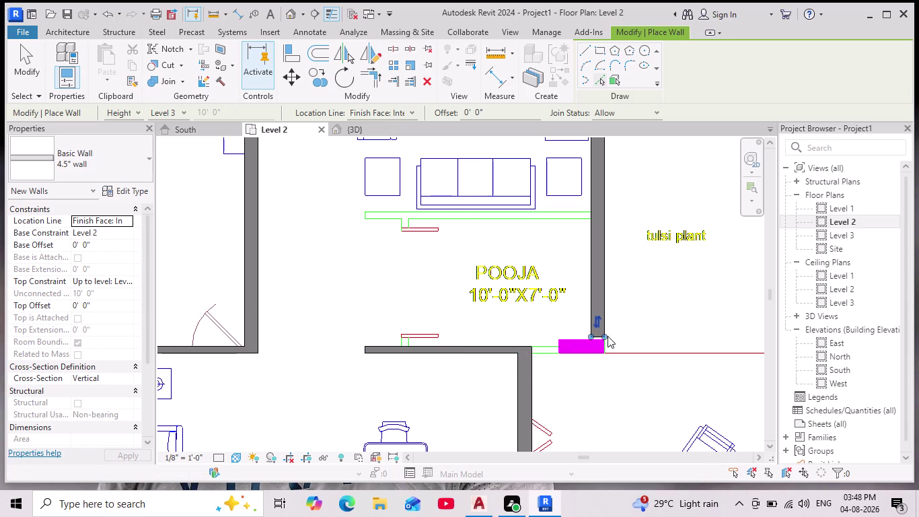
drag(603, 336, 608, 359)
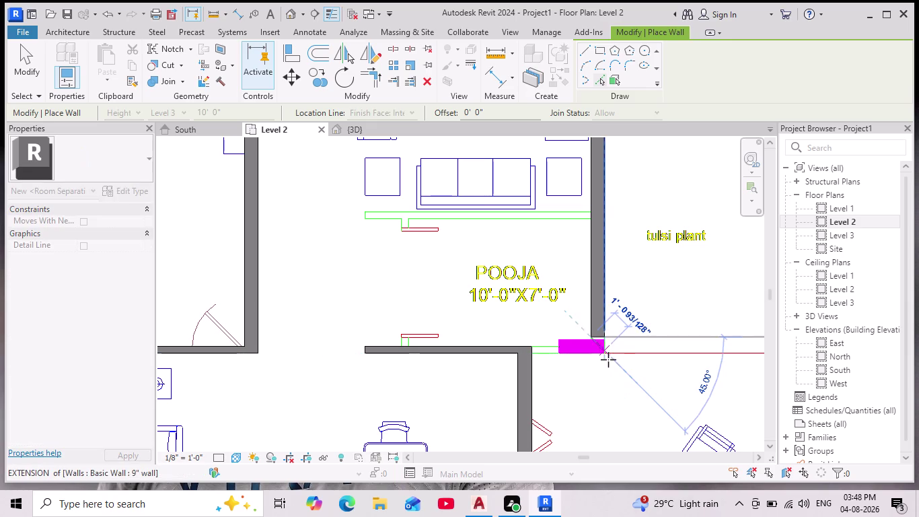
drag(608, 360, 606, 354)
key(Escape)
key(Escape)
key(Escape)
key(Escape)
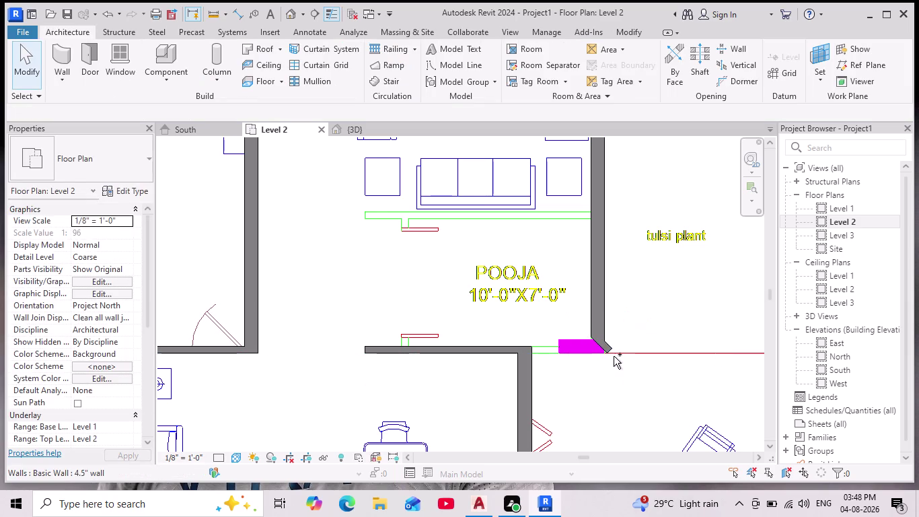
key(ctrl+z)
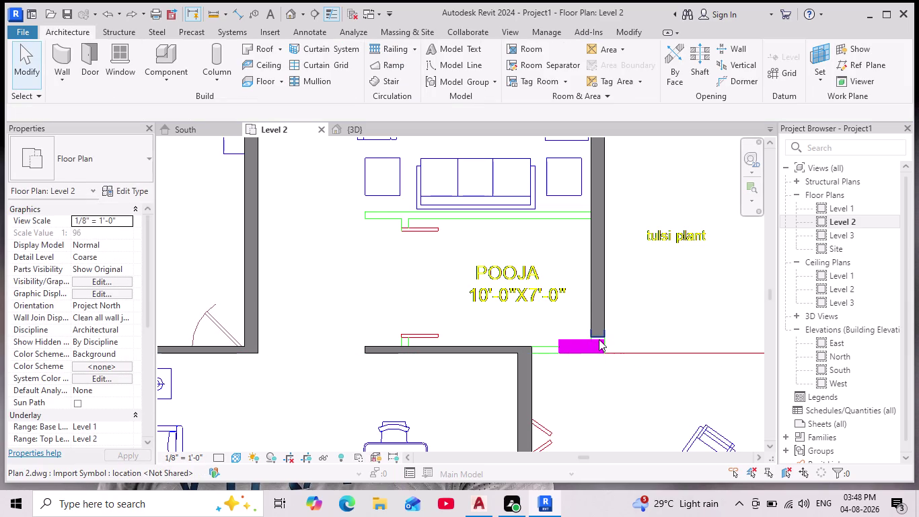
click(595, 339)
drag(594, 335, 595, 336)
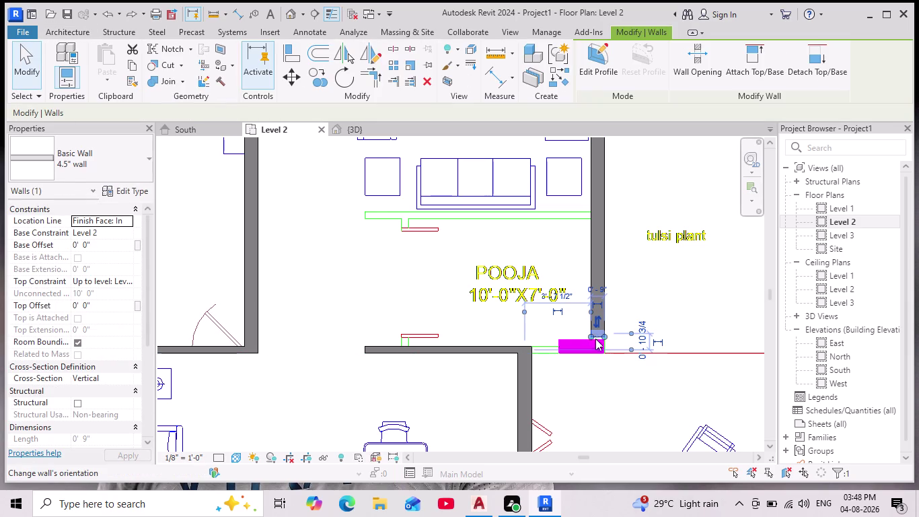
drag(595, 337, 595, 353)
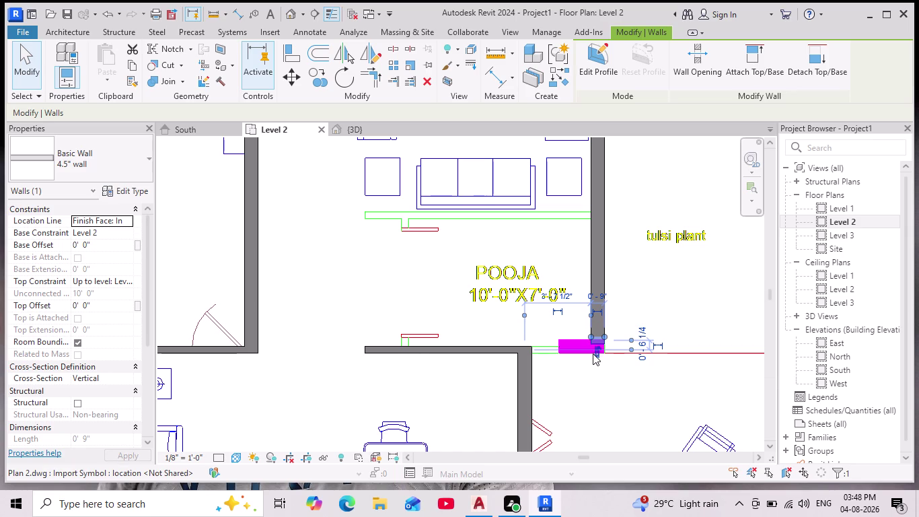
key(Escape)
scroll(up, 3)
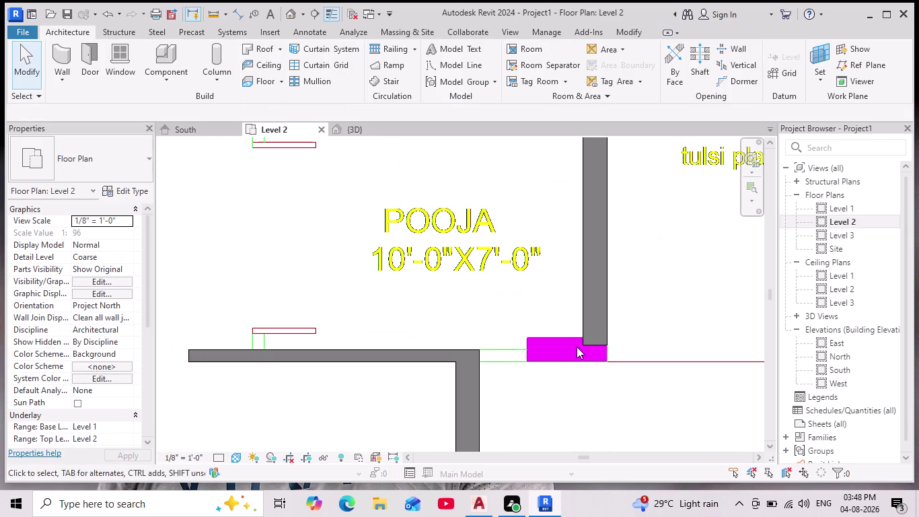
click(584, 341)
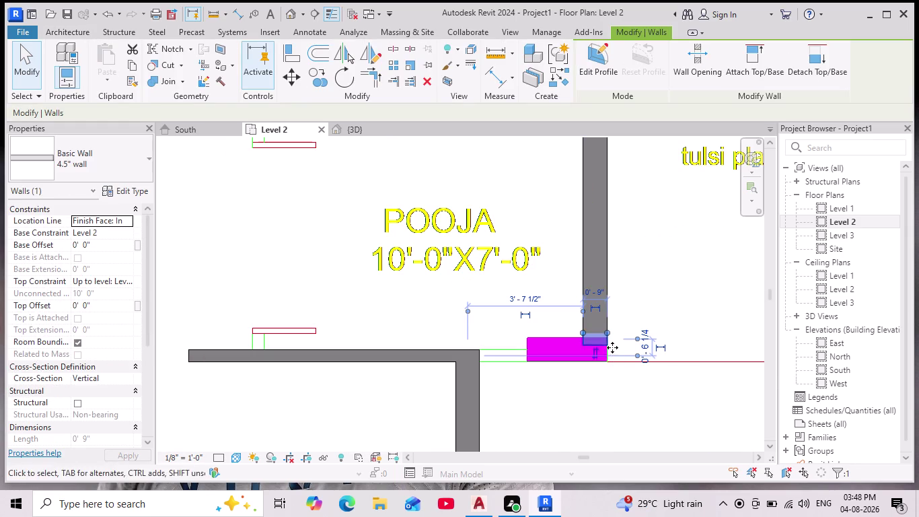
key(Escape)
click(583, 343)
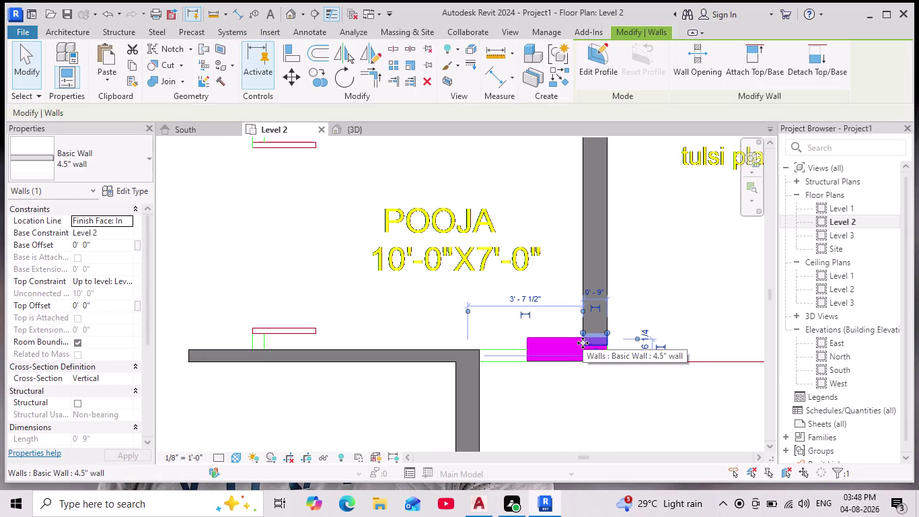
drag(583, 335, 585, 362)
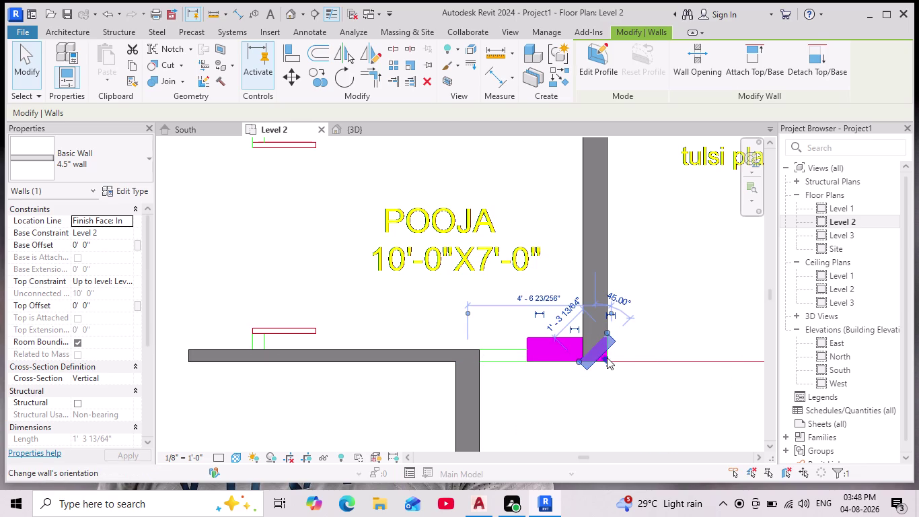
key(ctrl+z)
key(Escape)
key(Escape)
scroll(down, 3)
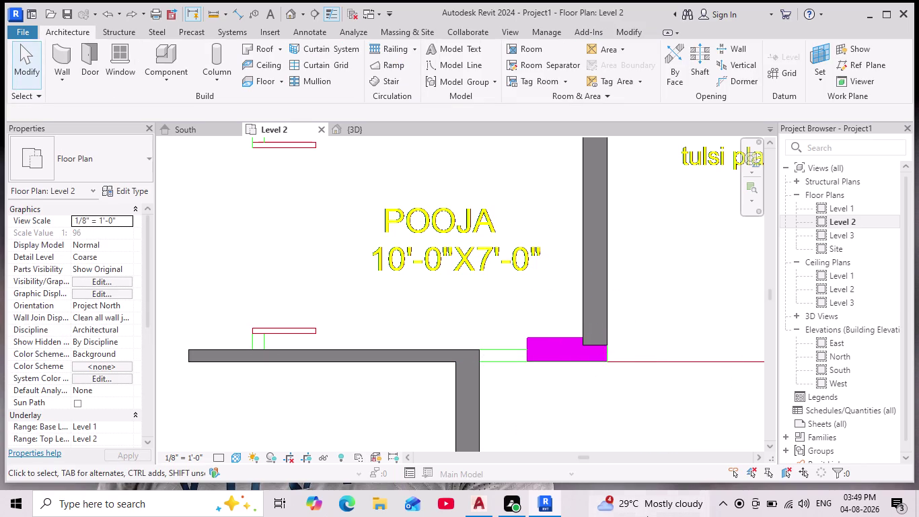
scroll(down, 3)
scroll(down, 3)
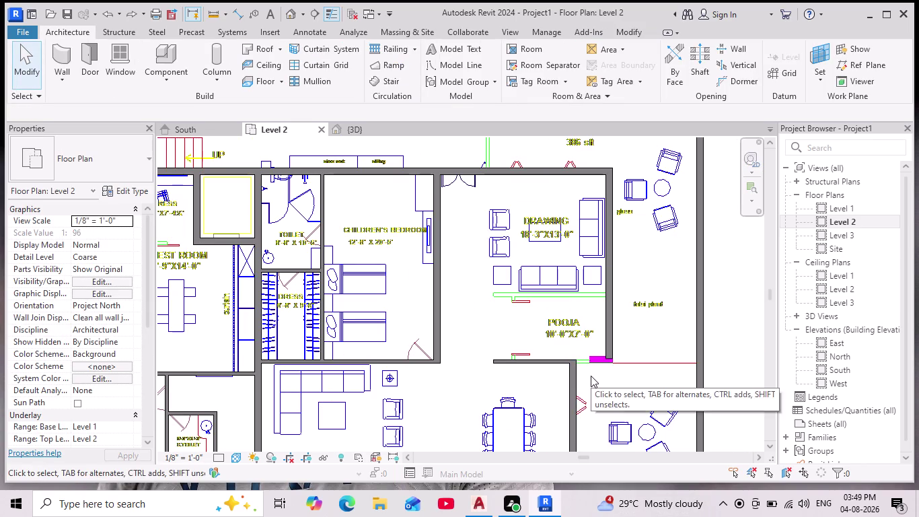
scroll(up, 3)
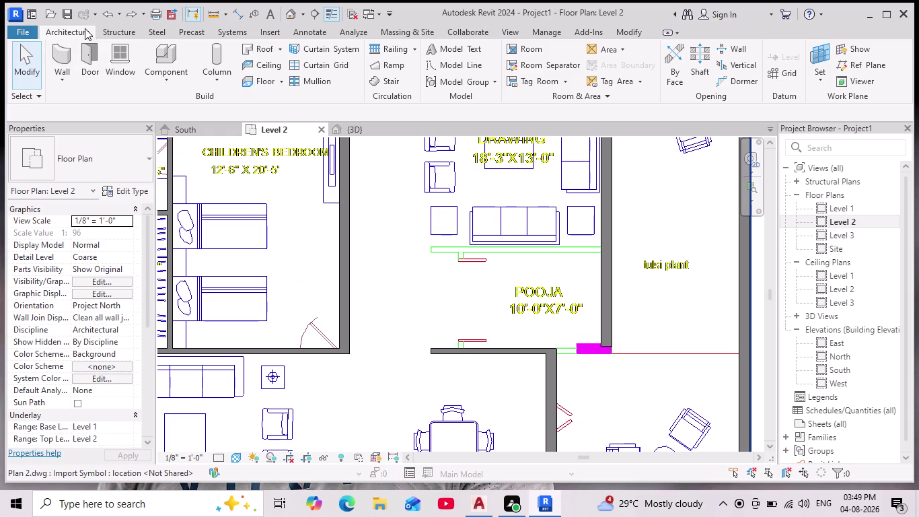
Begin an alignment at the Pooja room corner, then cancel it.
click(67, 57)
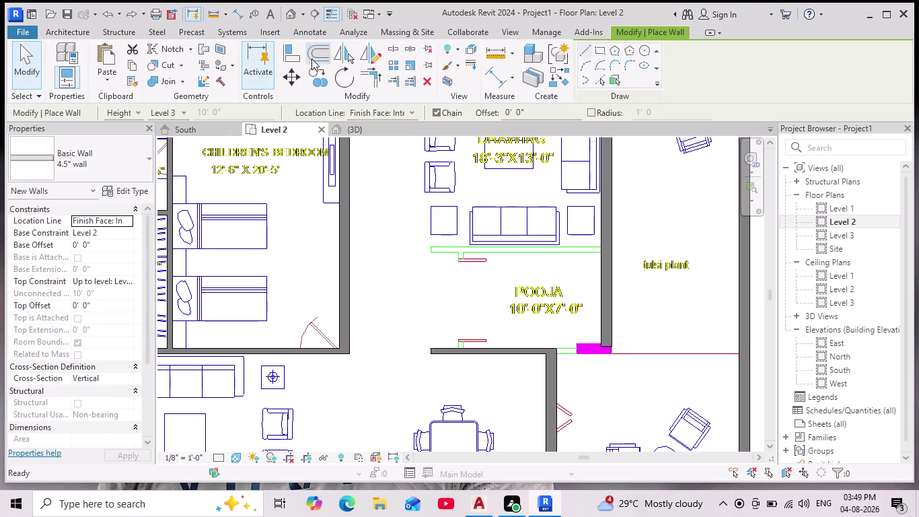
click(330, 54)
click(292, 60)
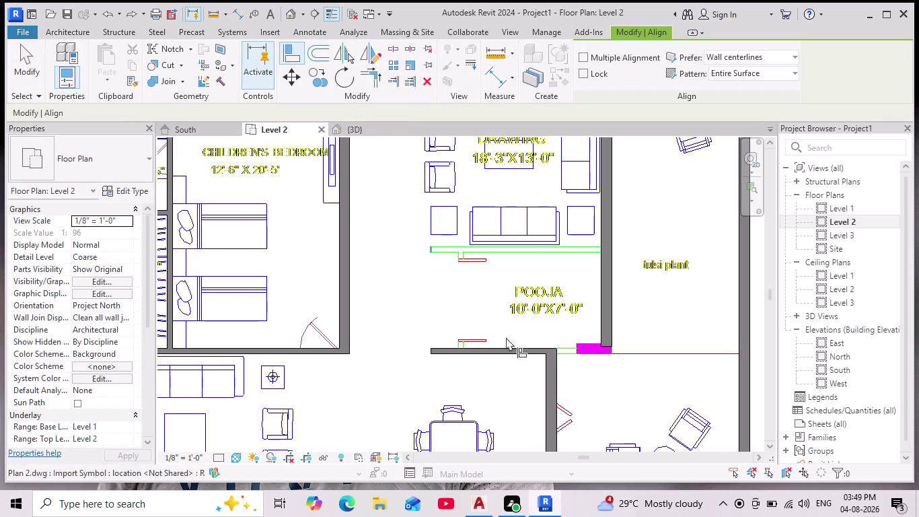
scroll(up, 3)
click(597, 346)
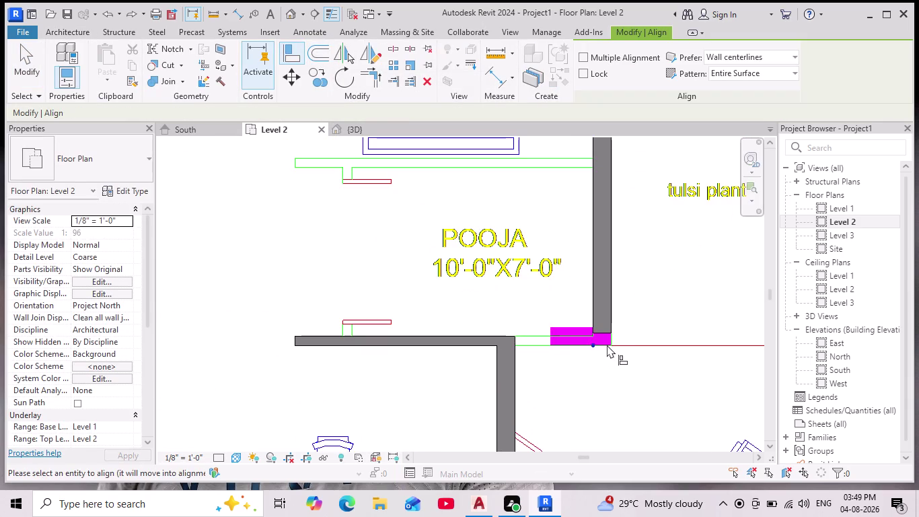
key(Escape)
key(Escape)
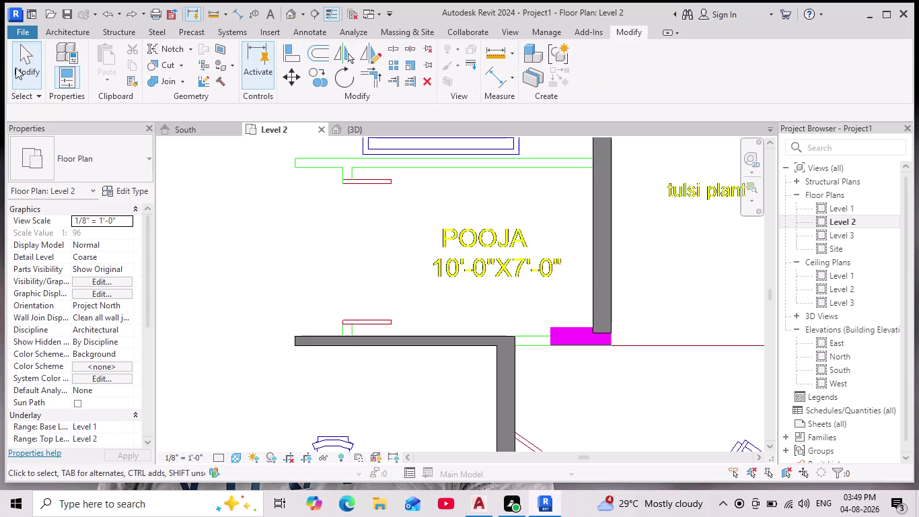
Align the short wall piece to the horizontal wall's bottom face and exit Align.
click(70, 26)
click(62, 67)
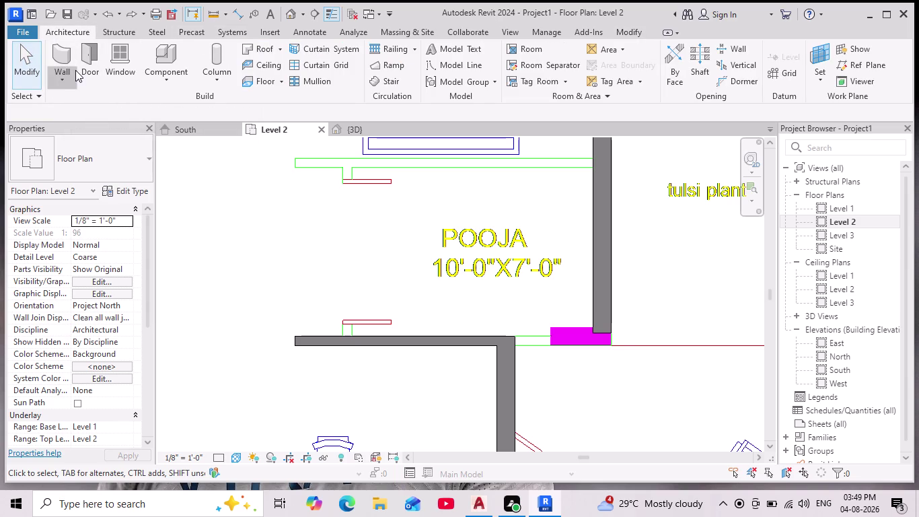
click(66, 59)
click(292, 54)
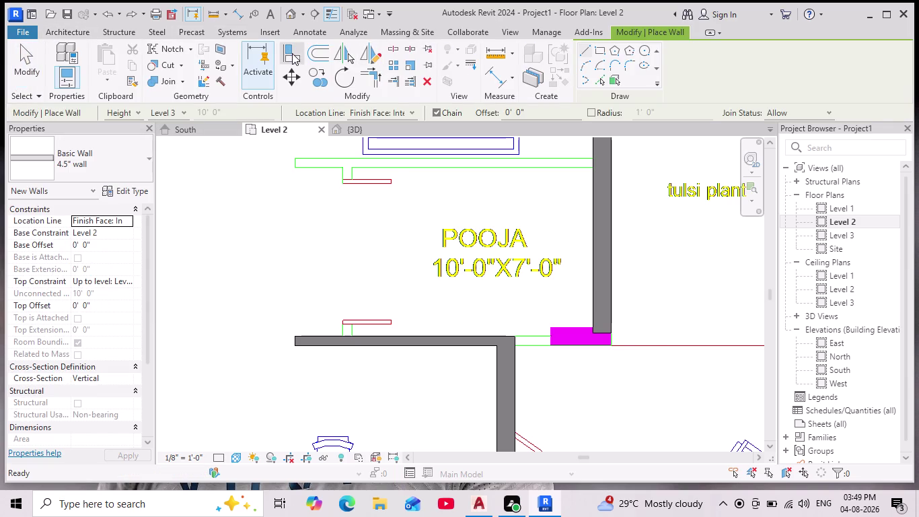
click(608, 343)
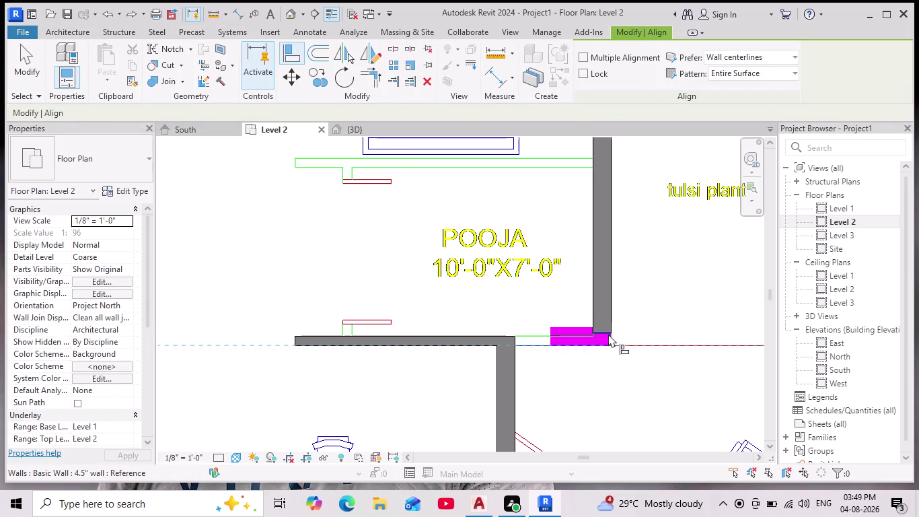
click(608, 330)
scroll(down, 3)
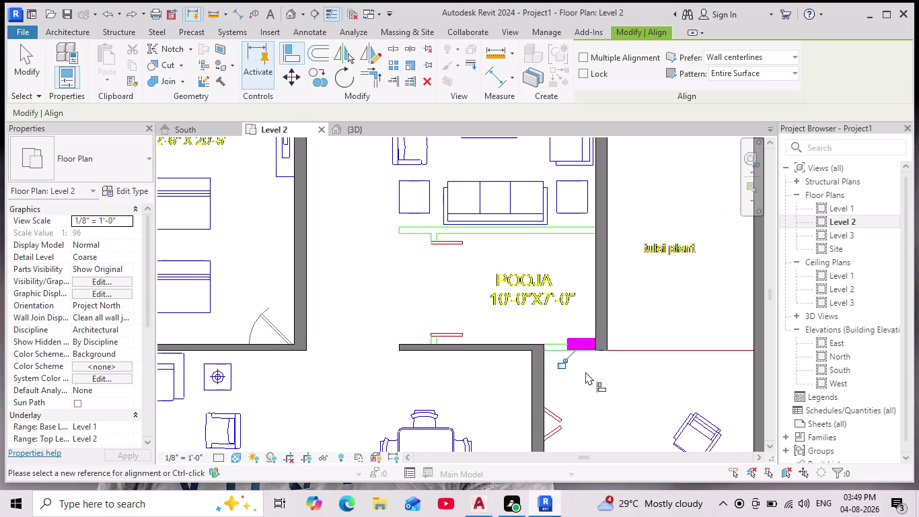
scroll(down, 3)
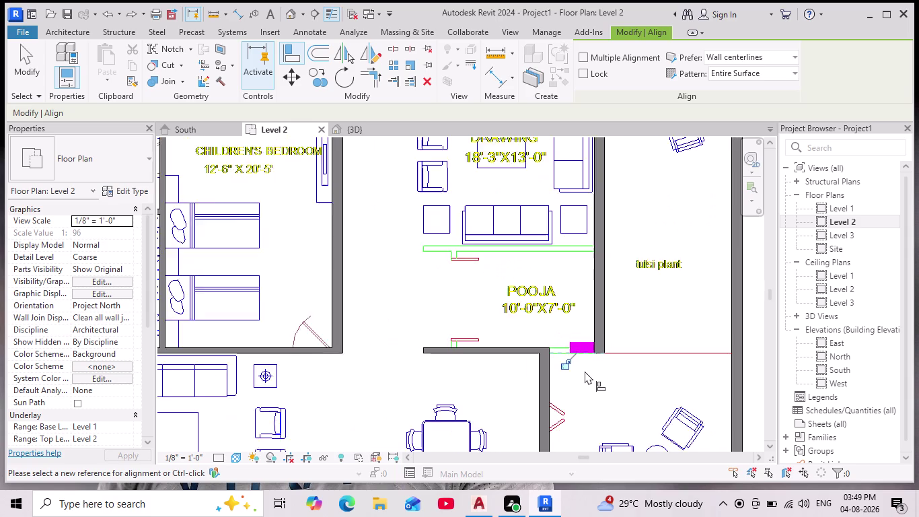
scroll(up, 3)
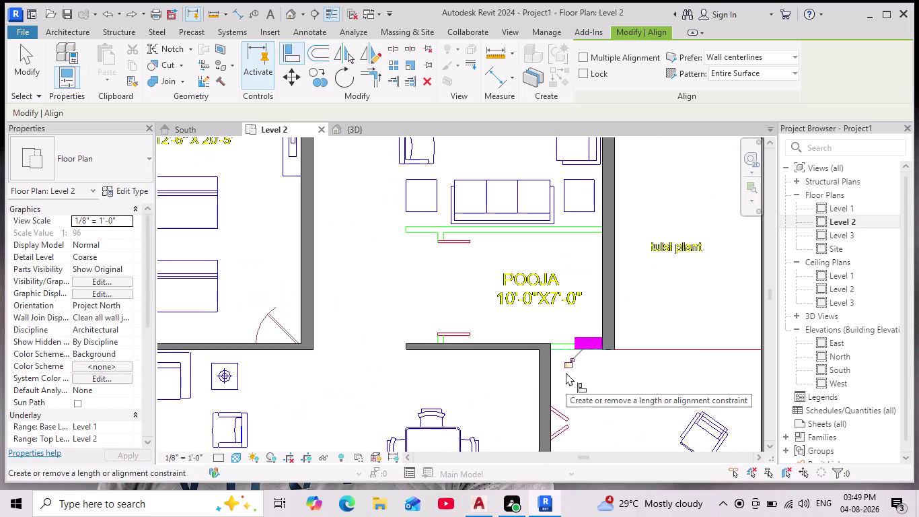
key(Escape)
key(Escape)
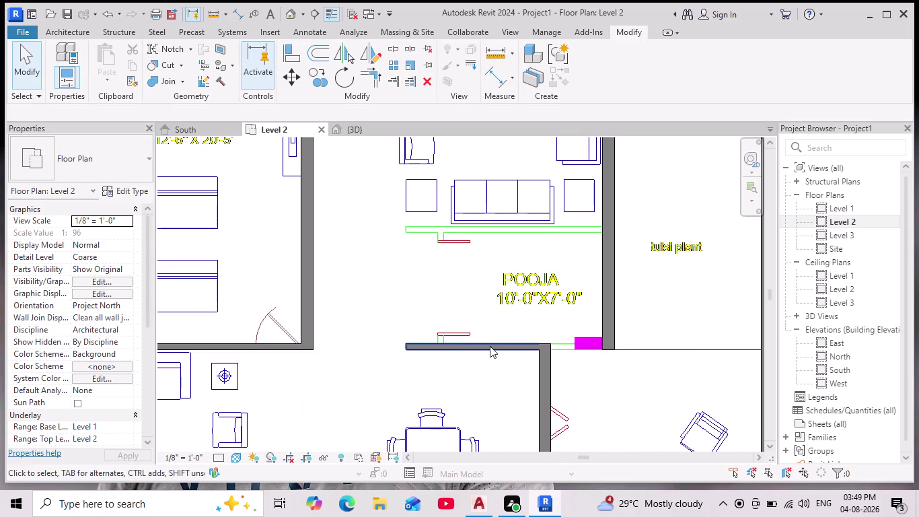